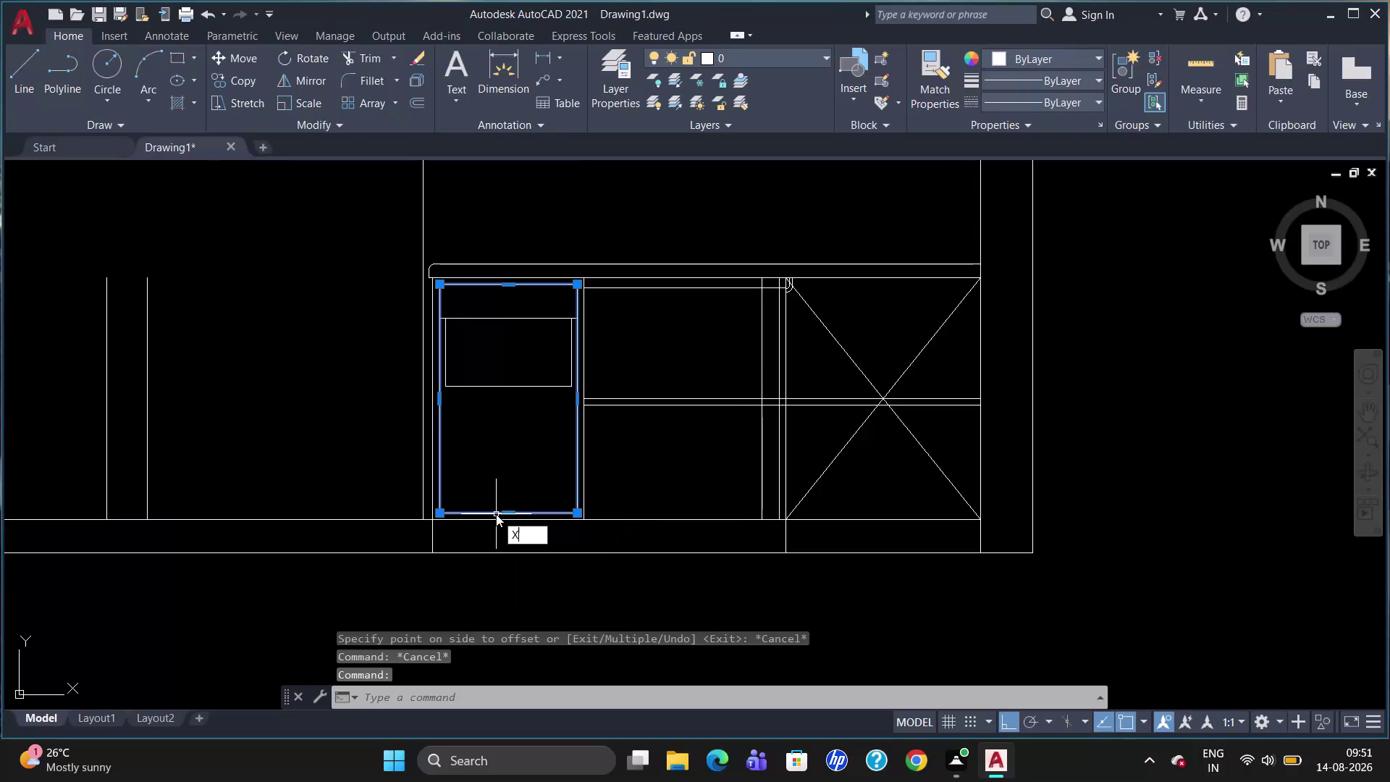
Explode the left cabinet block and offset an edge at a distance of 100.
key(Return)
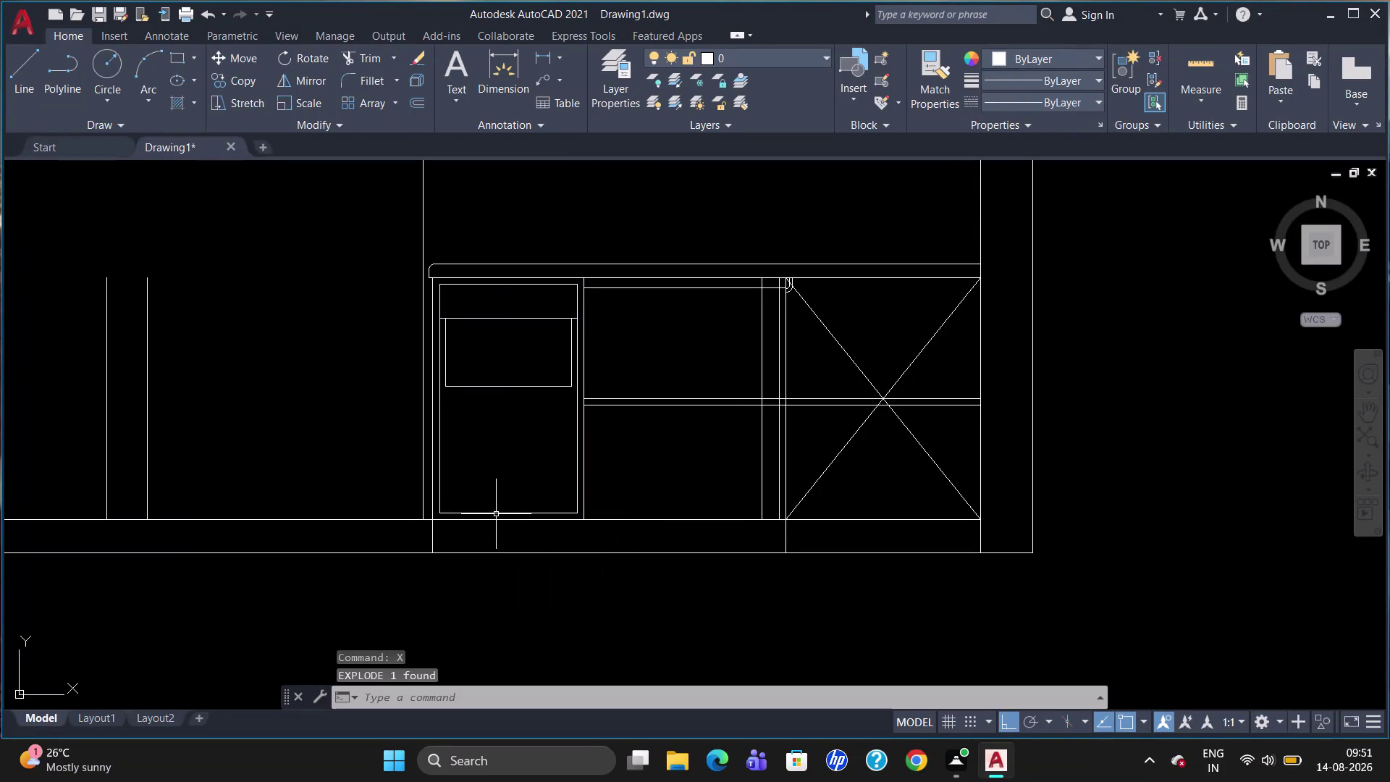
key(o)
key(Return)
text(100)
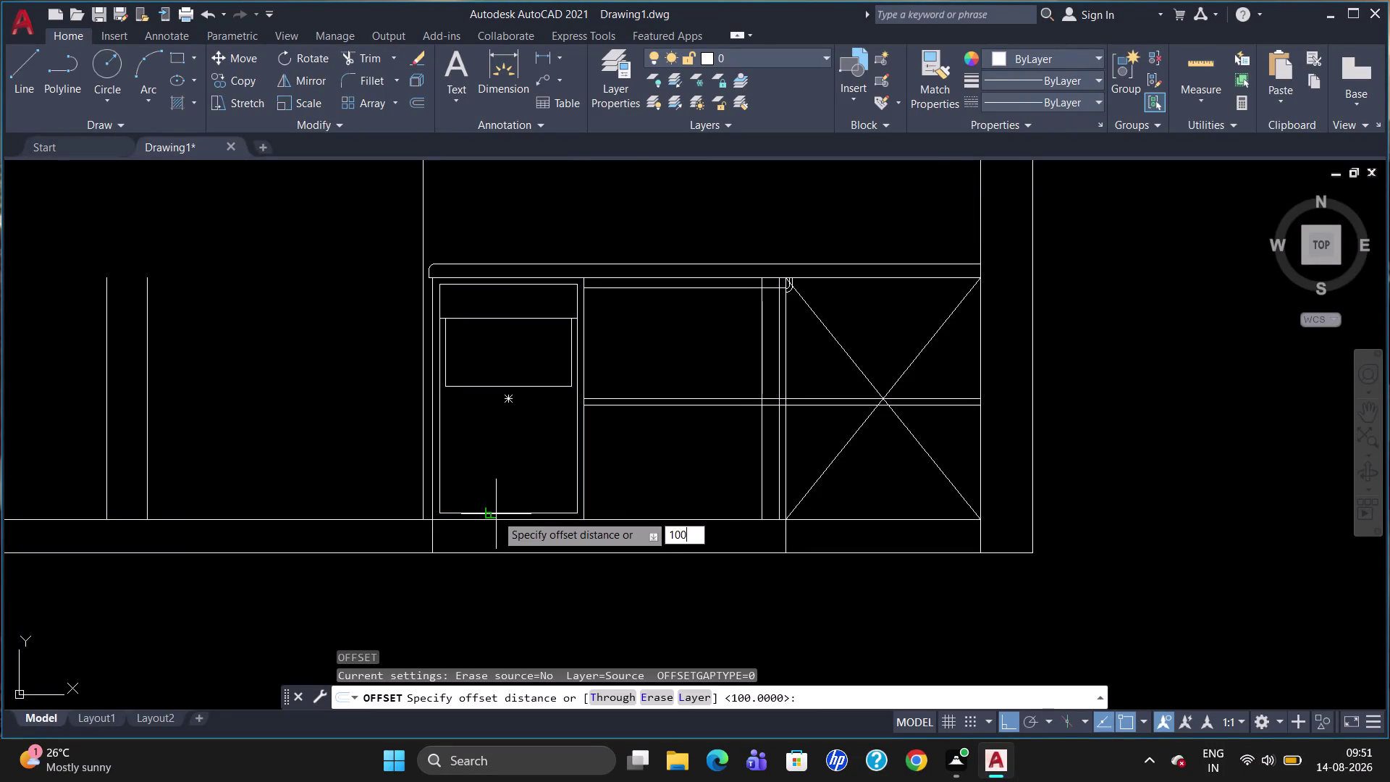
key(Return)
click(496, 513)
click(503, 479)
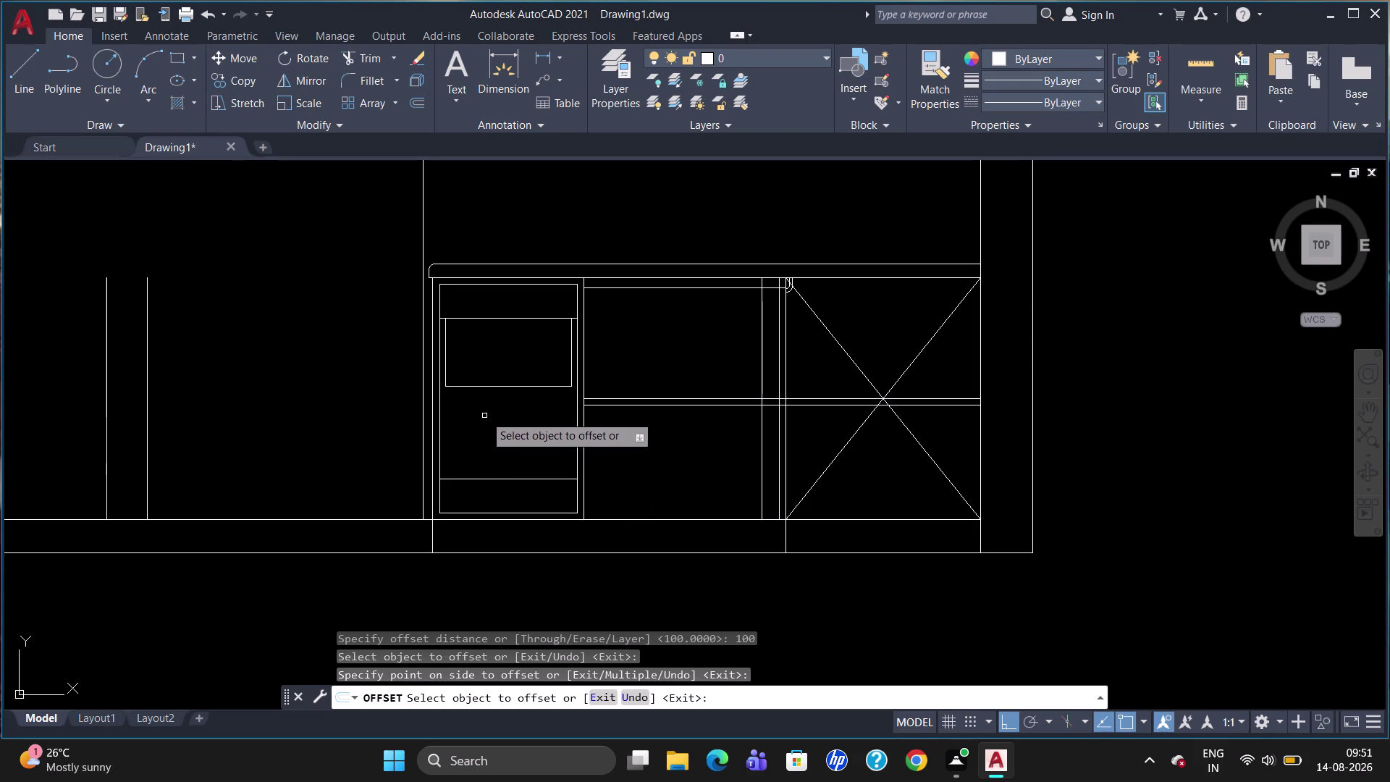
Offset the upper drawer's bottom edge 150 downward, then clear the selected bottom edge.
click(503, 386)
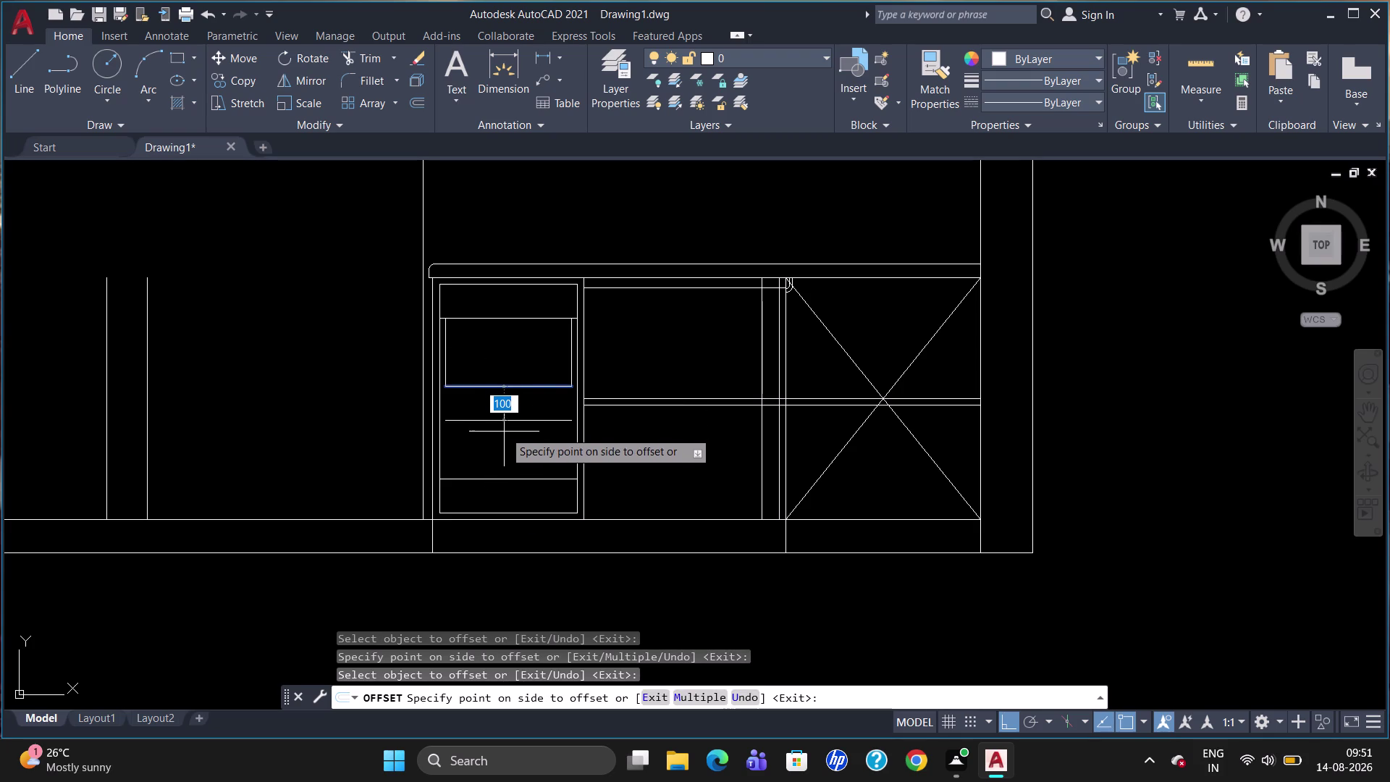
text(15)
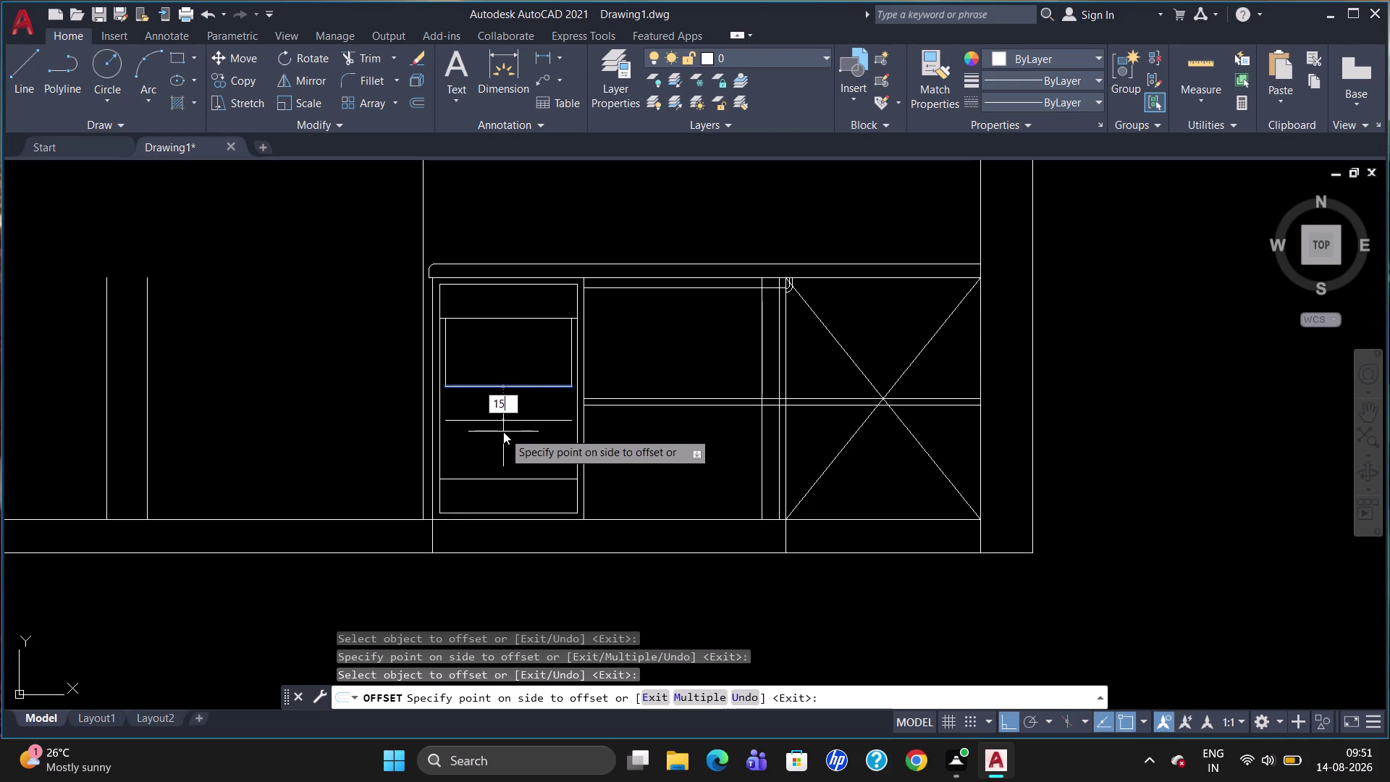
text(0)
key(Return)
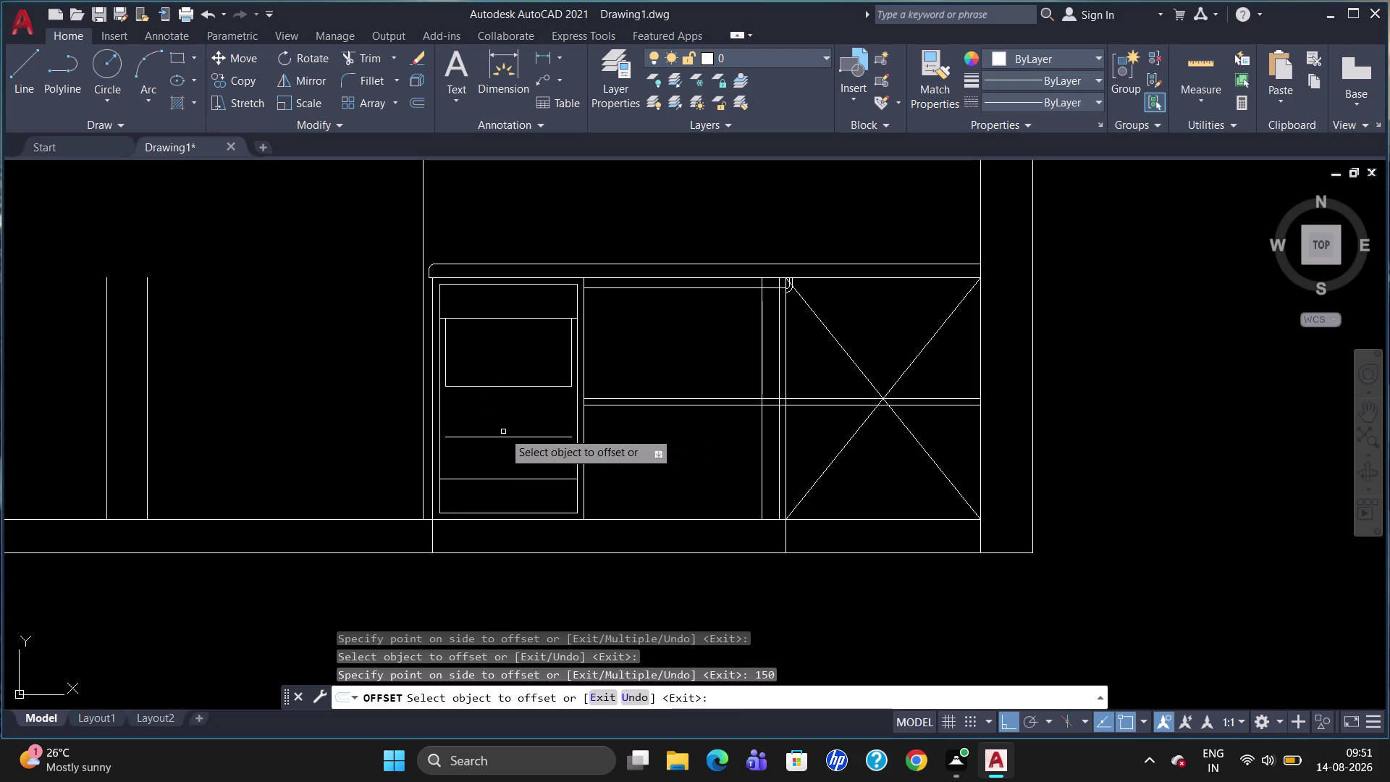
key(Escape)
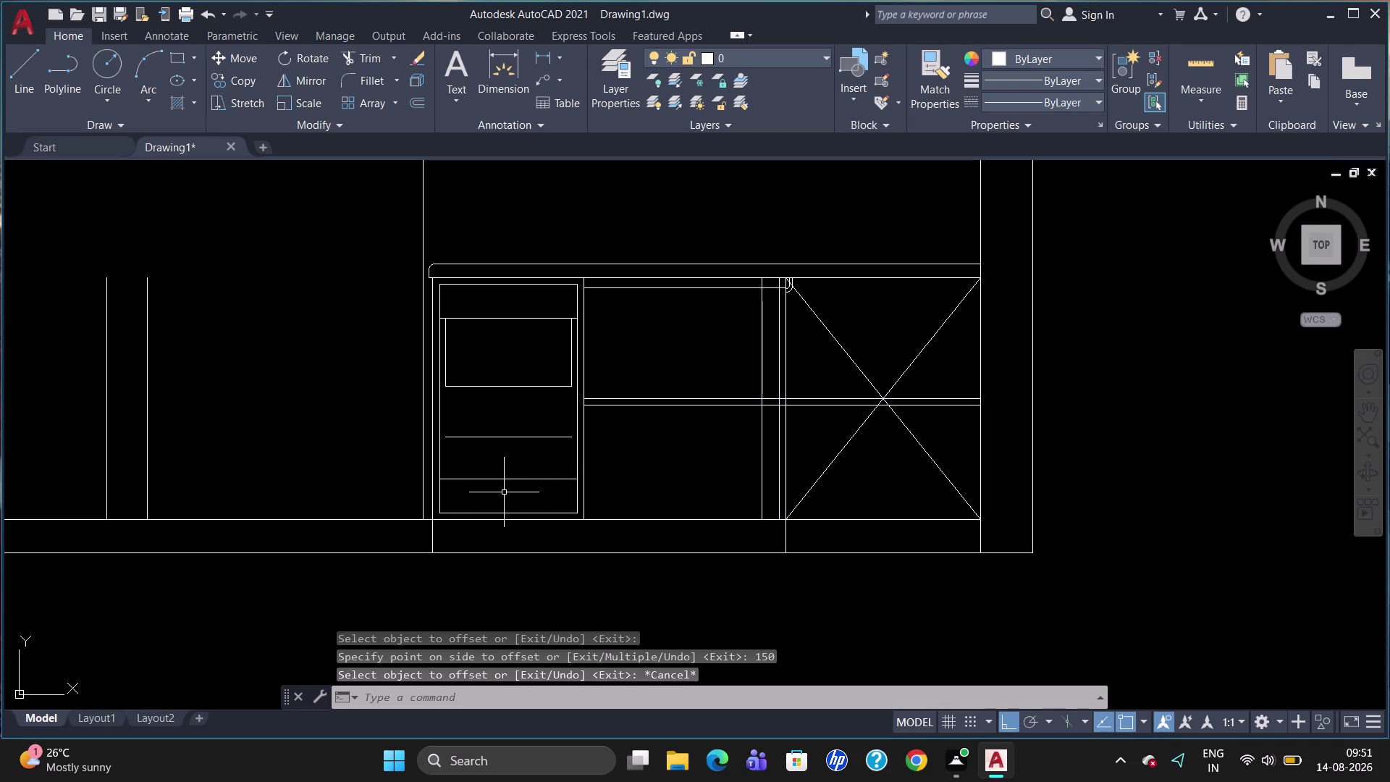
click(510, 479)
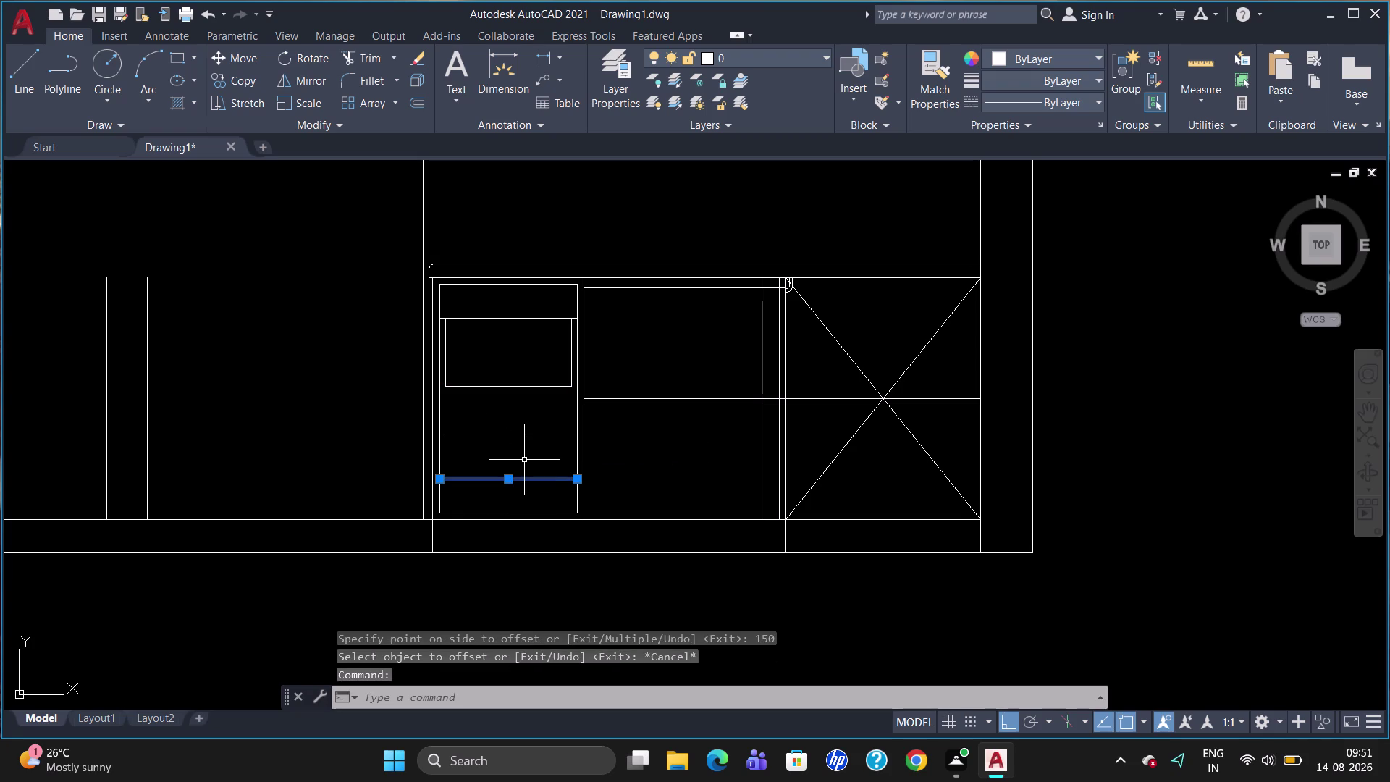
key(Delete)
Offset the cabinet's bottom edge 50 upward.
key(o)
key(Return)
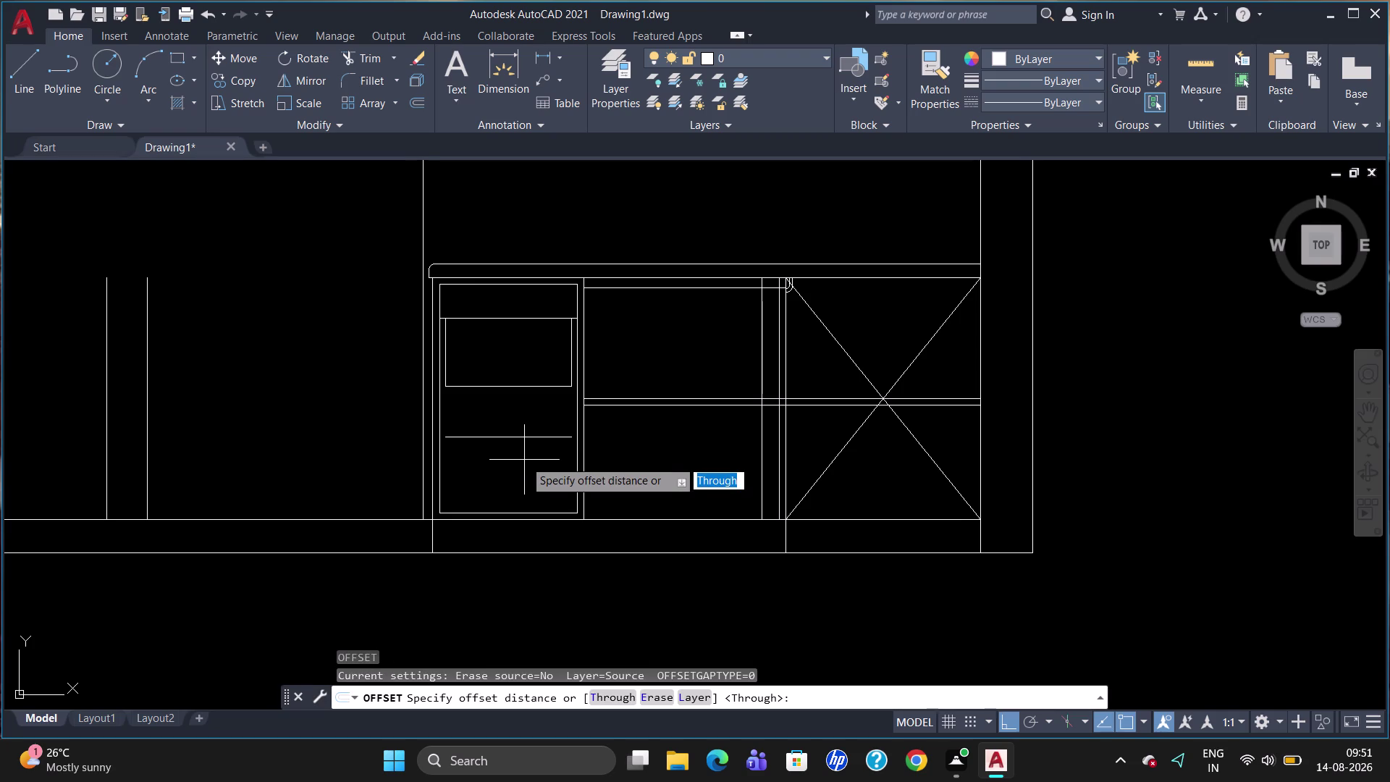
text(50)
key(Return)
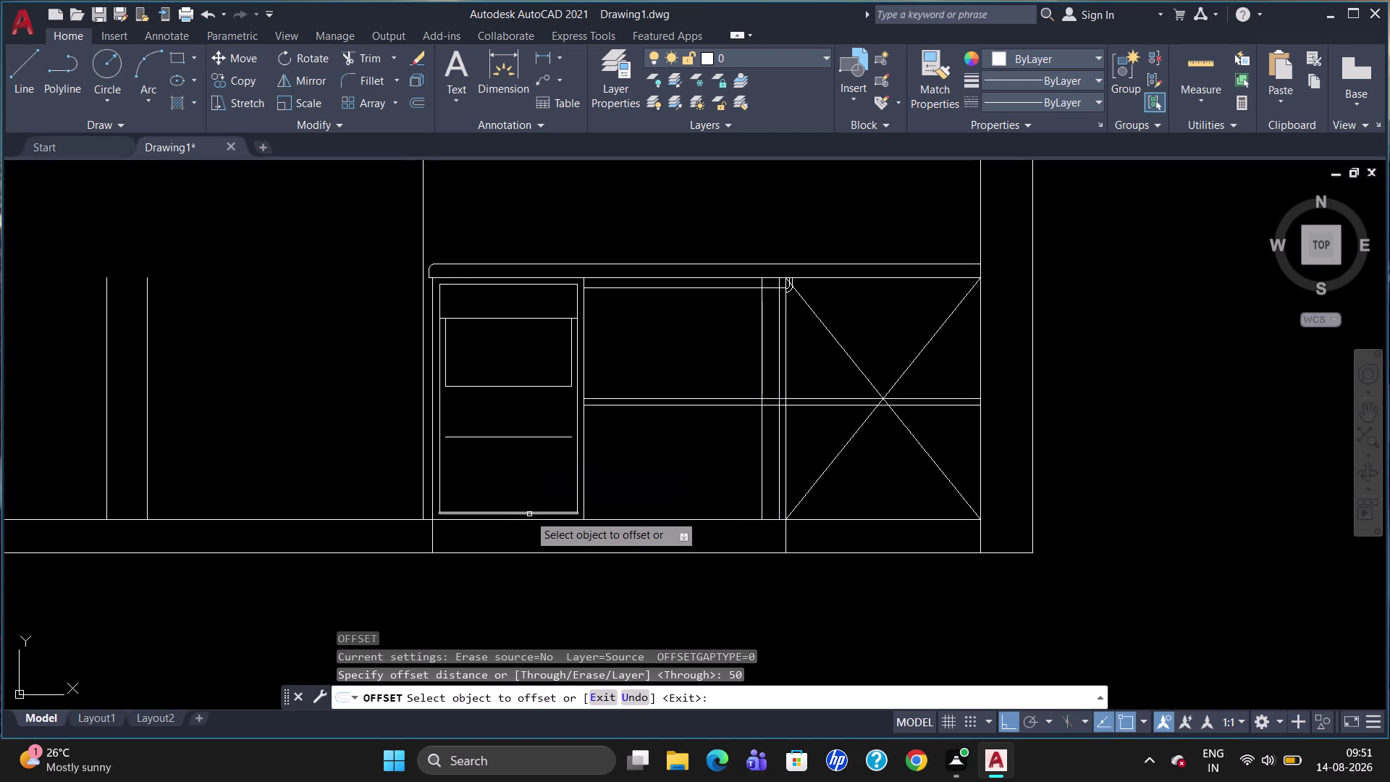
click(526, 514)
click(528, 494)
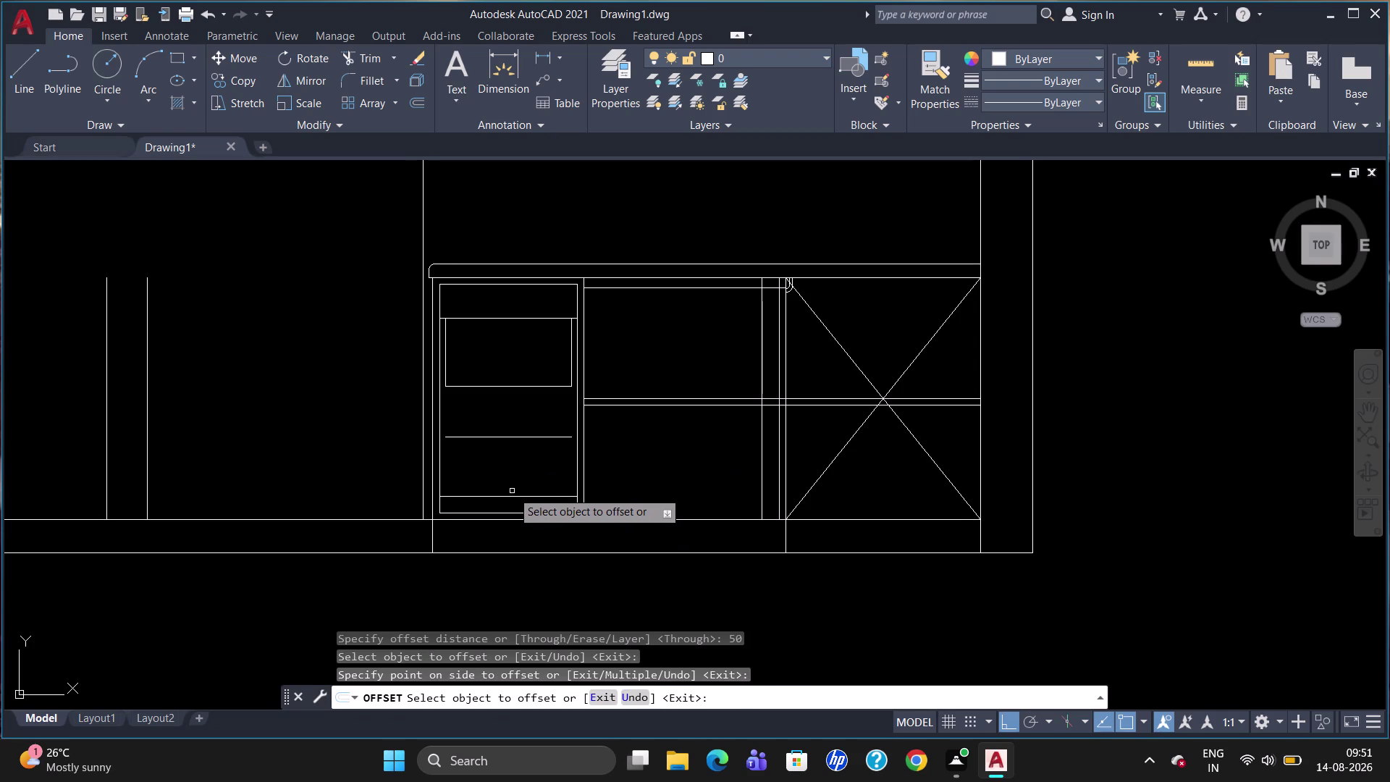
key(l)
key(Return)
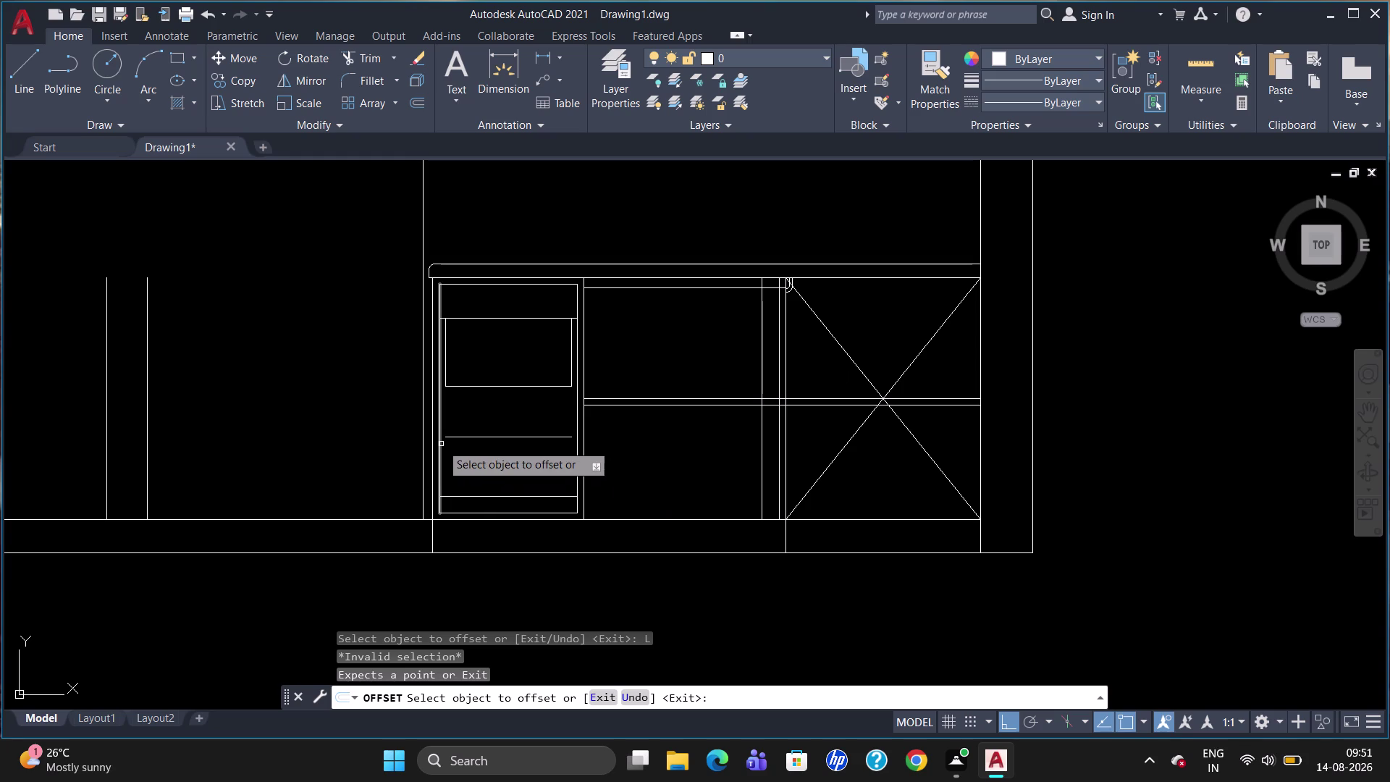
key(l)
key(Return)
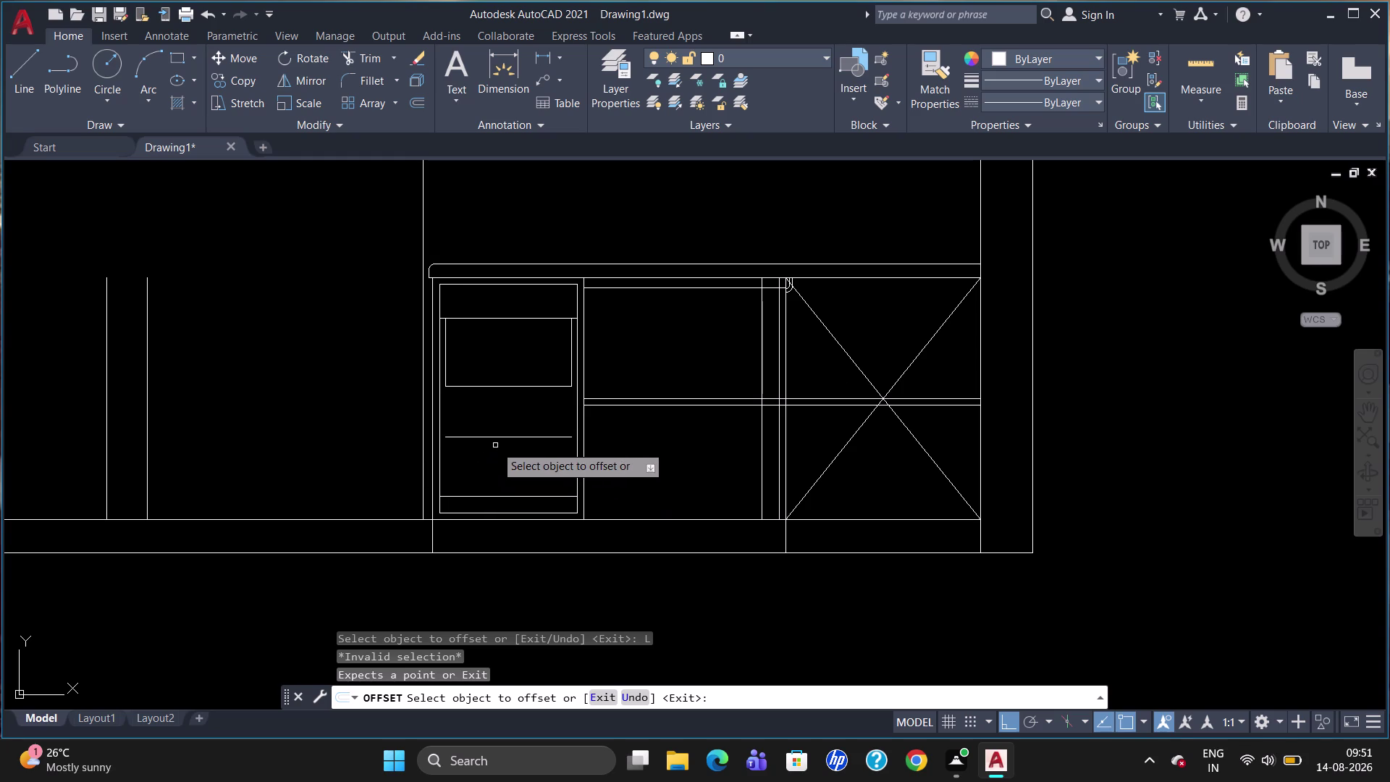
key(Escape)
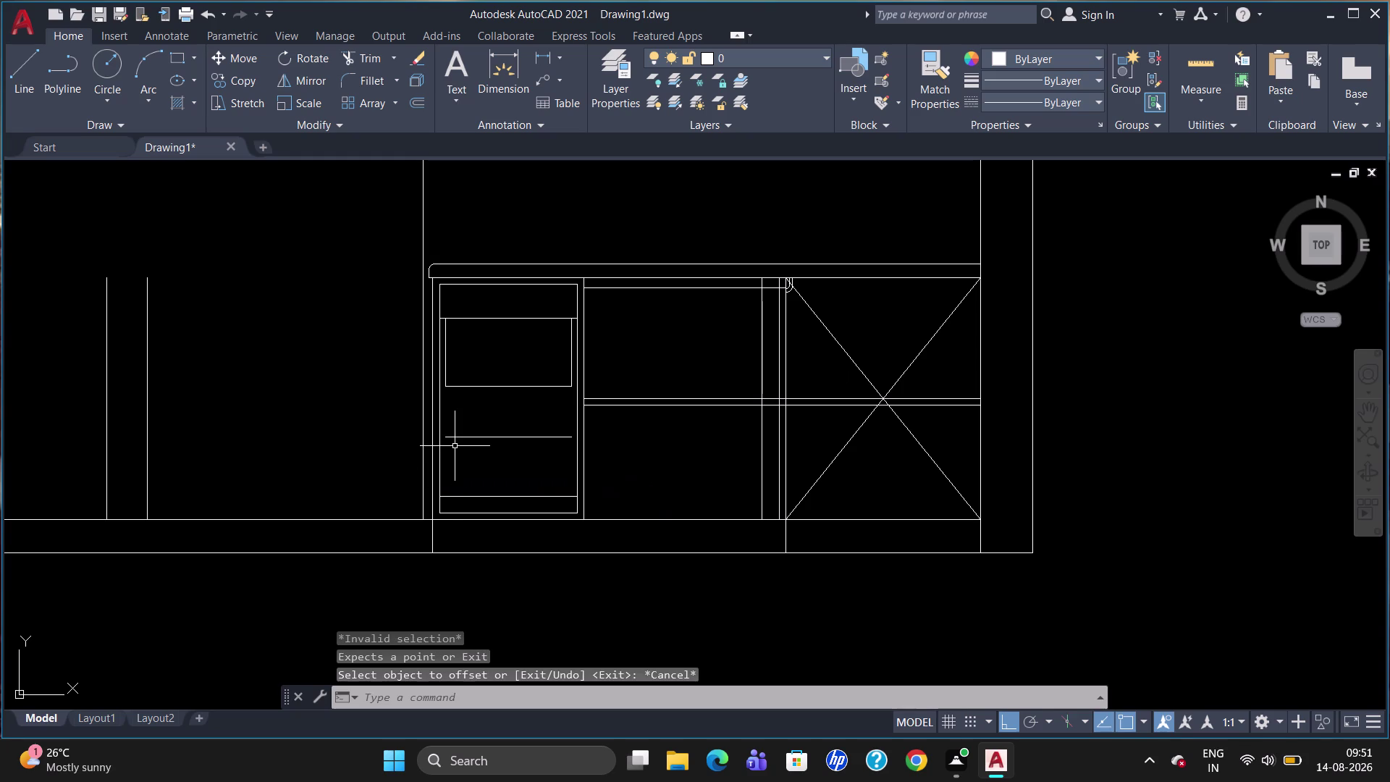
Draw vertical lines at the drawer's left and right sides between the guide lines.
key(l)
key(Return)
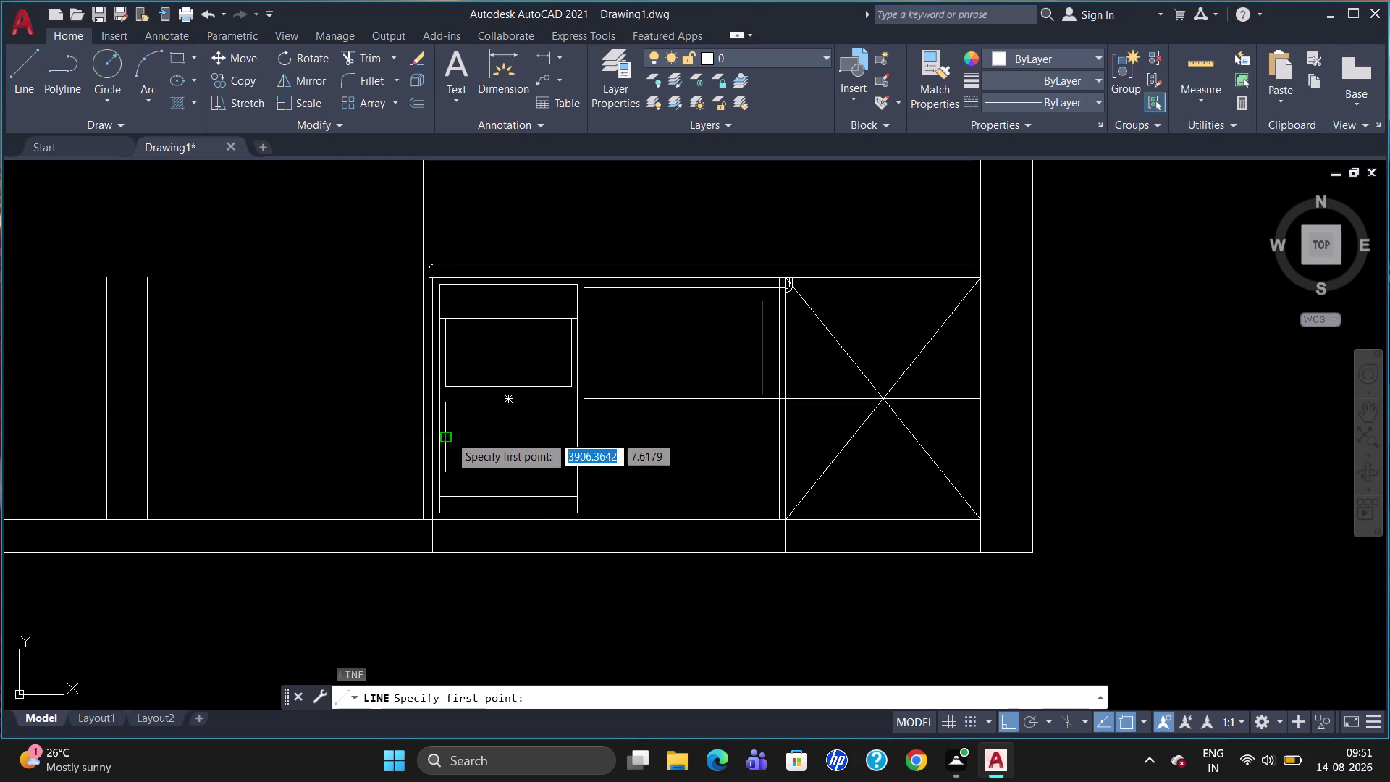
click(449, 436)
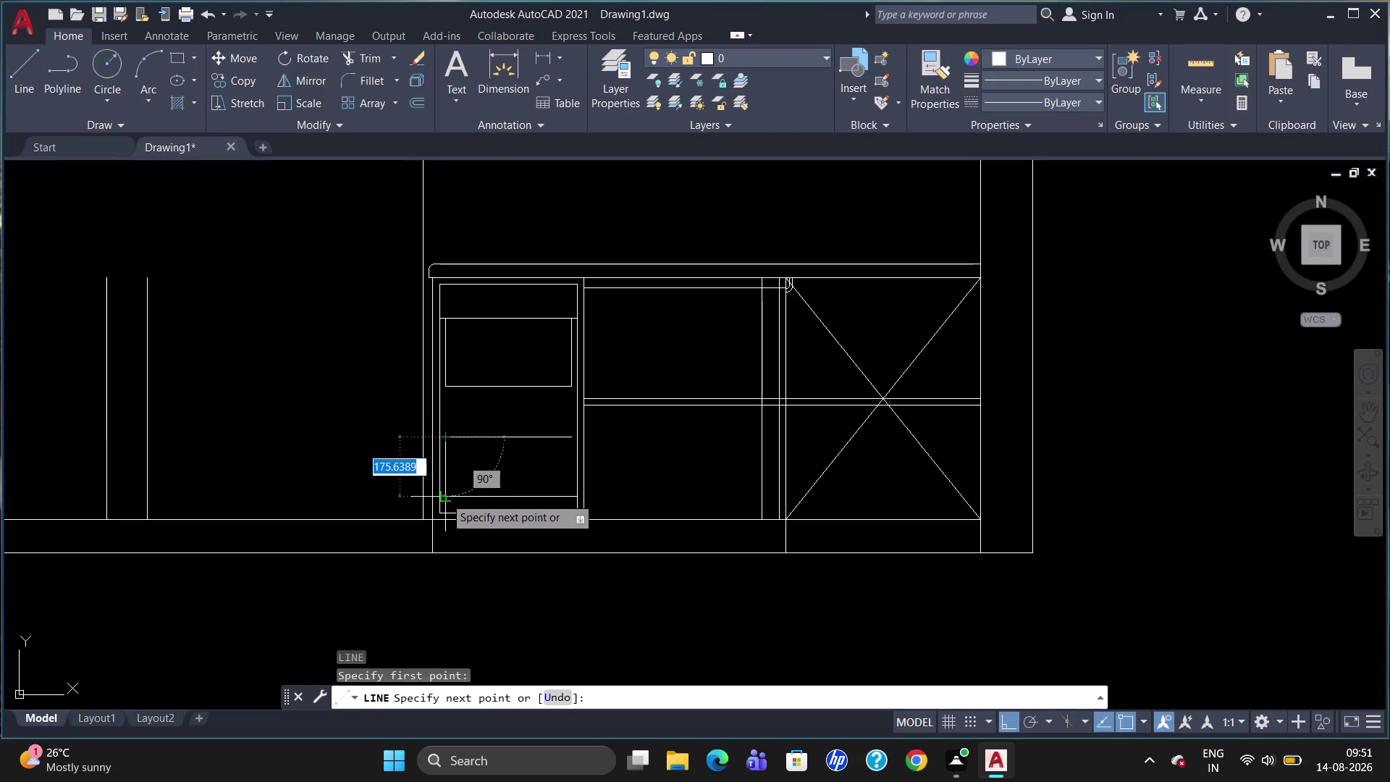
click(444, 500)
key(Escape)
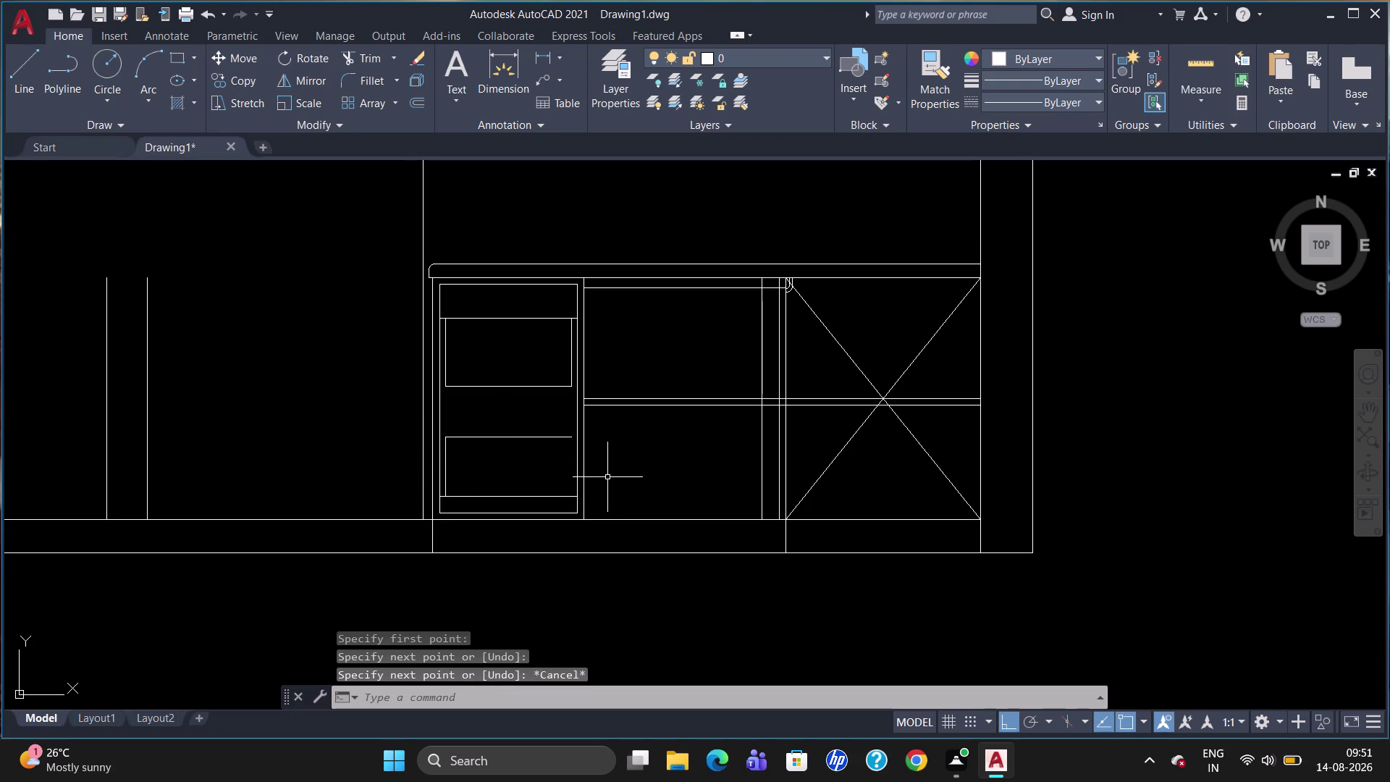
key(l)
key(Return)
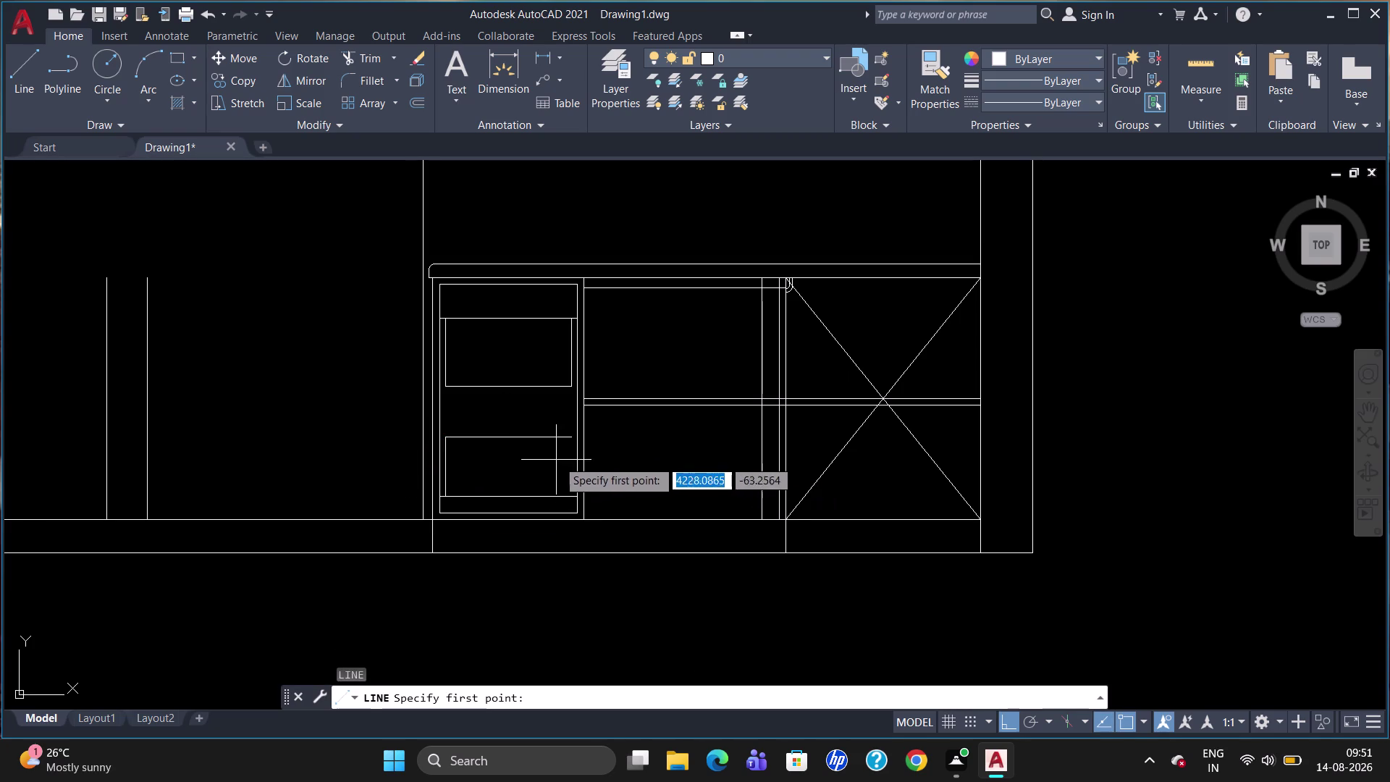
click(570, 442)
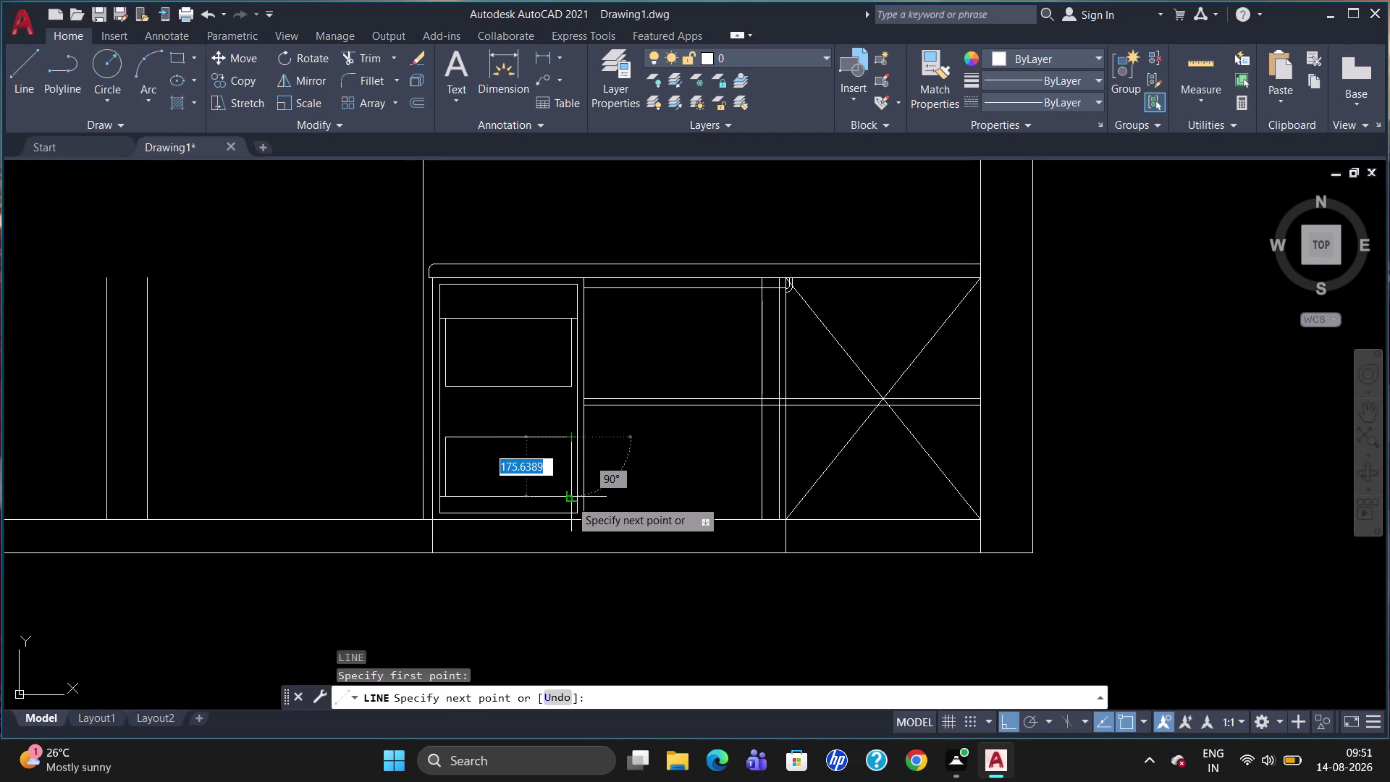
click(570, 499)
key(Escape)
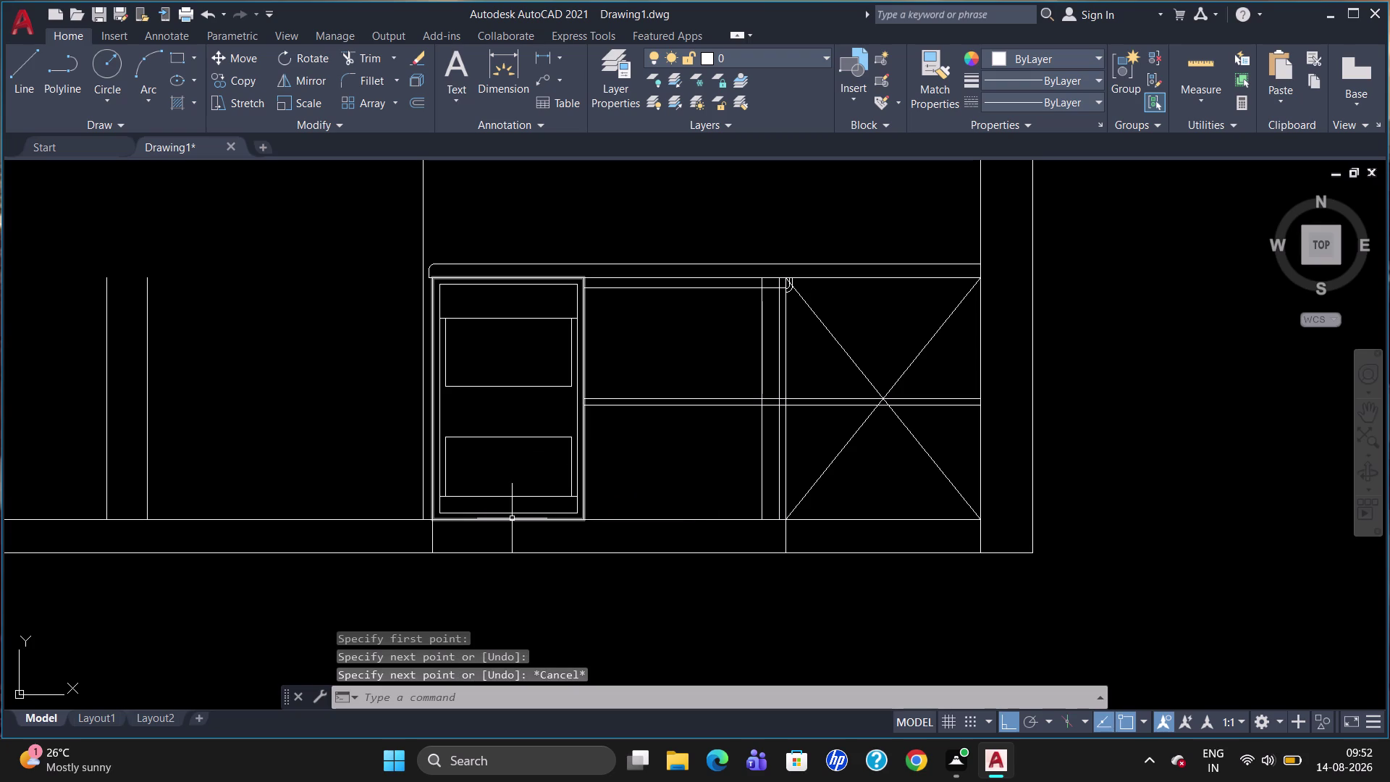
Trim the leftover line stubs at the cabinet bottom with TR.
text(TR)
key(Return)
key(Return)
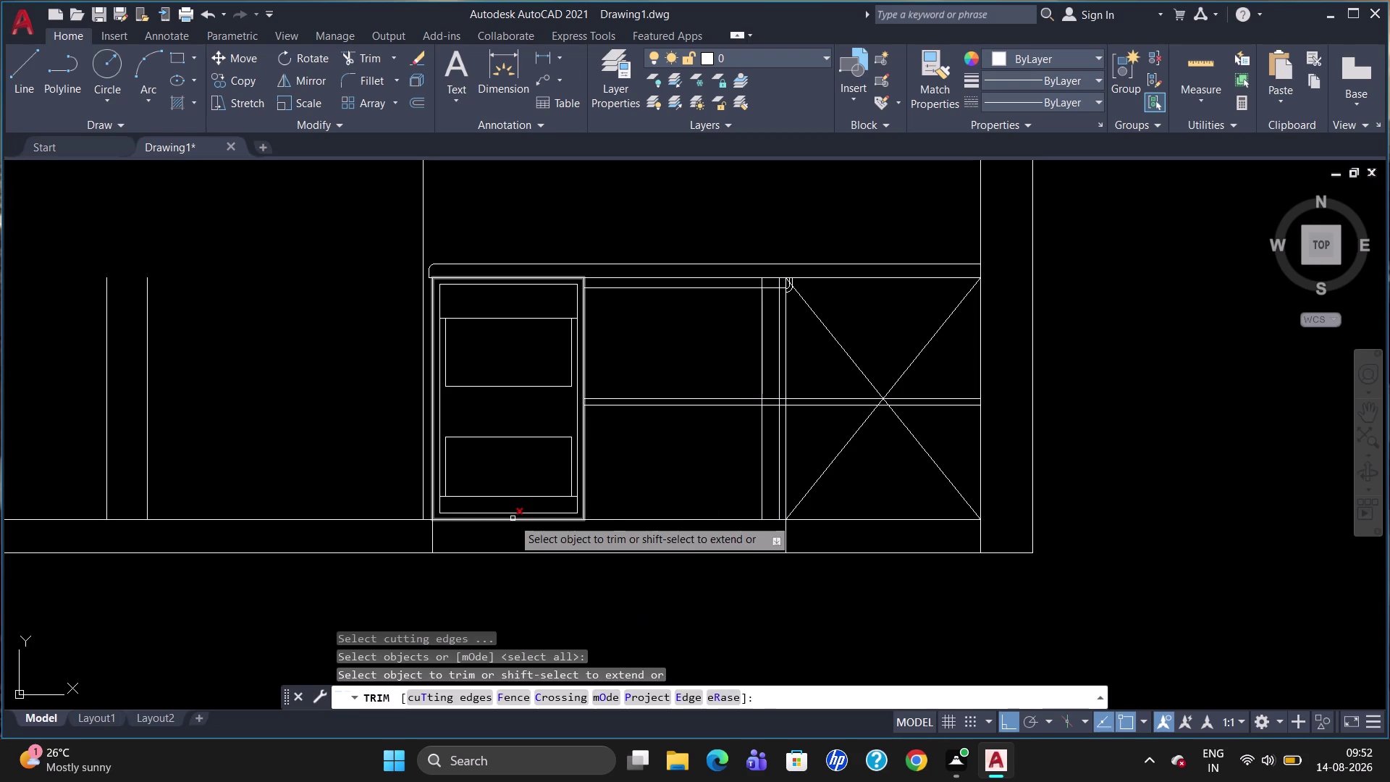
click(442, 497)
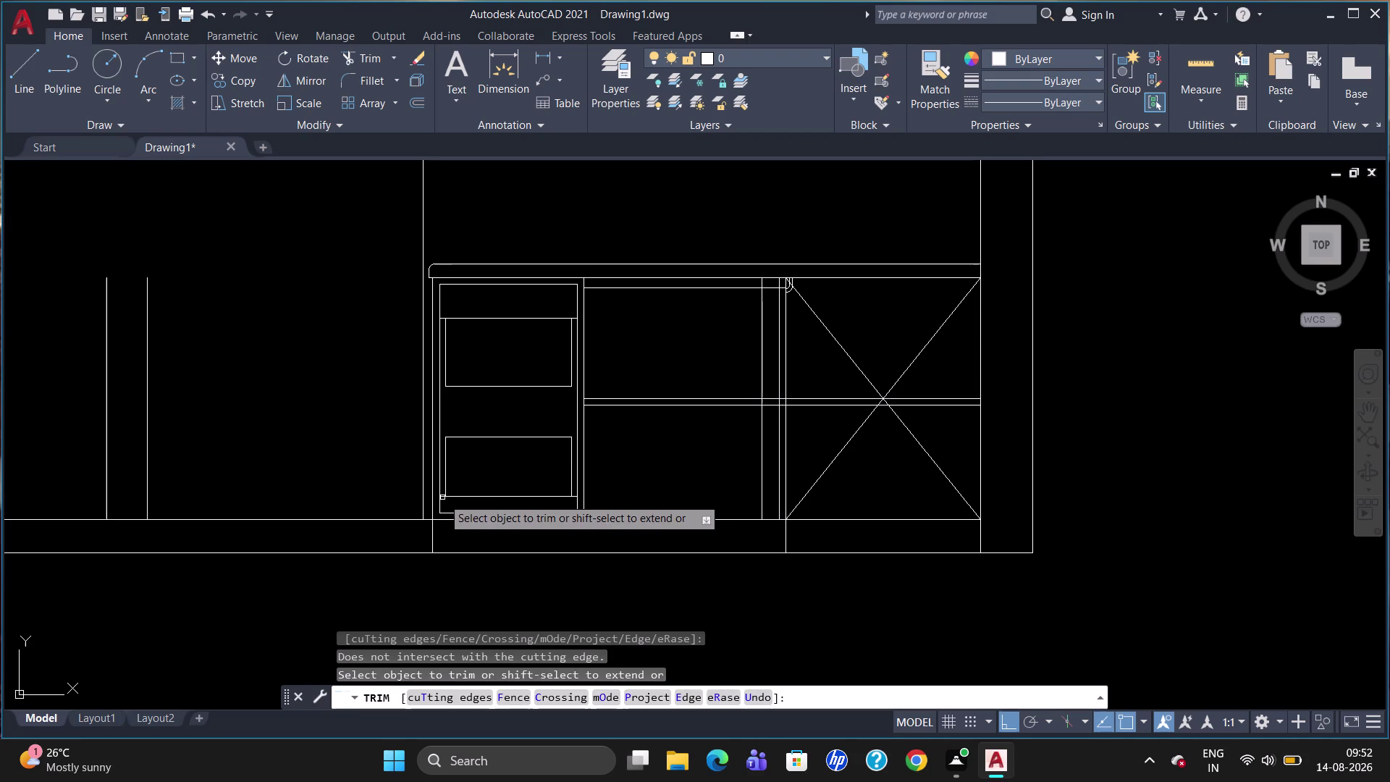
scroll(up, 3)
click(442, 498)
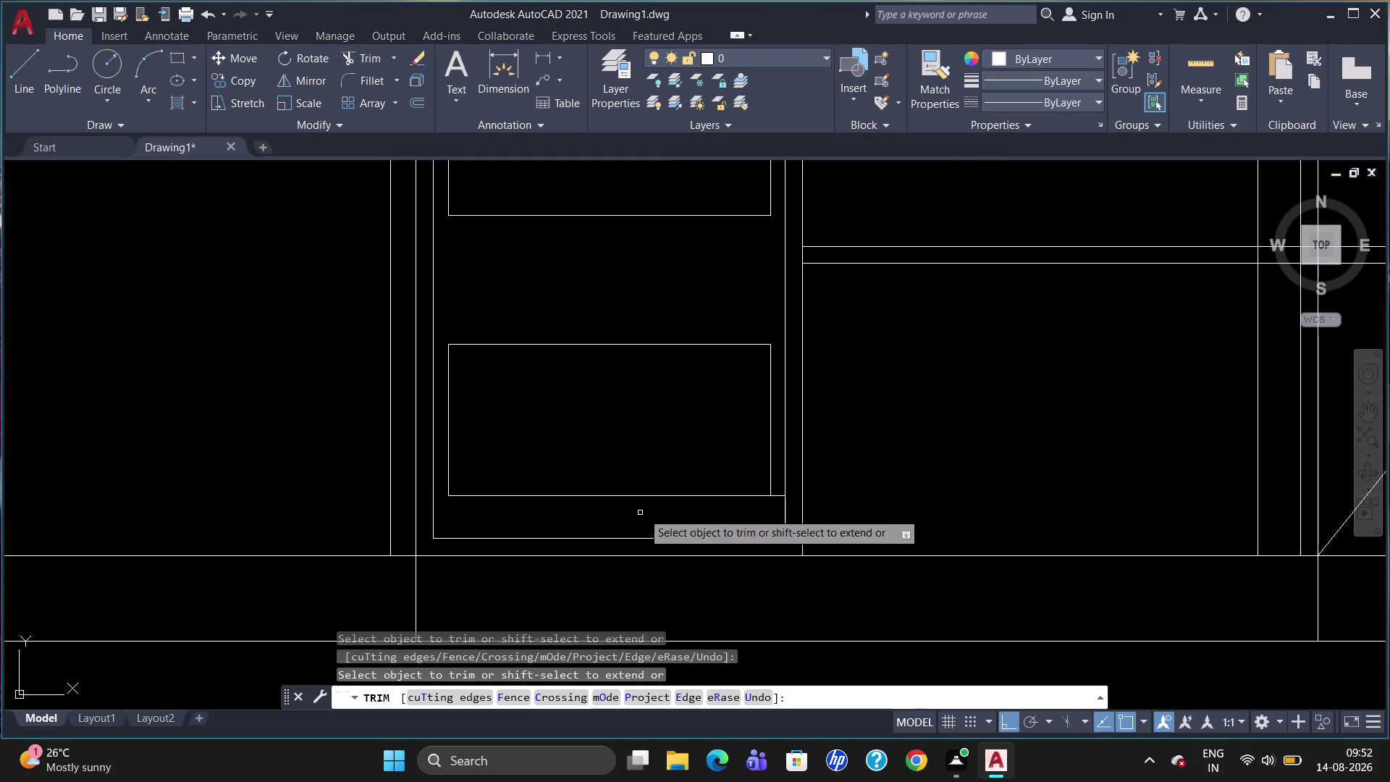
click(778, 495)
key(Escape)
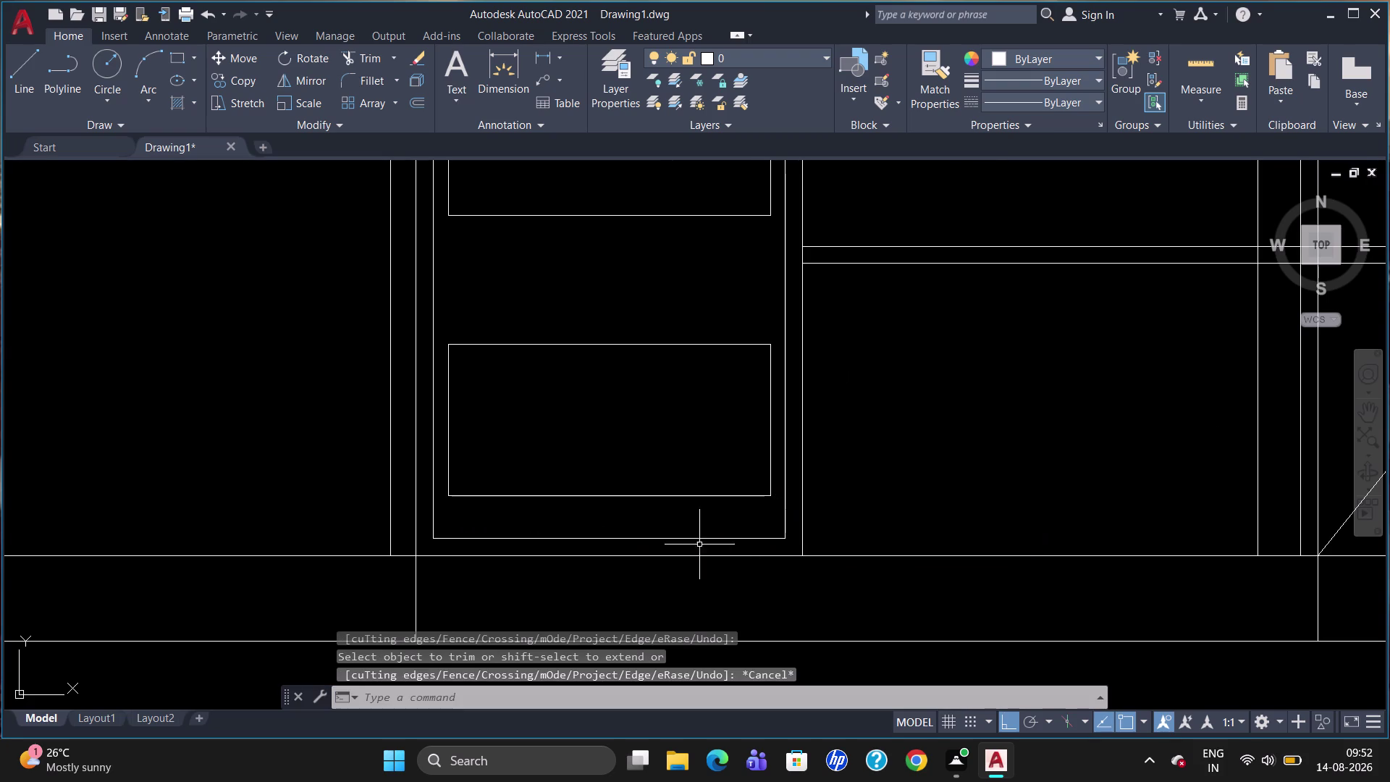
scroll(down, 3)
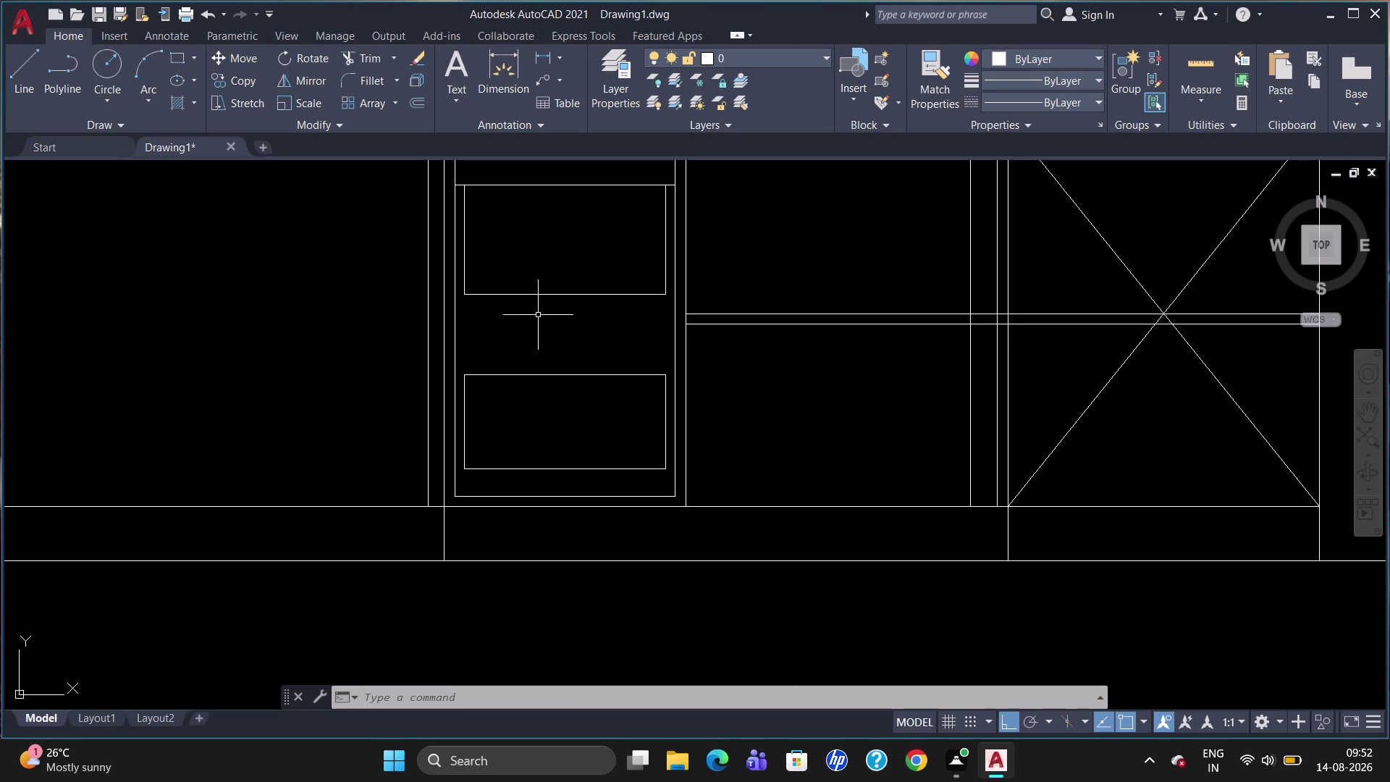
Split the cabinet's top edge at points near its left and right ends.
key(l)
key(Return)
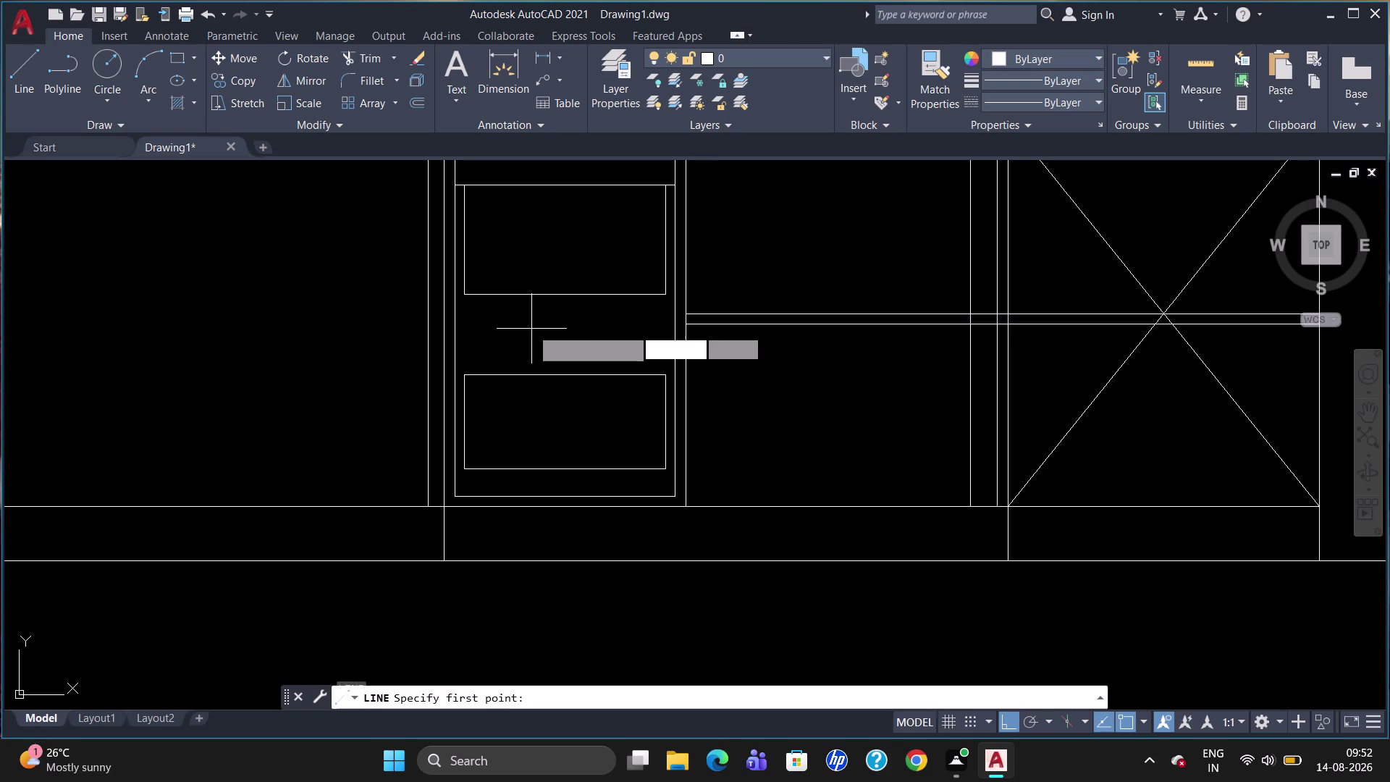
key(Escape)
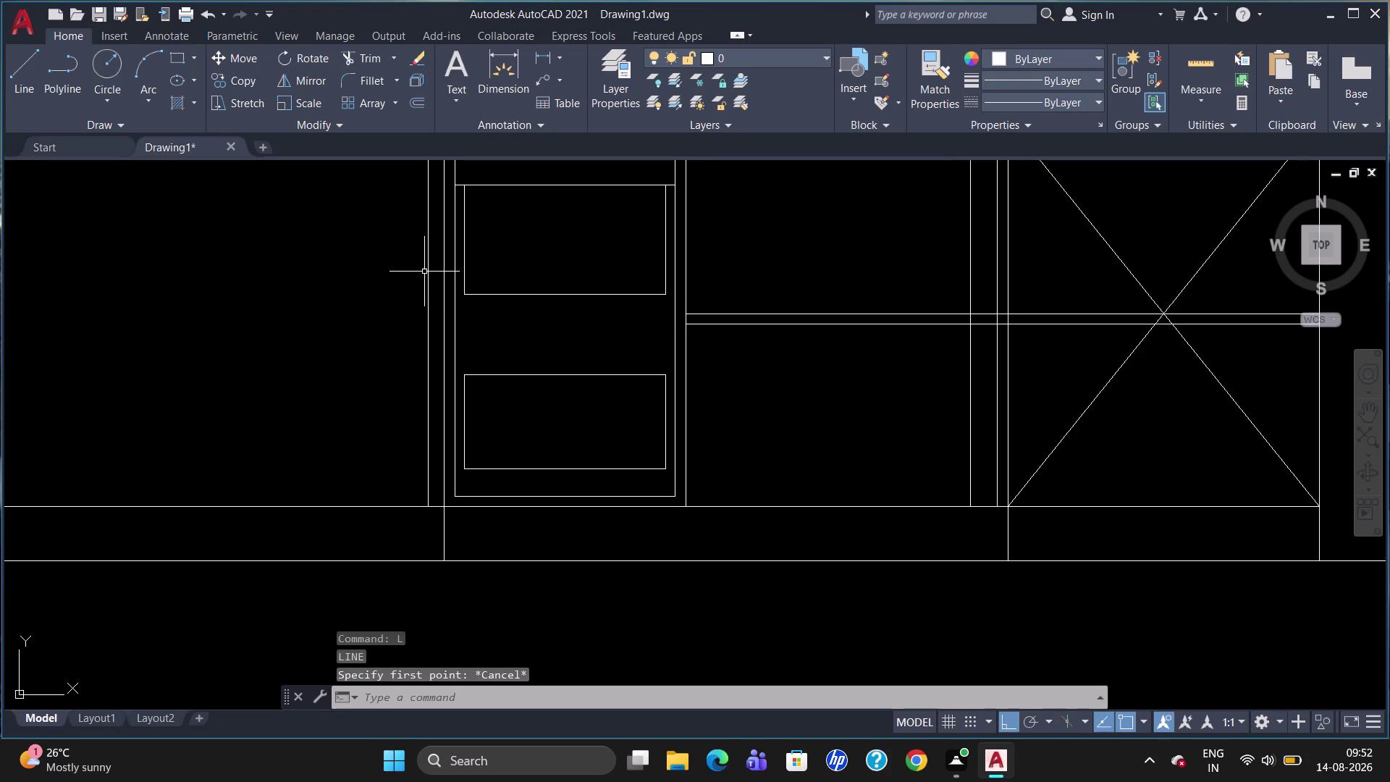
click(459, 184)
key(Escape)
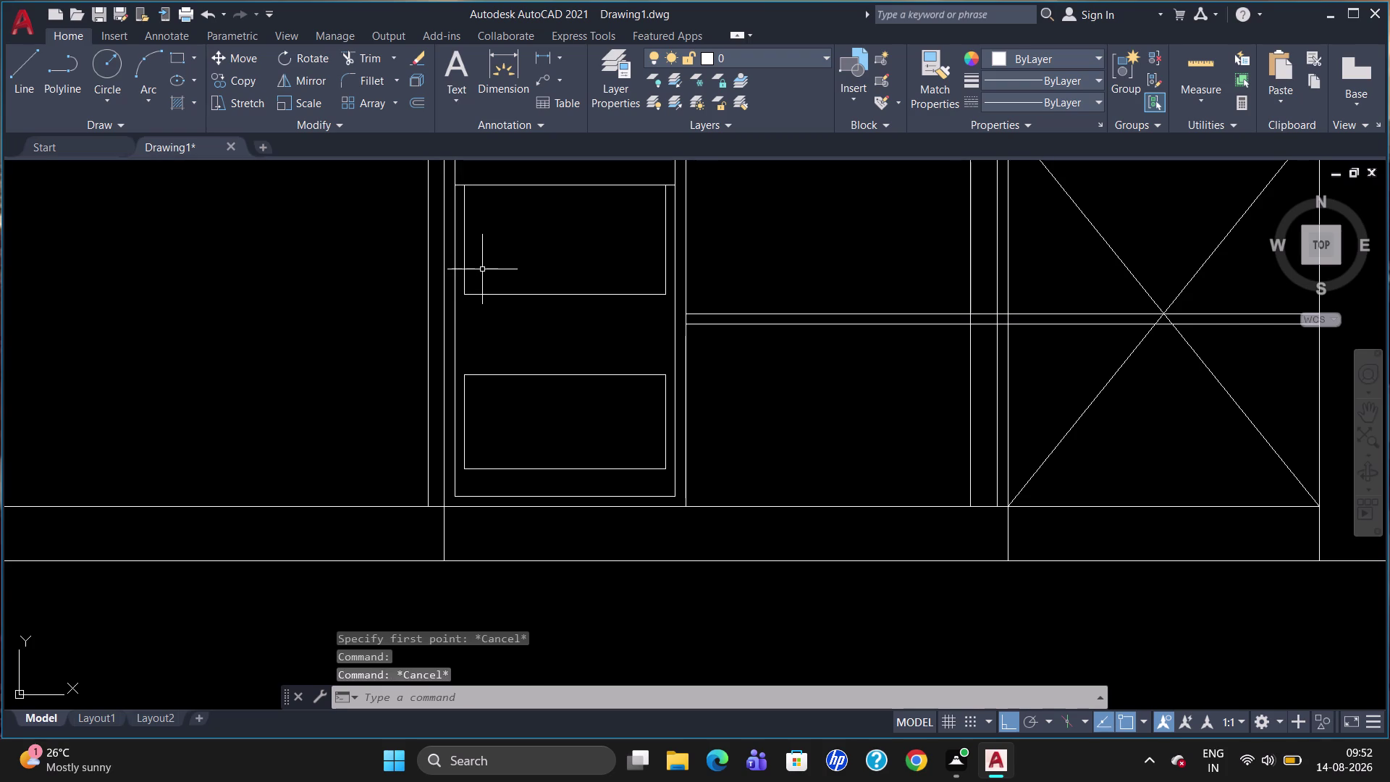
text(BR)
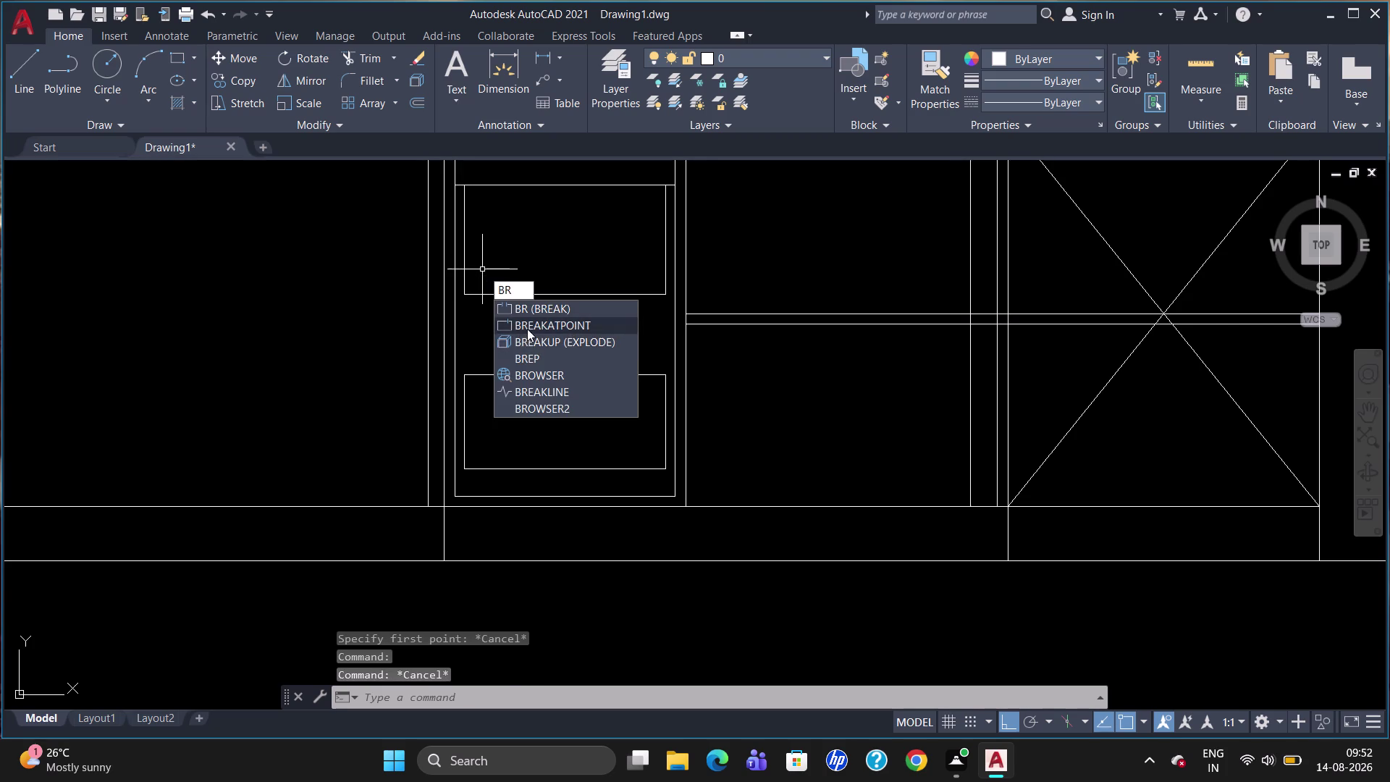
click(527, 329)
click(503, 186)
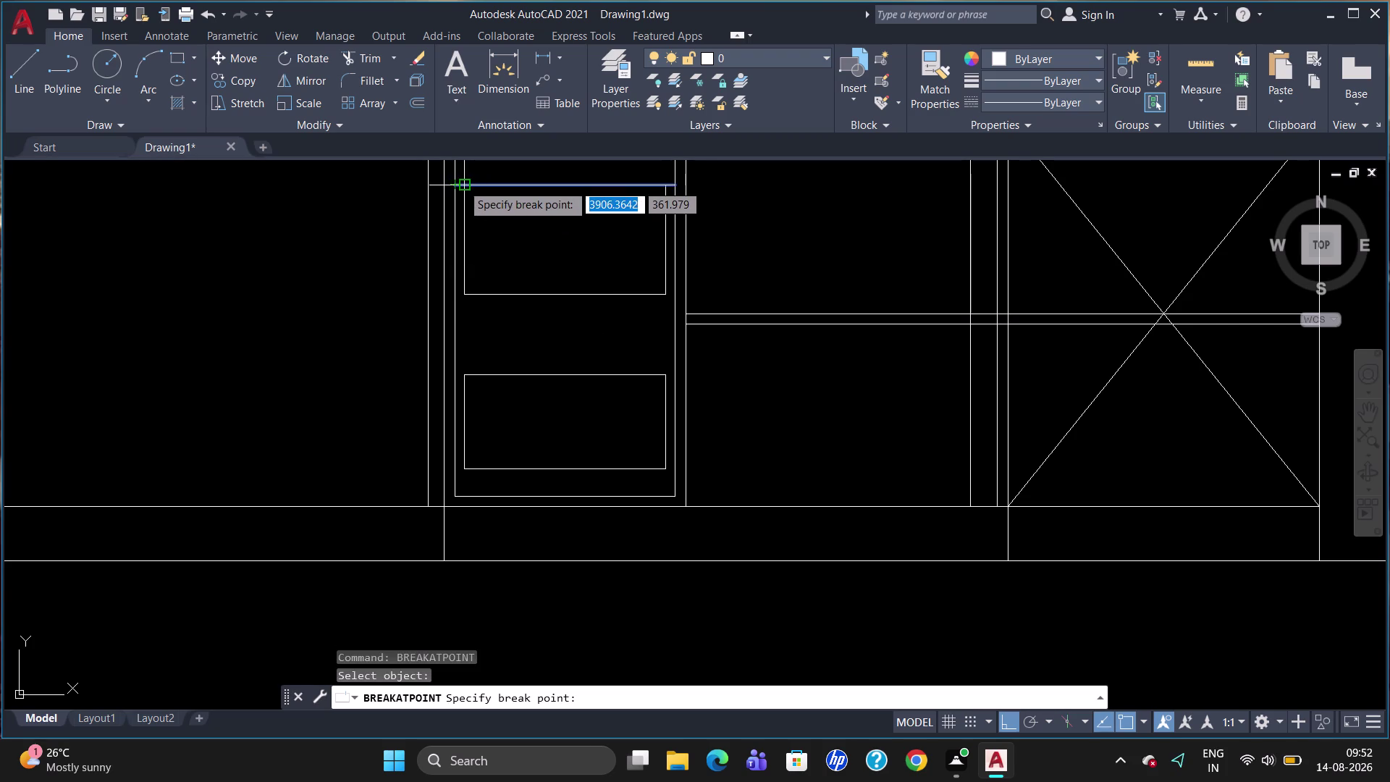
click(463, 183)
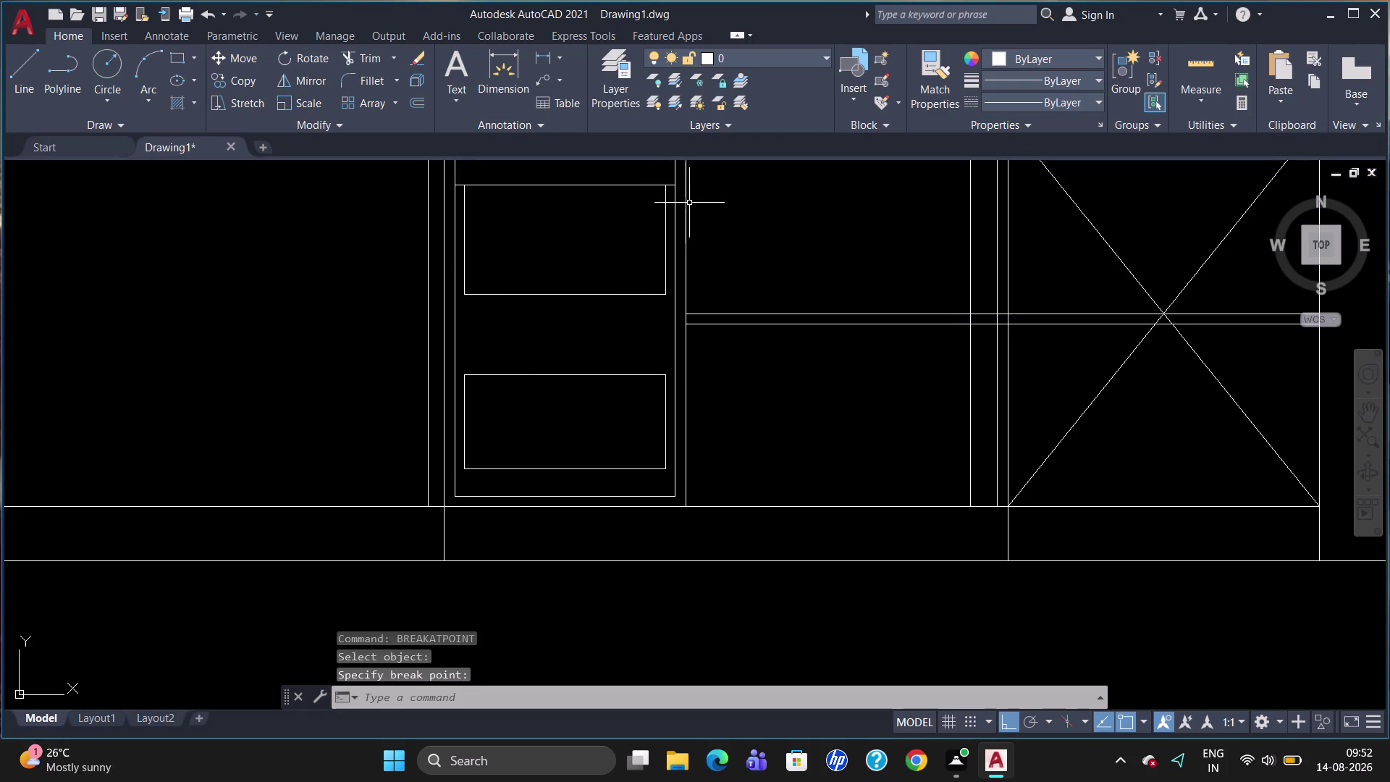
text(BR)
click(673, 273)
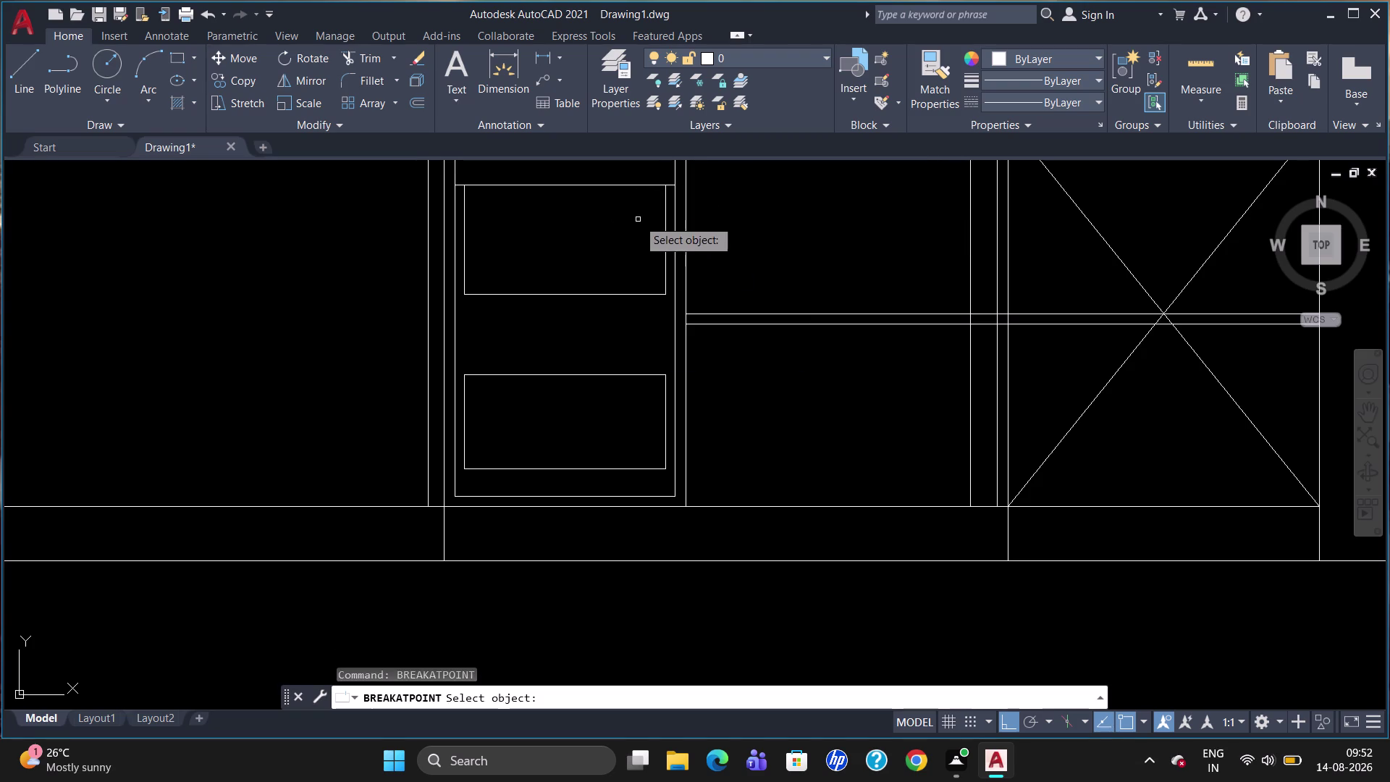
click(628, 187)
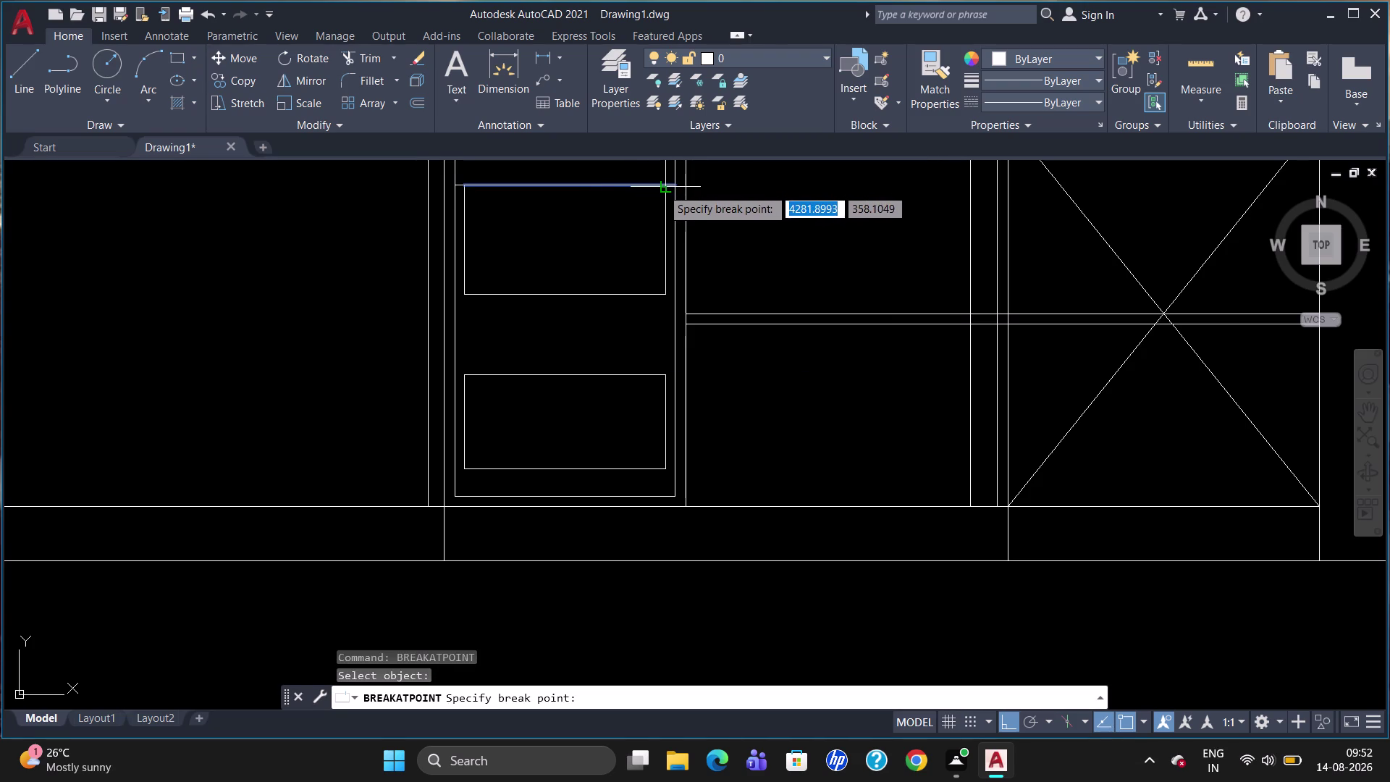
click(662, 188)
Offset the short left top-edge piece 20 inward.
key(o)
key(Return)
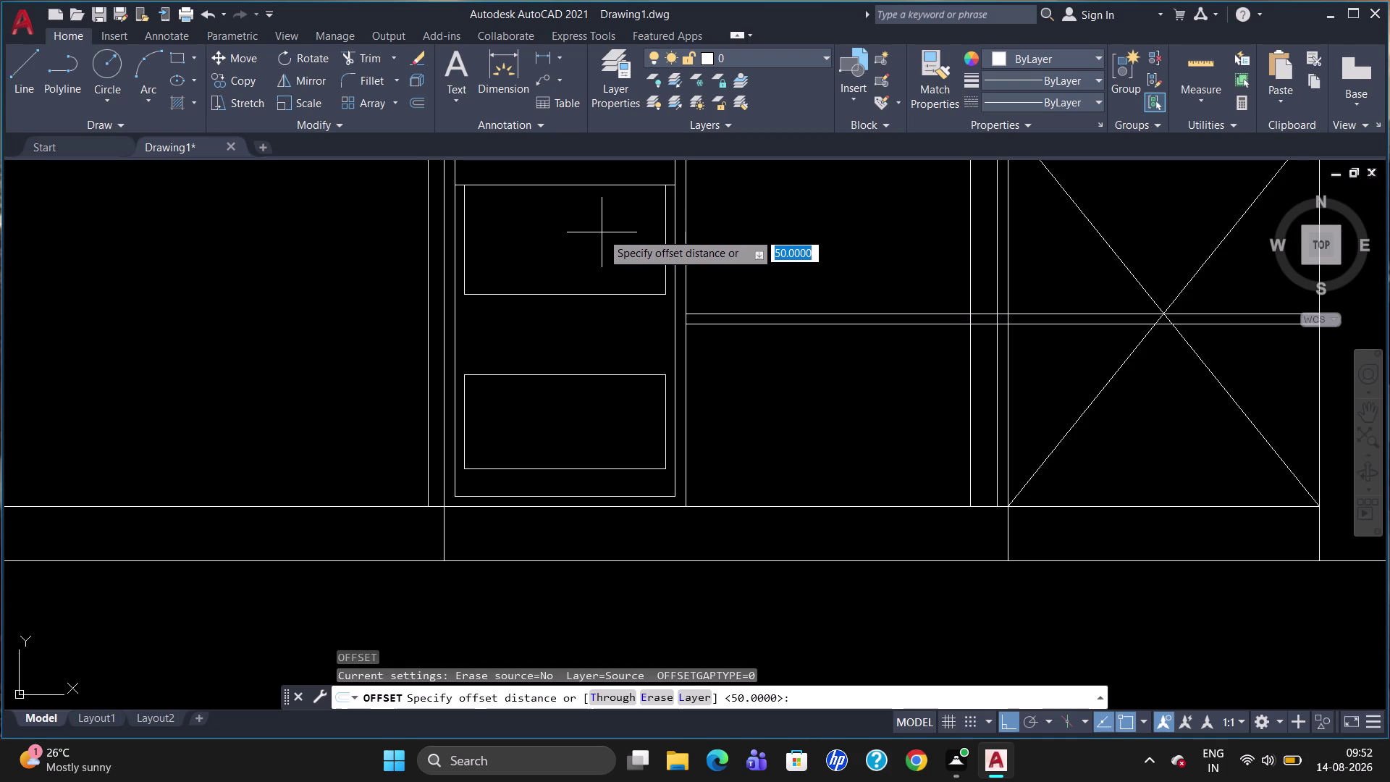
key(2)
key(0)
key(Return)
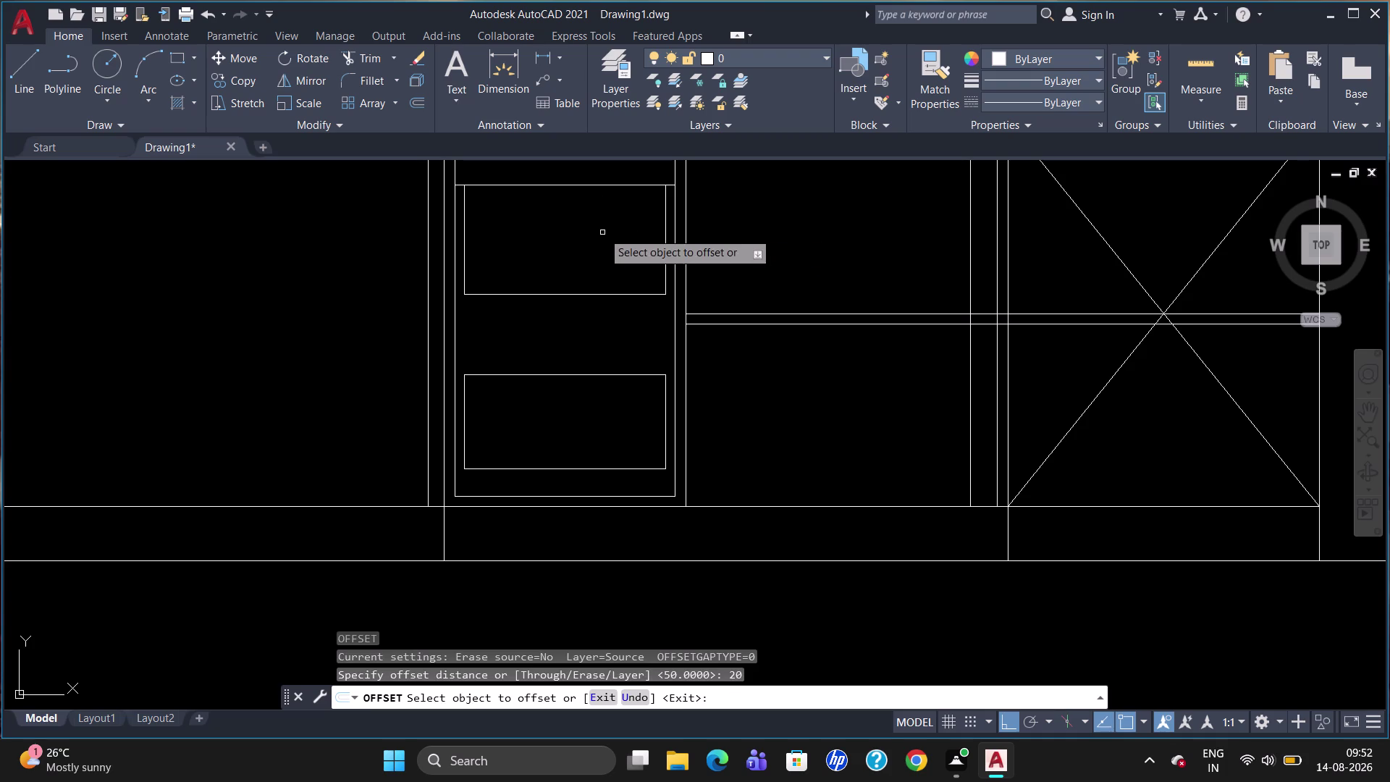
click(458, 186)
click(452, 216)
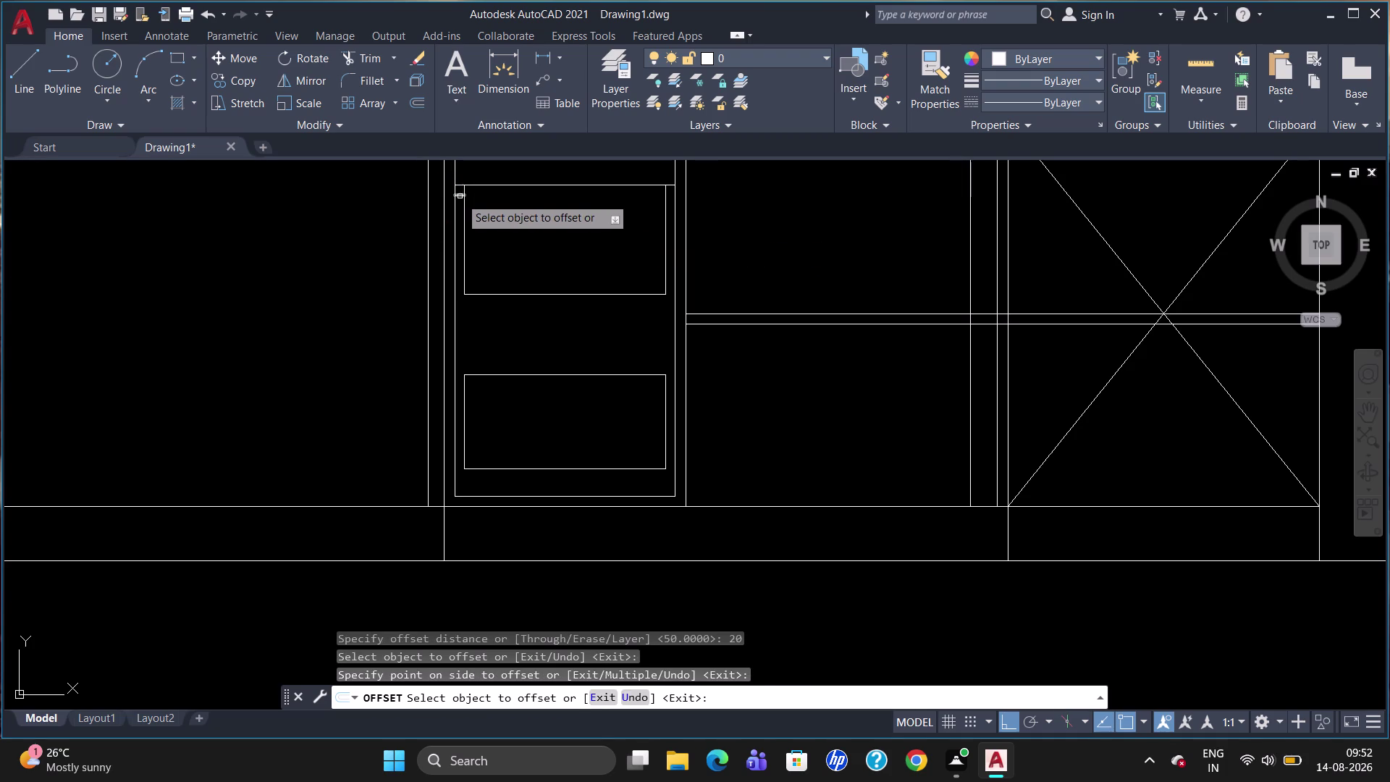
click(460, 194)
Retry the offset at 30, then delete the two unwanted offset lines.
key(Delete)
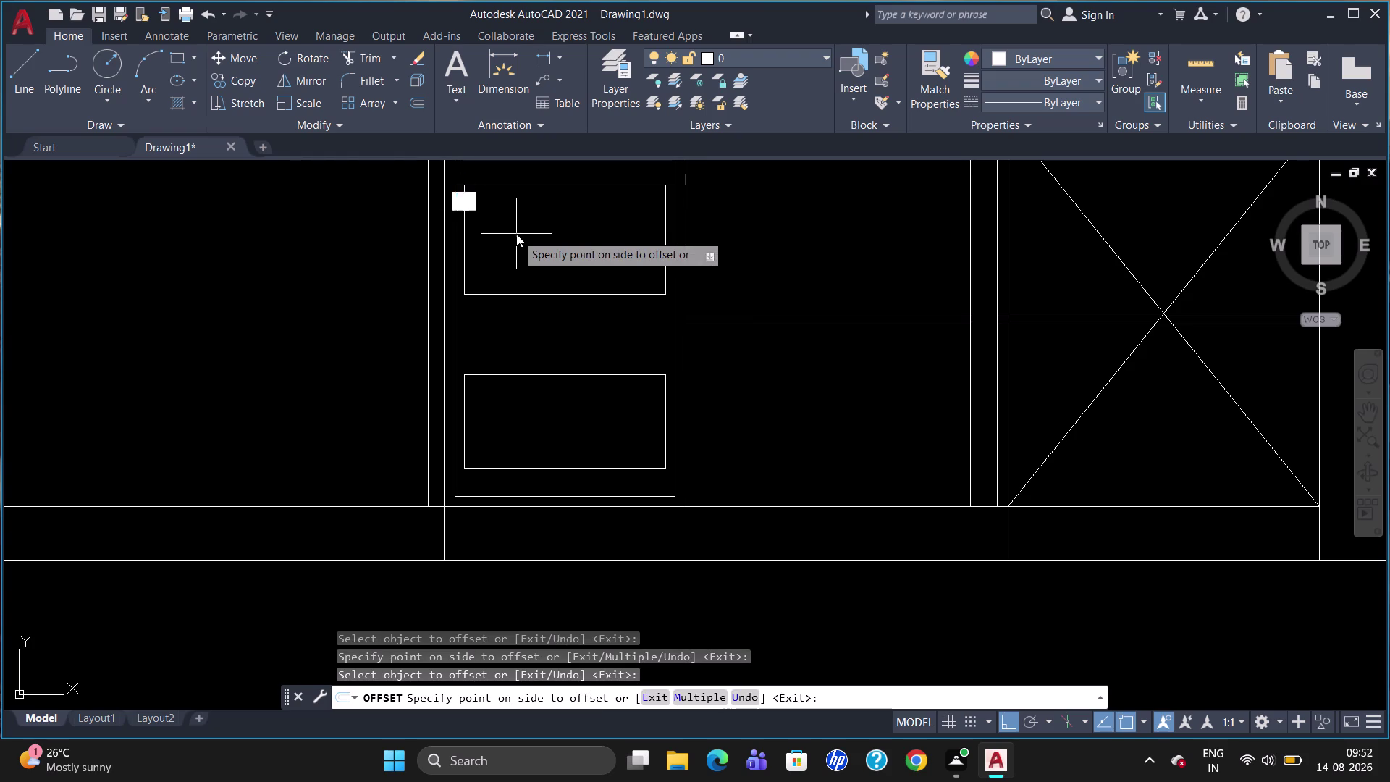
text(30)
key(Return)
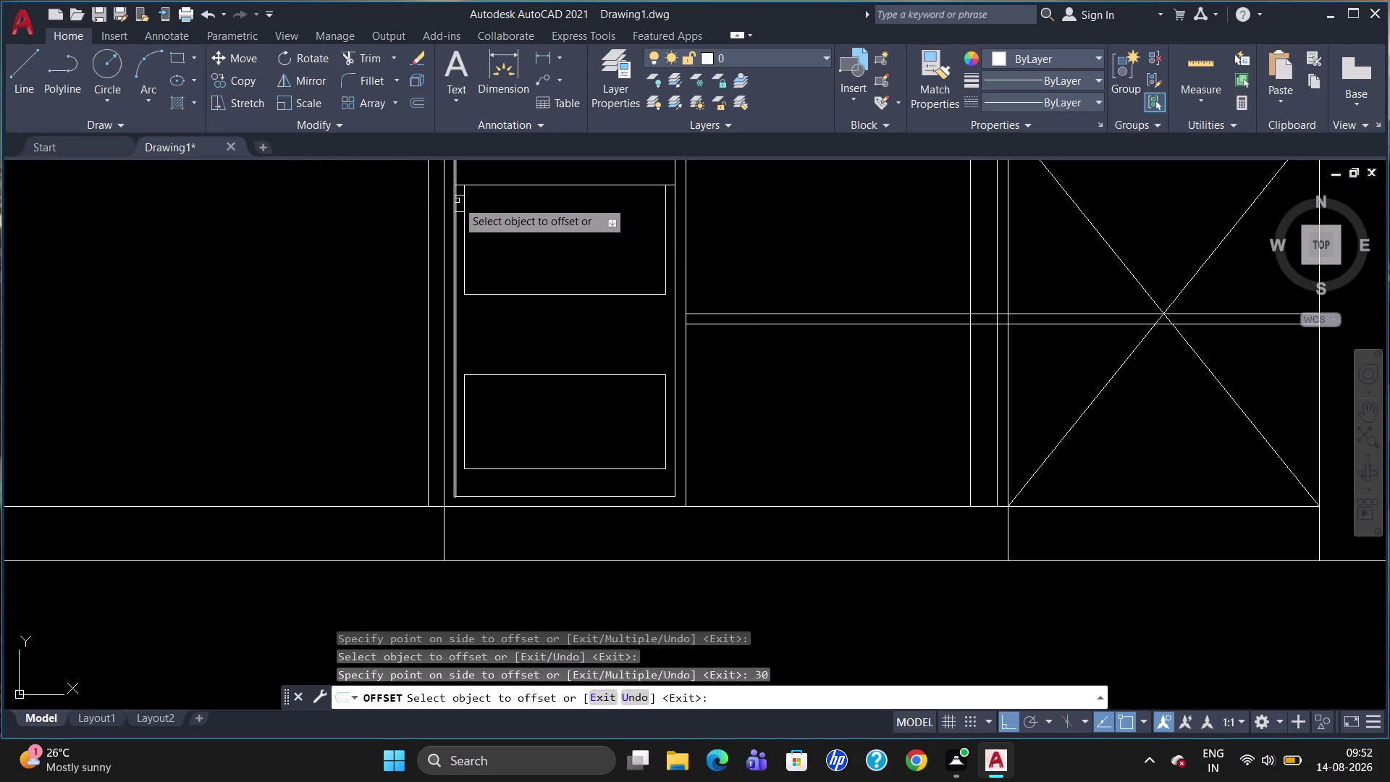
click(461, 195)
key(Escape)
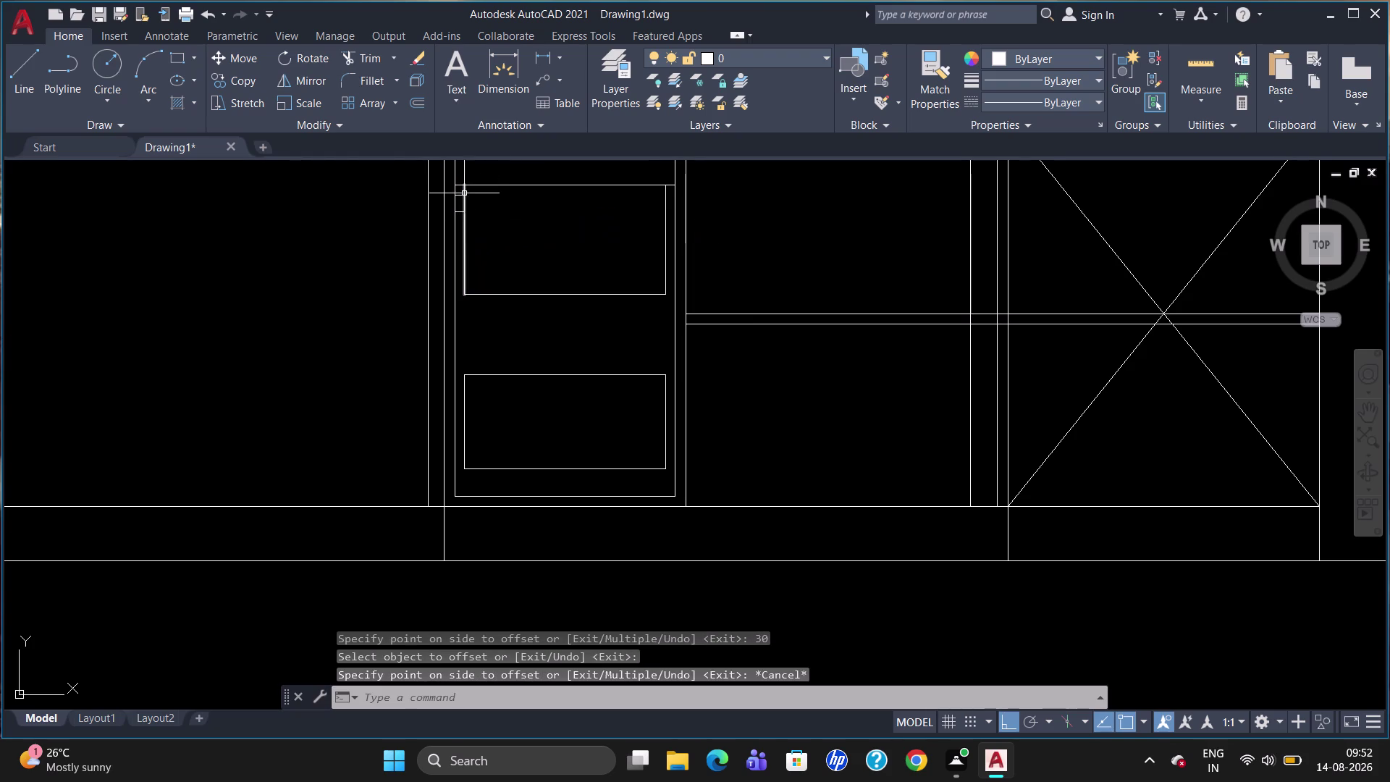
click(460, 197)
click(459, 213)
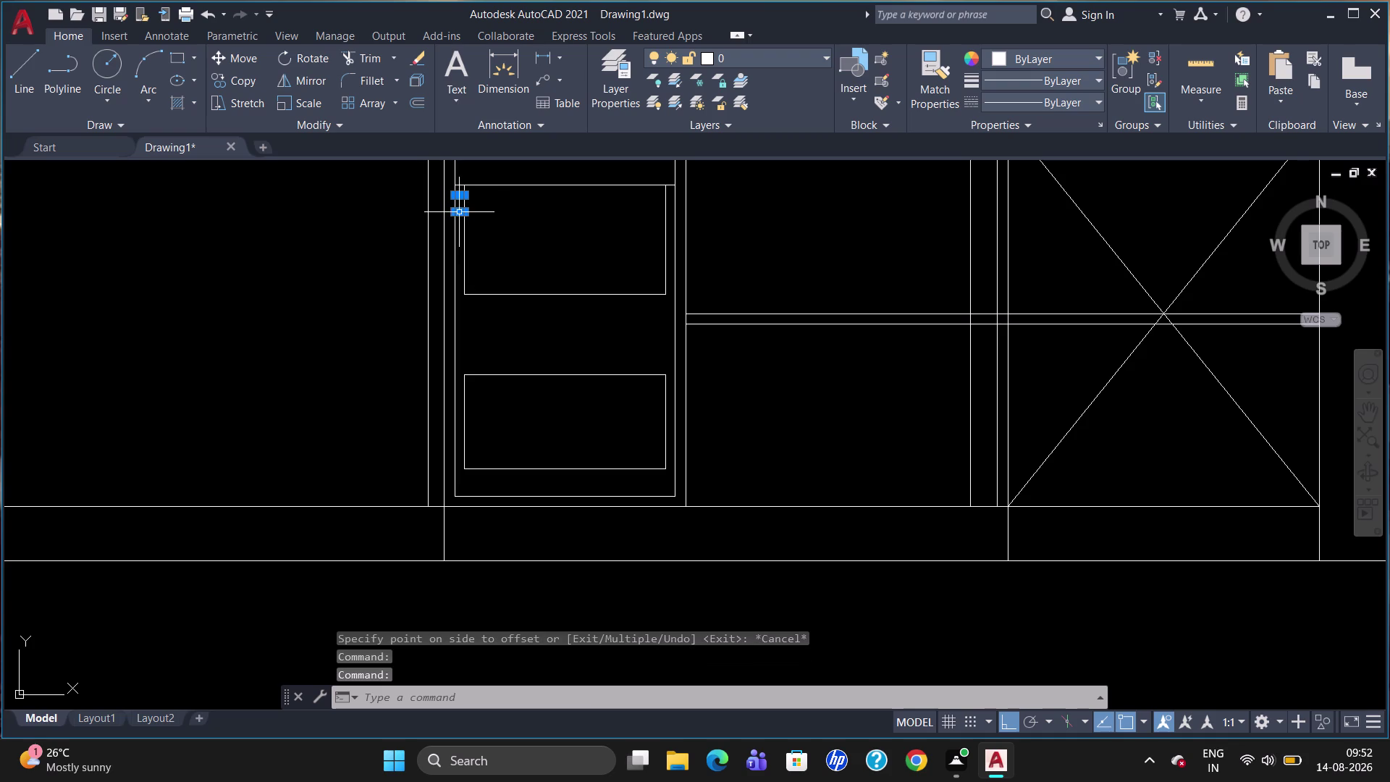
key(Delete)
Offset the left and right top-edge pieces 30 inward.
key(o)
key(Return)
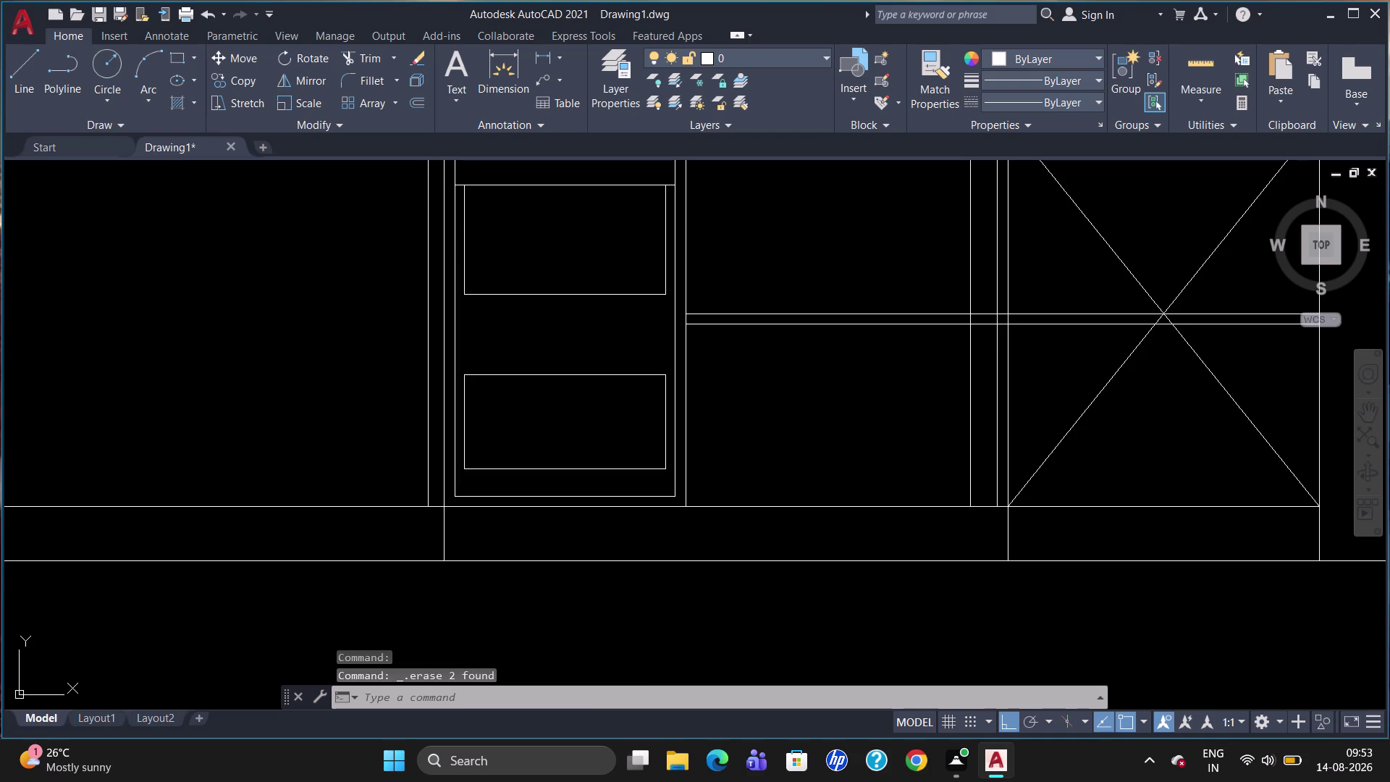
text(30)
key(Return)
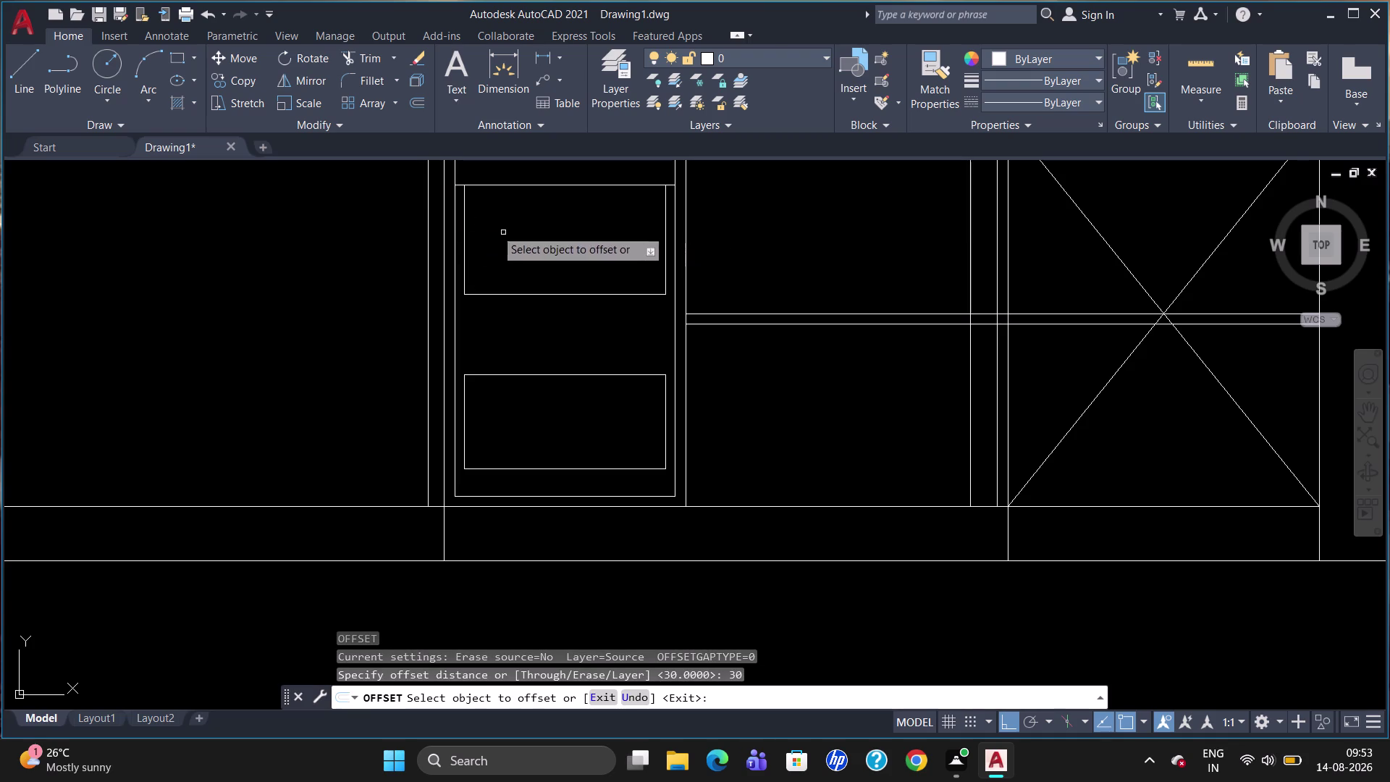
click(459, 184)
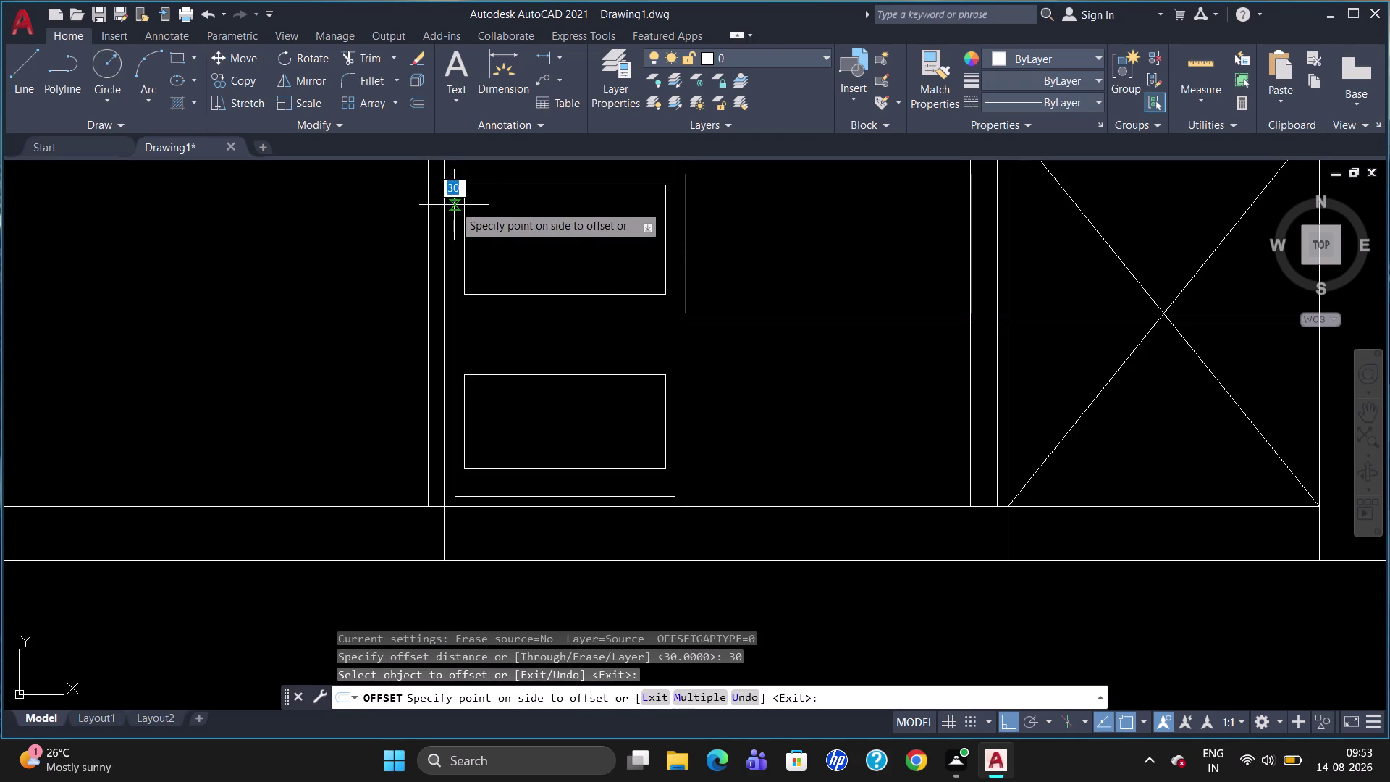
click(454, 205)
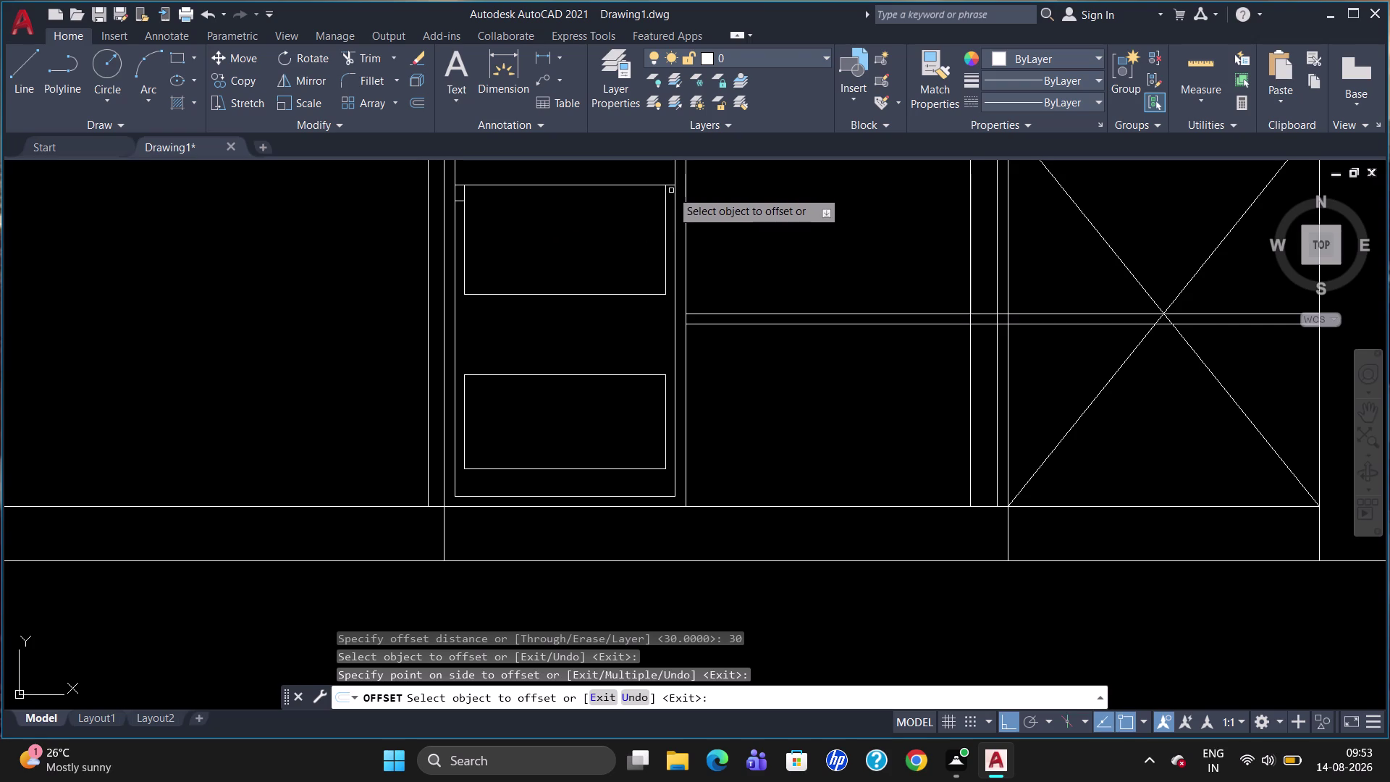
click(669, 186)
click(669, 203)
key(Escape)
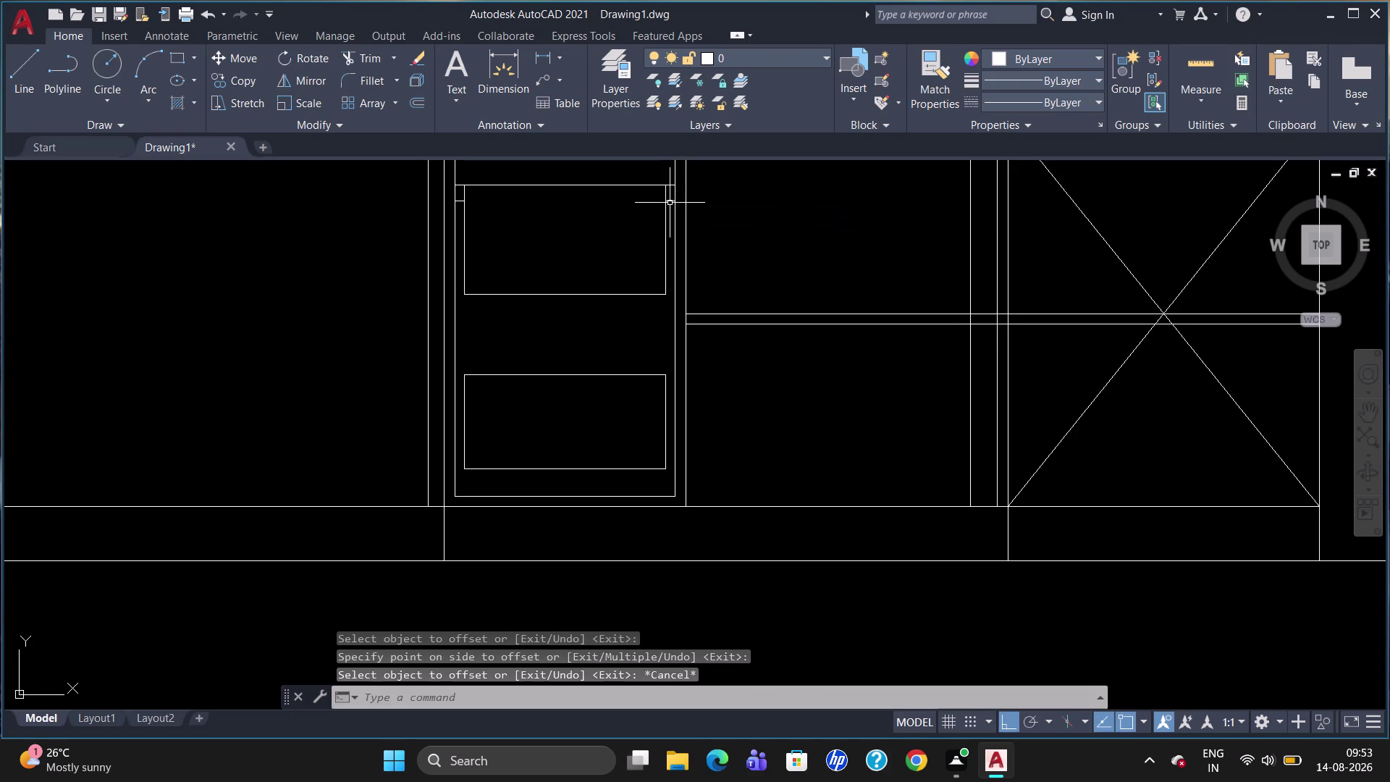
Draw the divider line between the two drawers.
key(l)
key(Return)
click(665, 375)
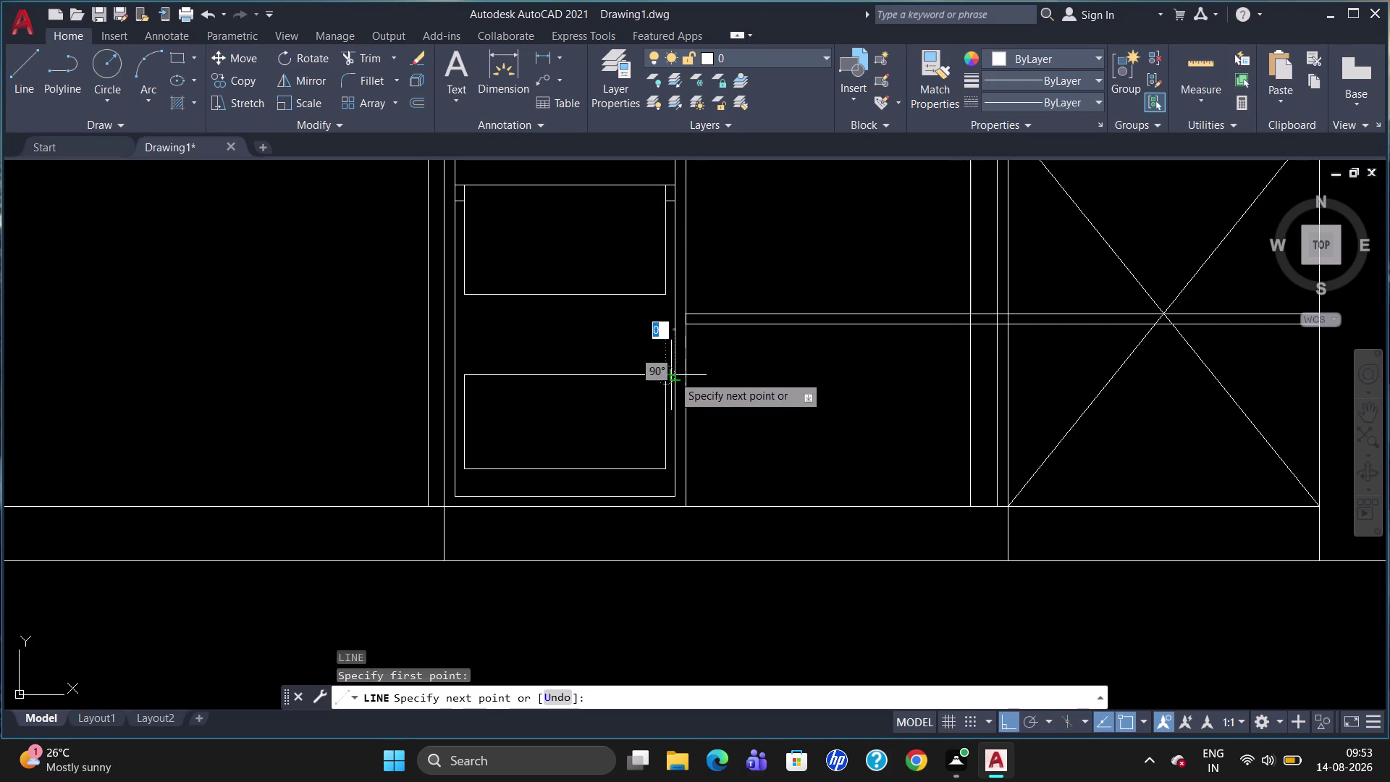
click(677, 375)
key(Escape)
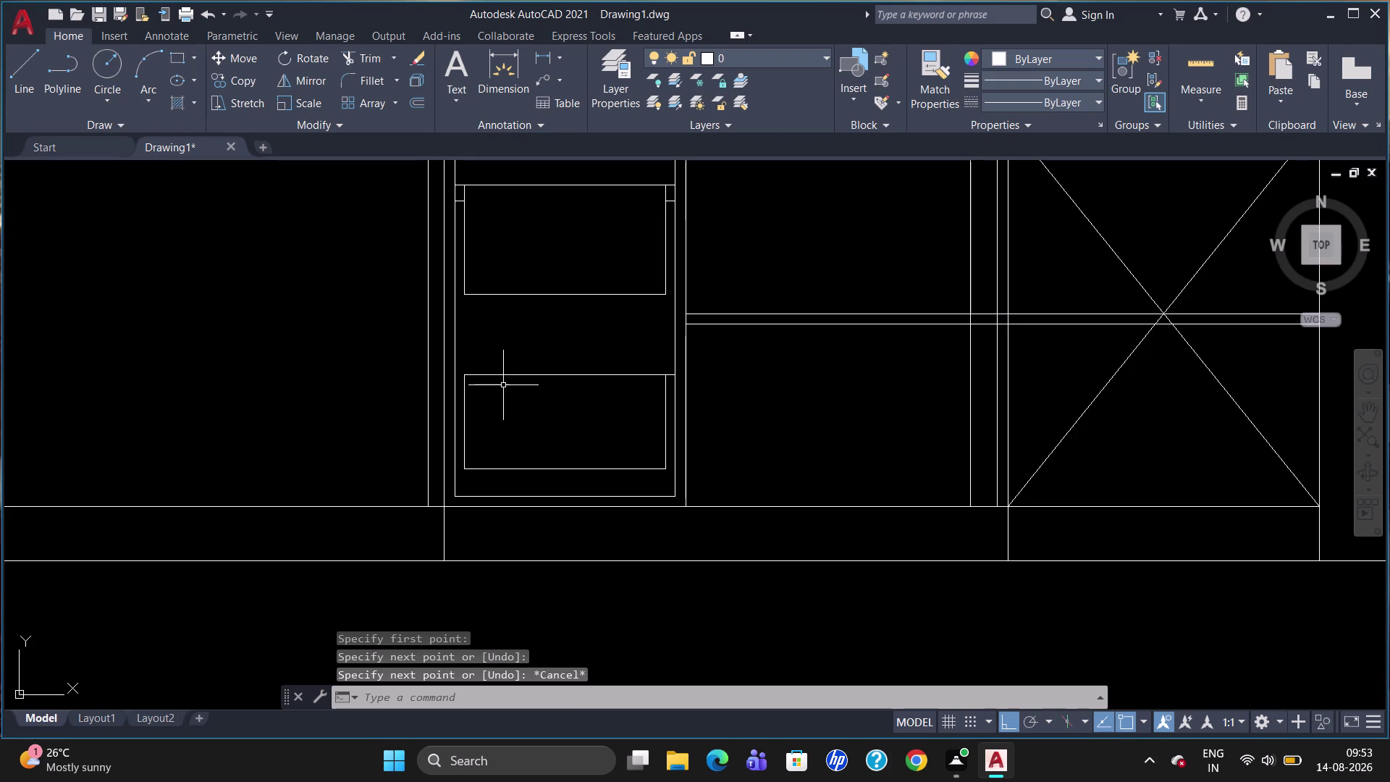
key(l)
key(Return)
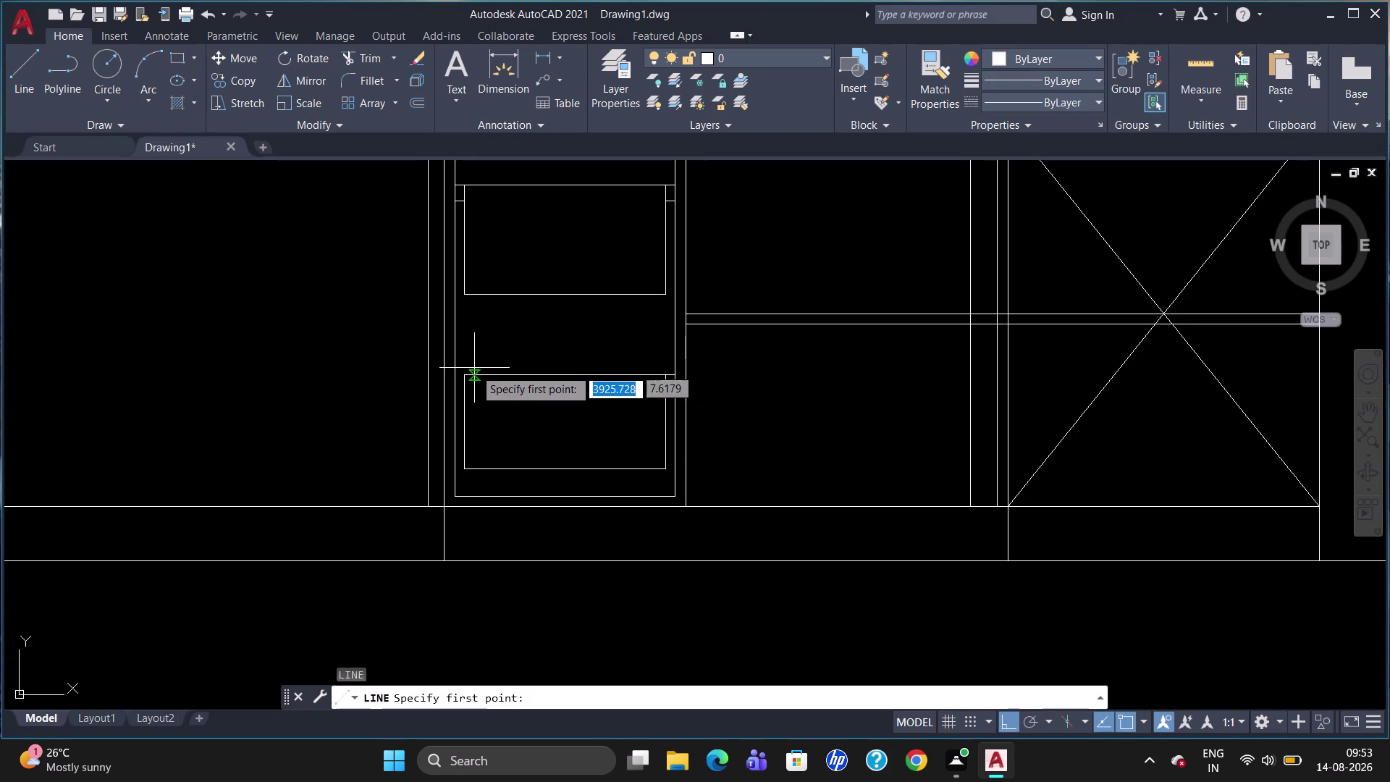
click(465, 379)
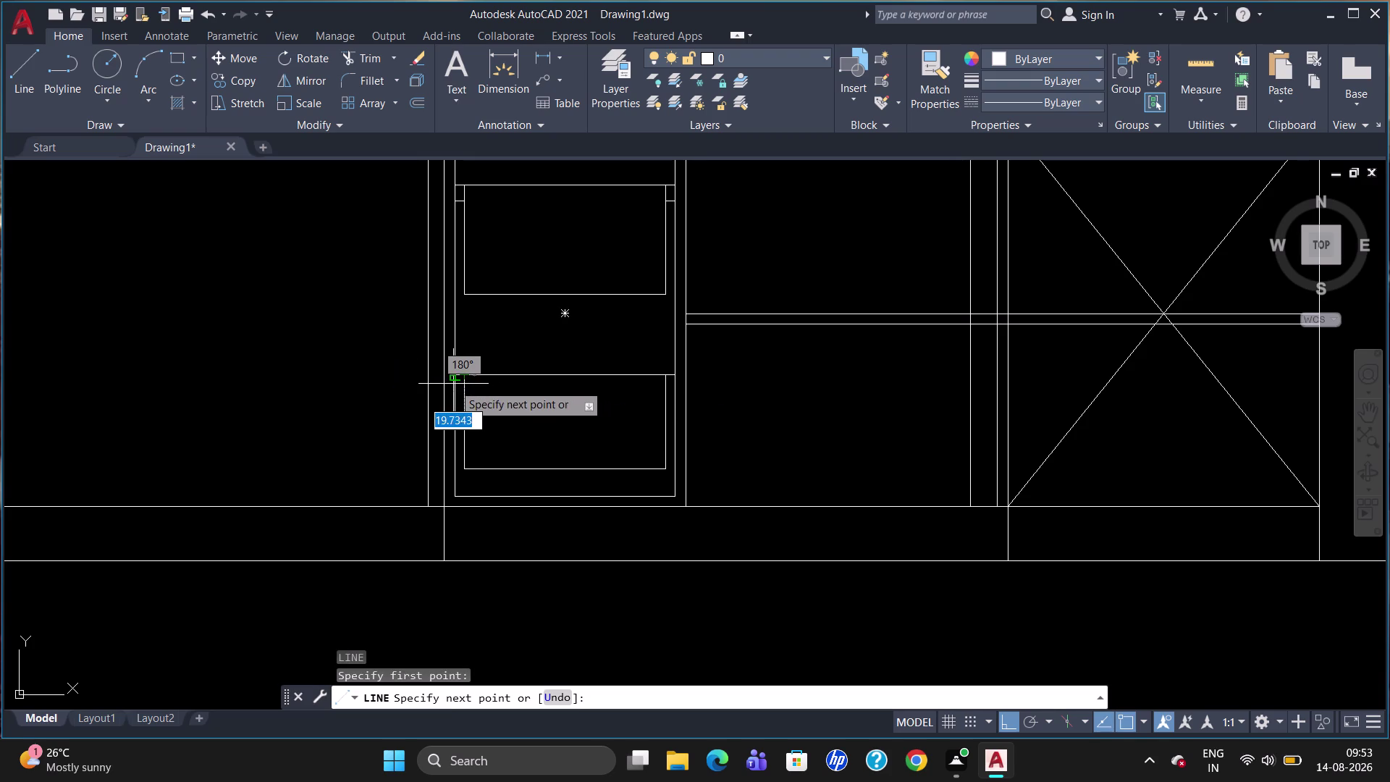
click(453, 384)
key(Escape)
Offset both ends of the divider 30 inward.
key(o)
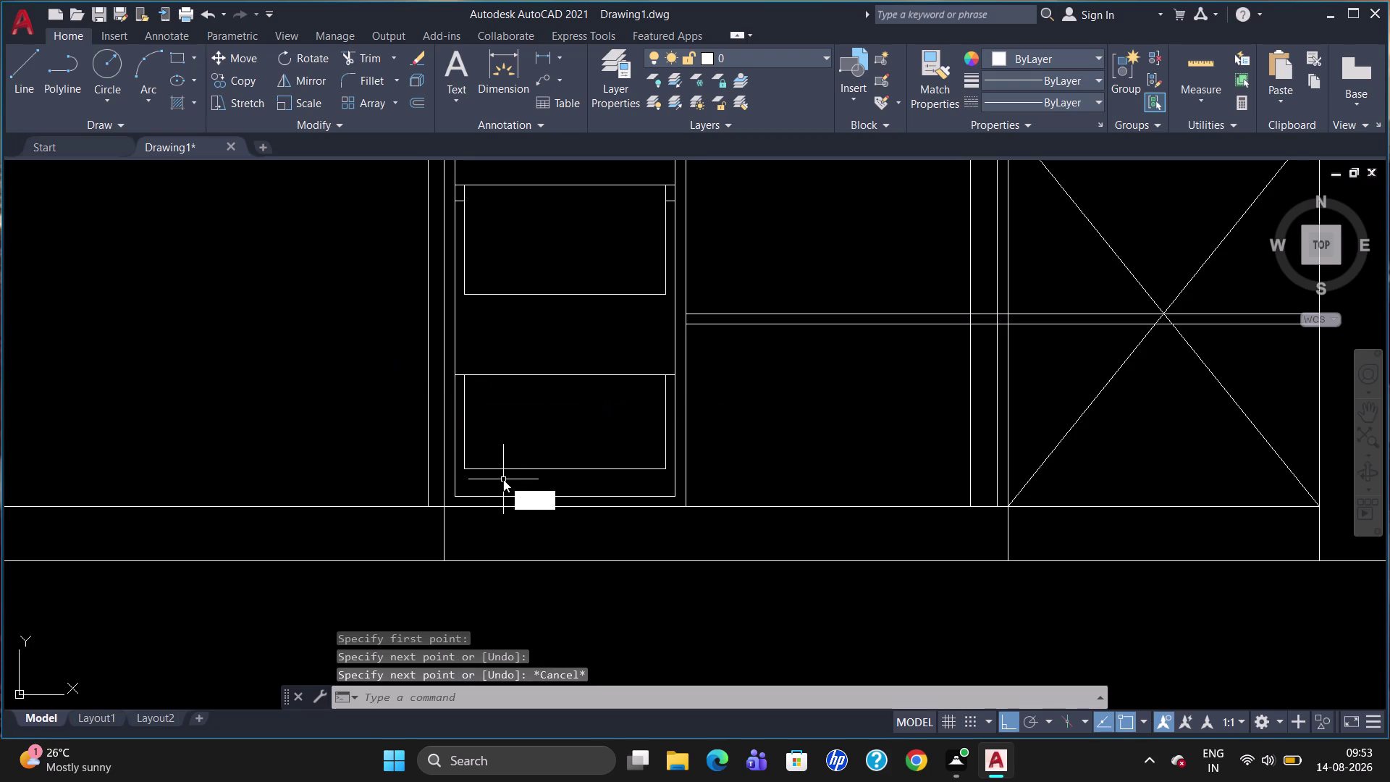
key(Return)
text(30)
key(Return)
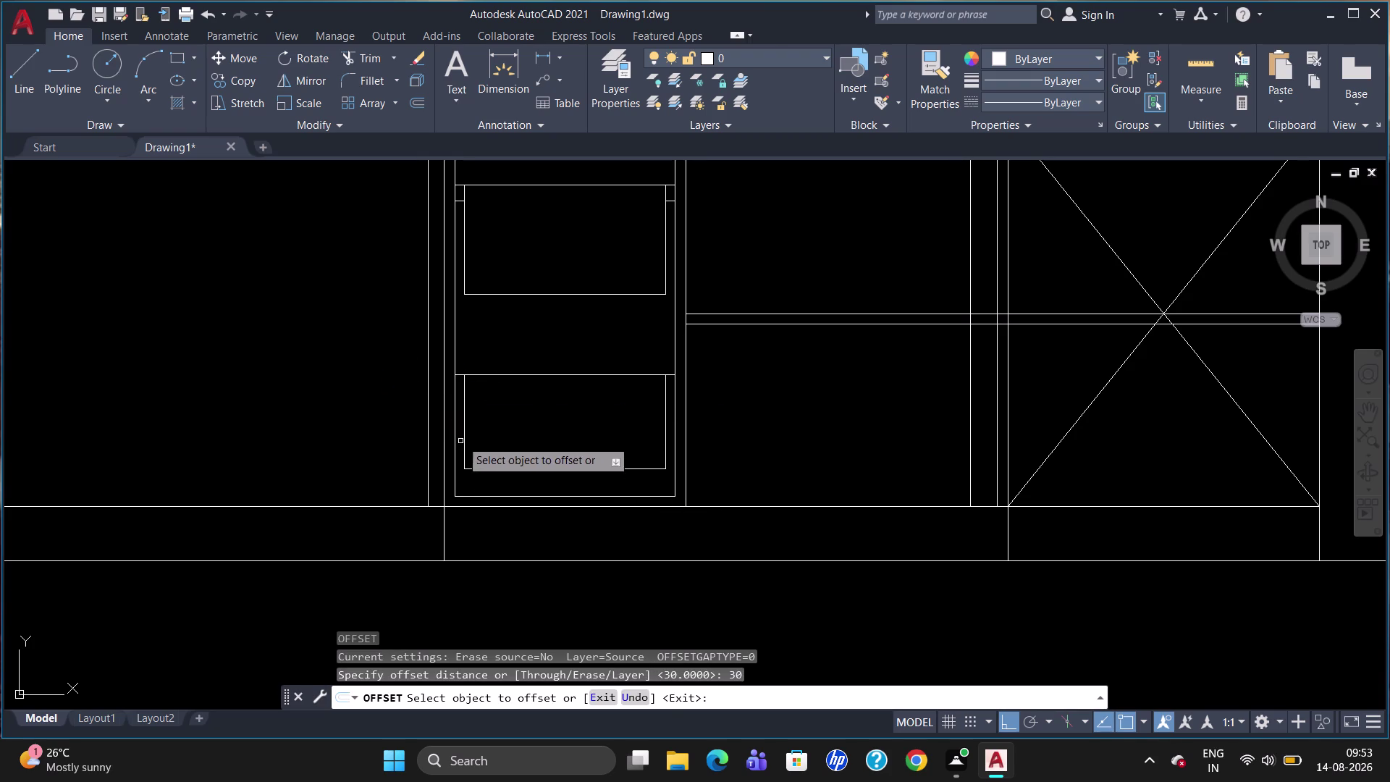
click(458, 374)
click(460, 397)
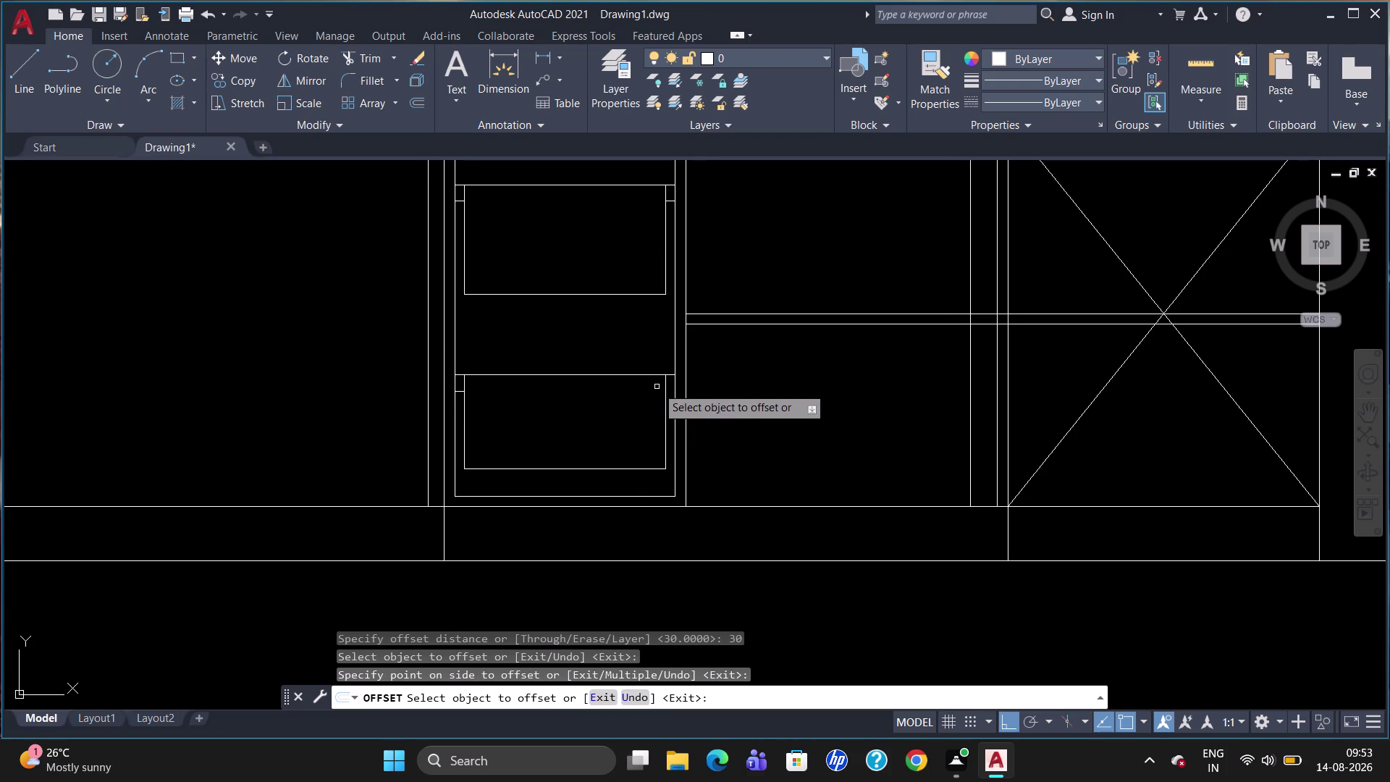
click(670, 377)
click(670, 401)
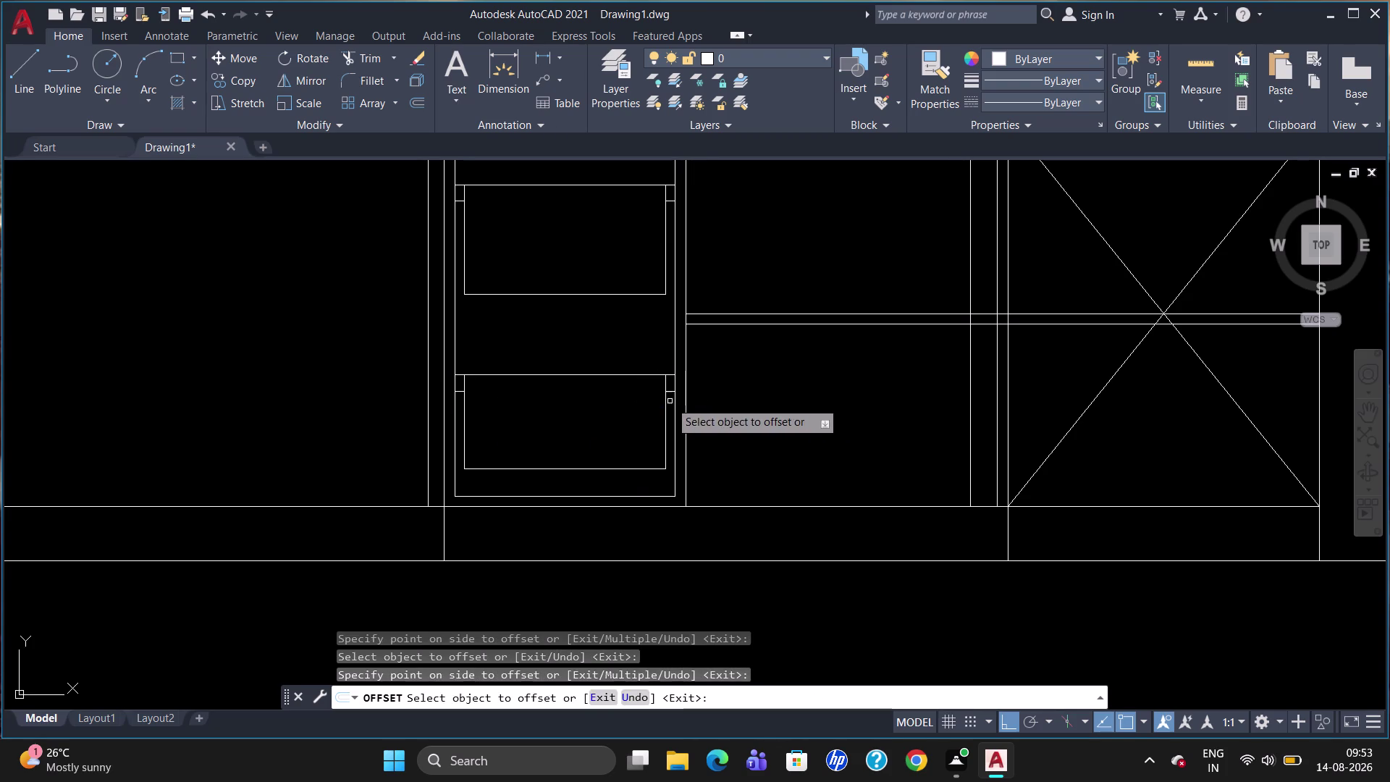
key(Escape)
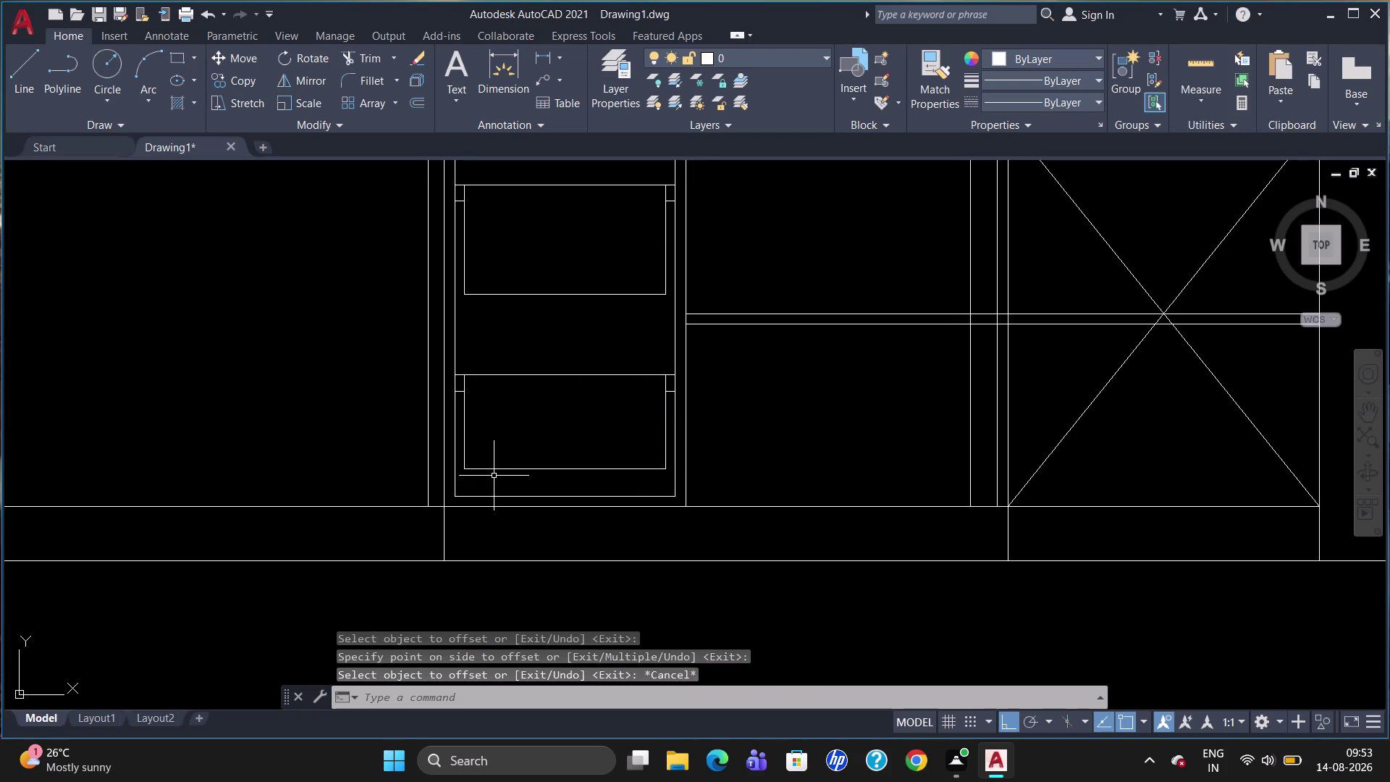
Fillet the lower drawer's bottom-left corner with radius 30.
key(f)
key(Return)
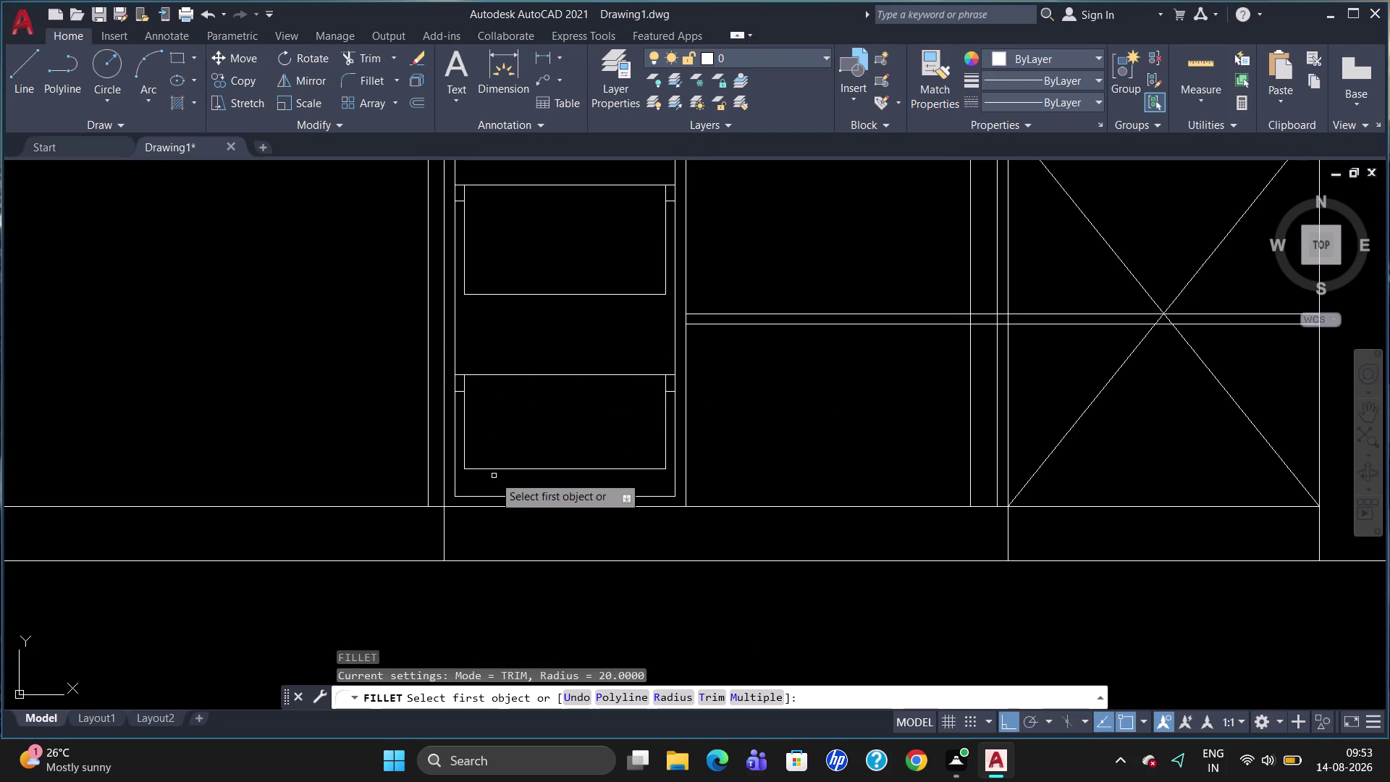
key(r)
key(Return)
text(3)
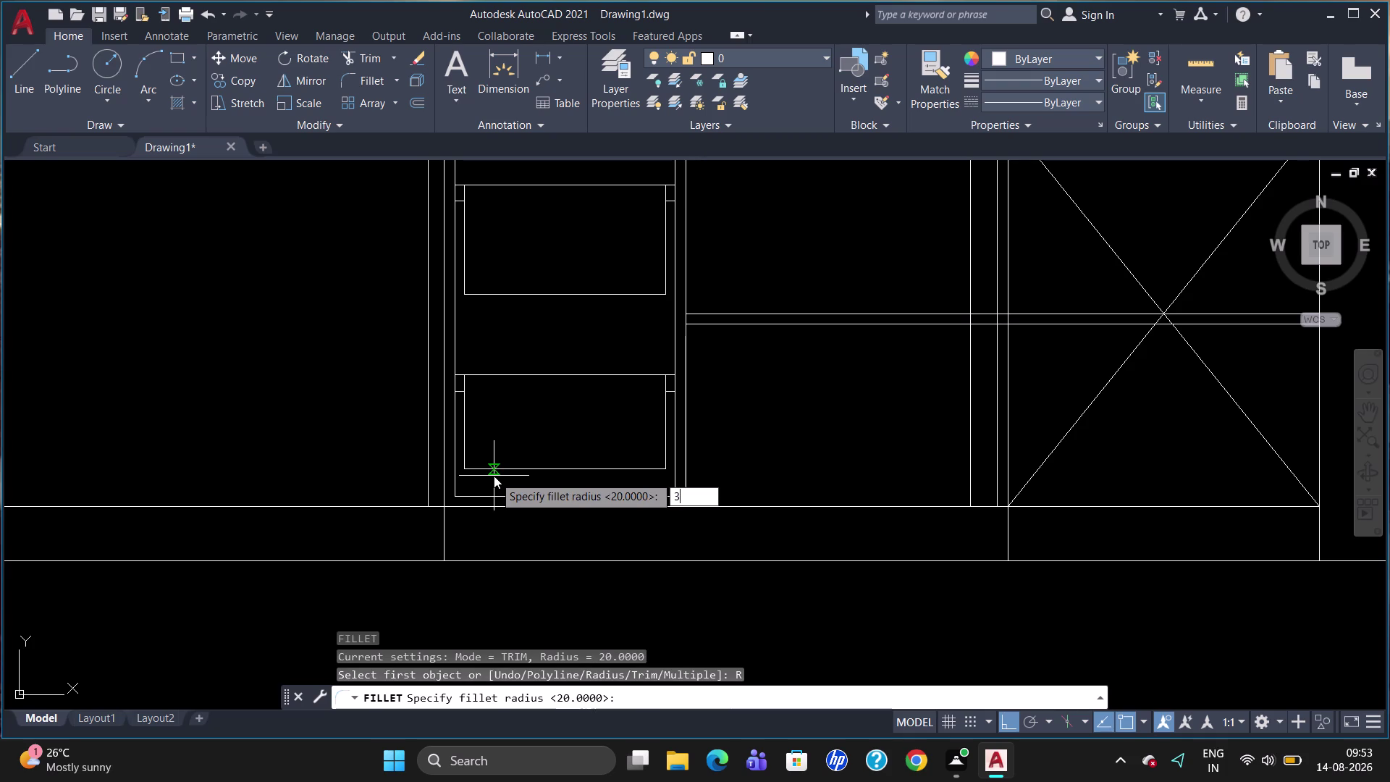
text(0)
key(Return)
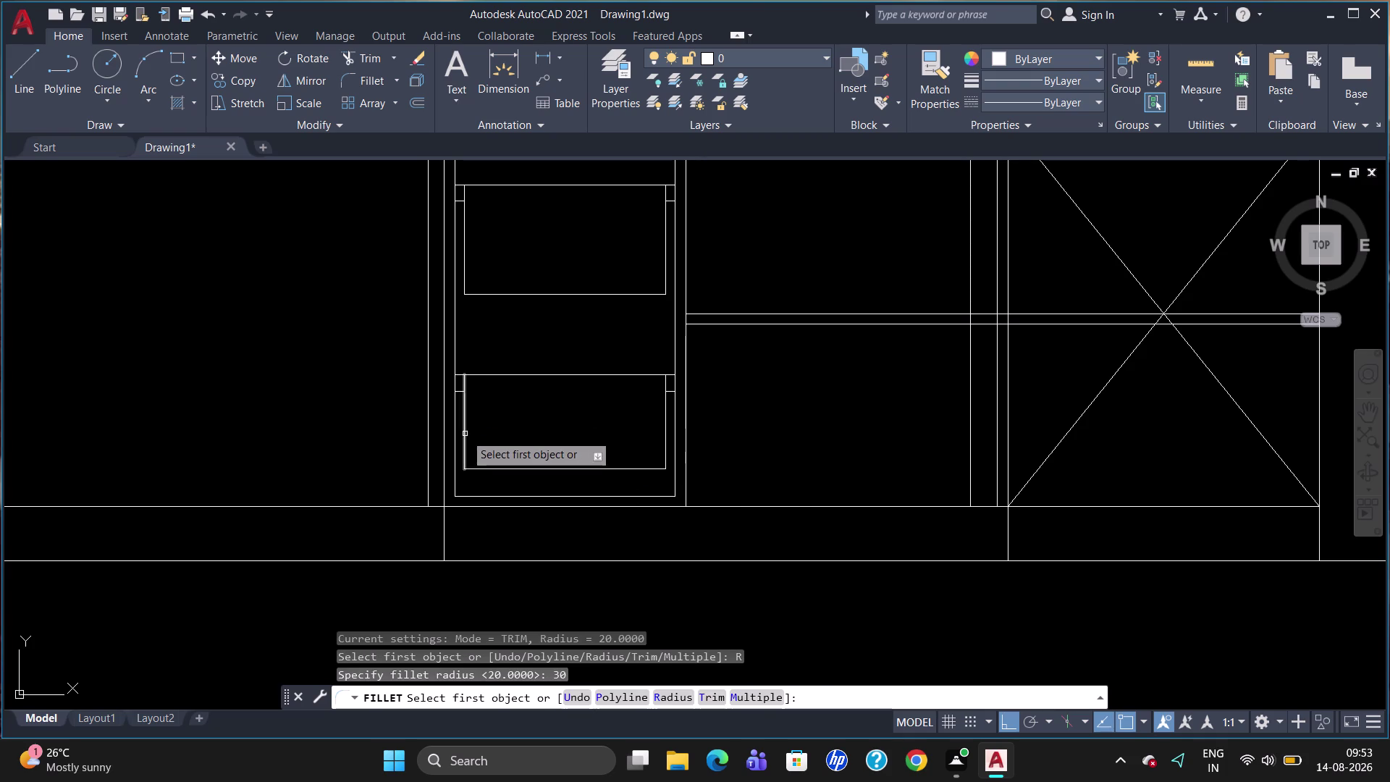
click(465, 434)
click(501, 470)
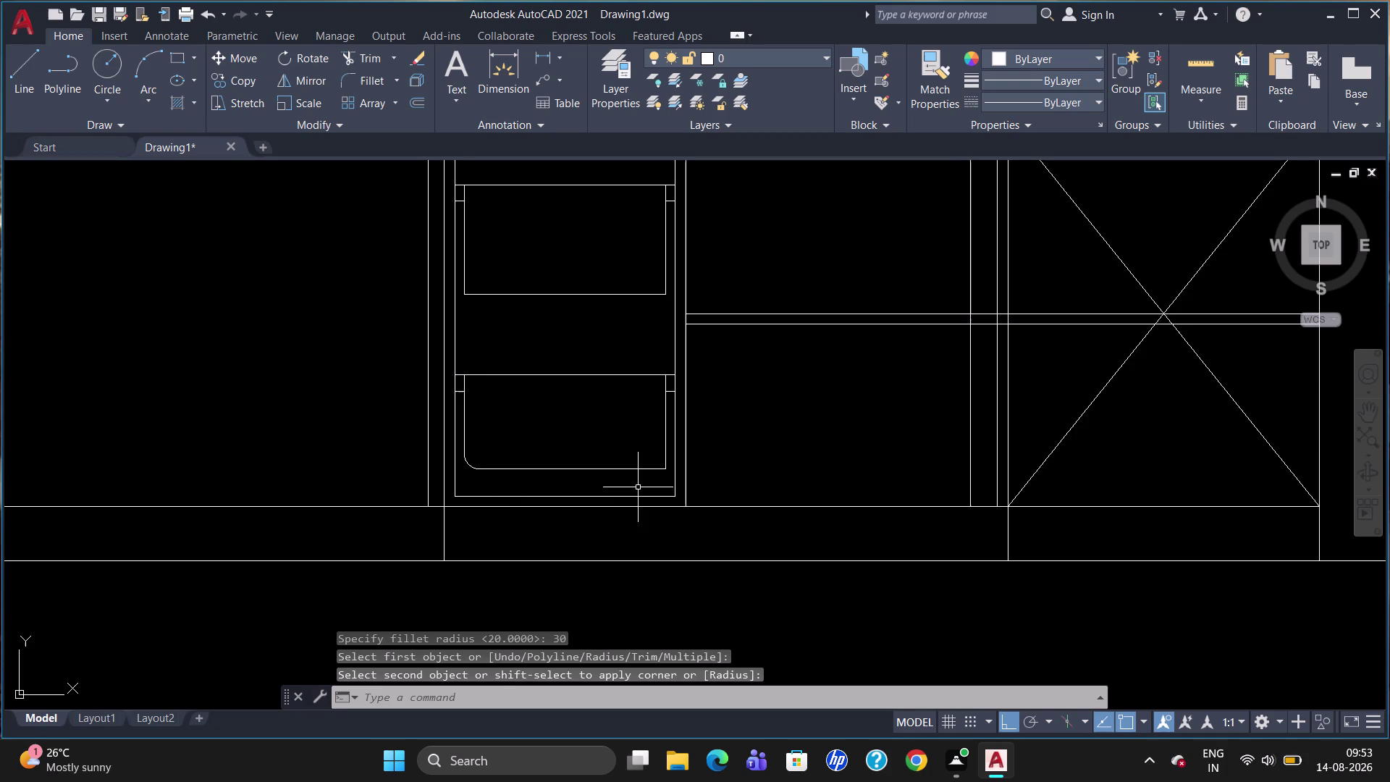
Fillet the lower drawer's bottom-right corner with radius 30.
key(f)
key(Return)
key(r)
key(Return)
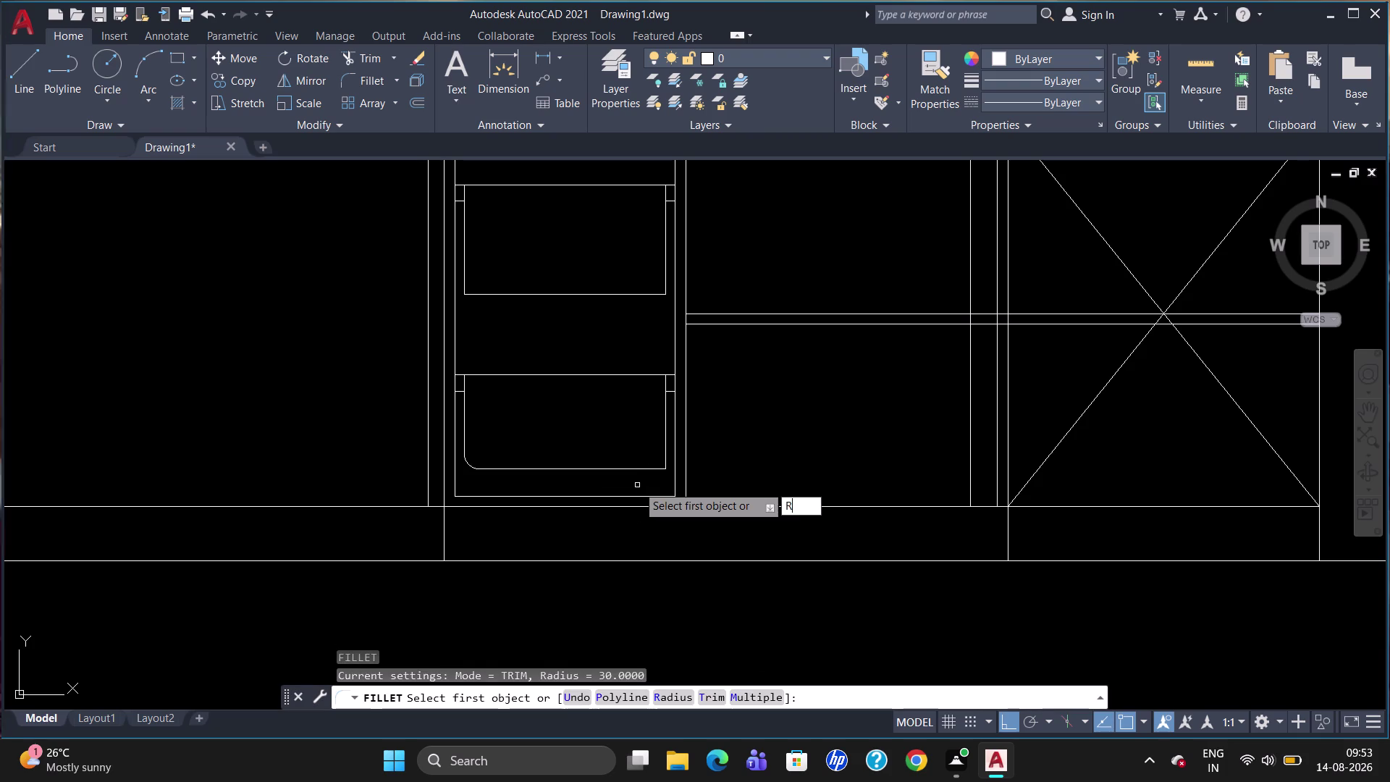
text(30)
key(Return)
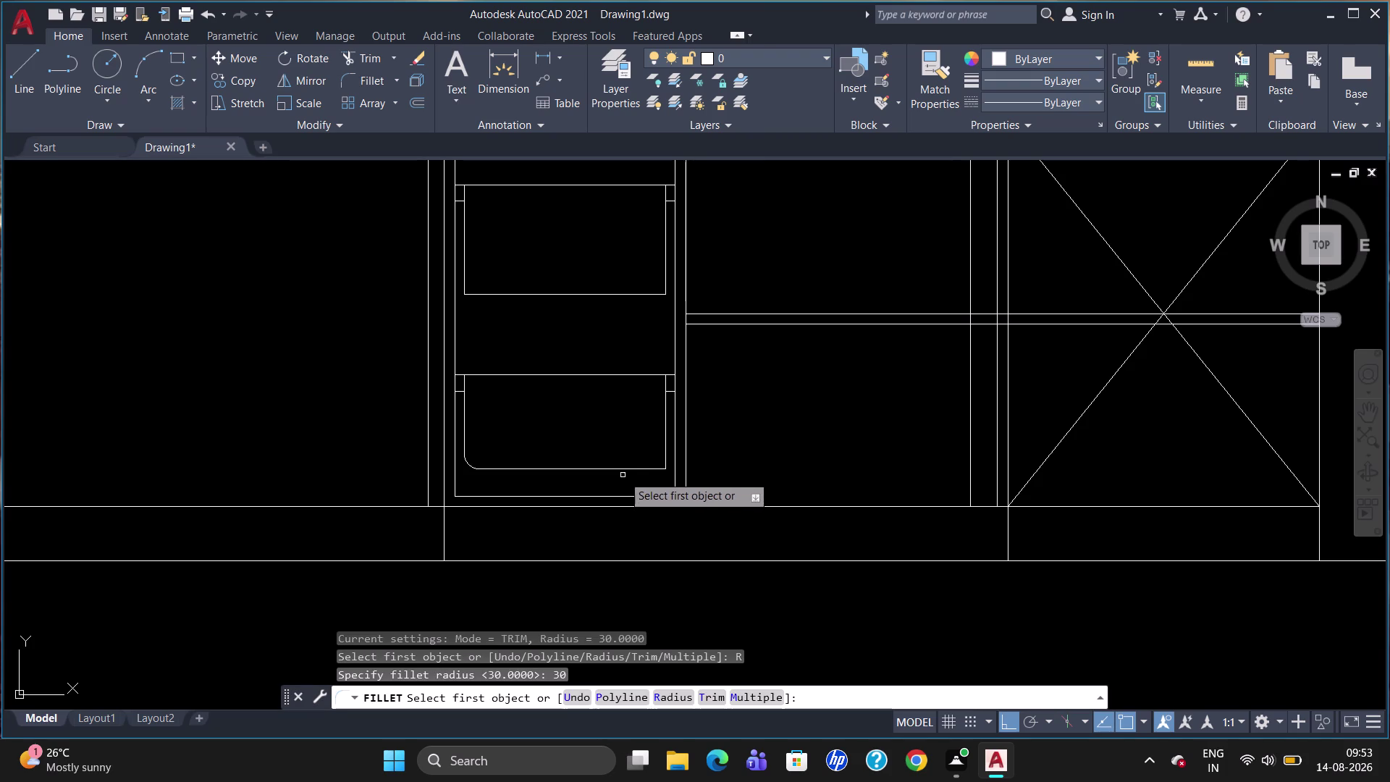
click(624, 469)
click(666, 422)
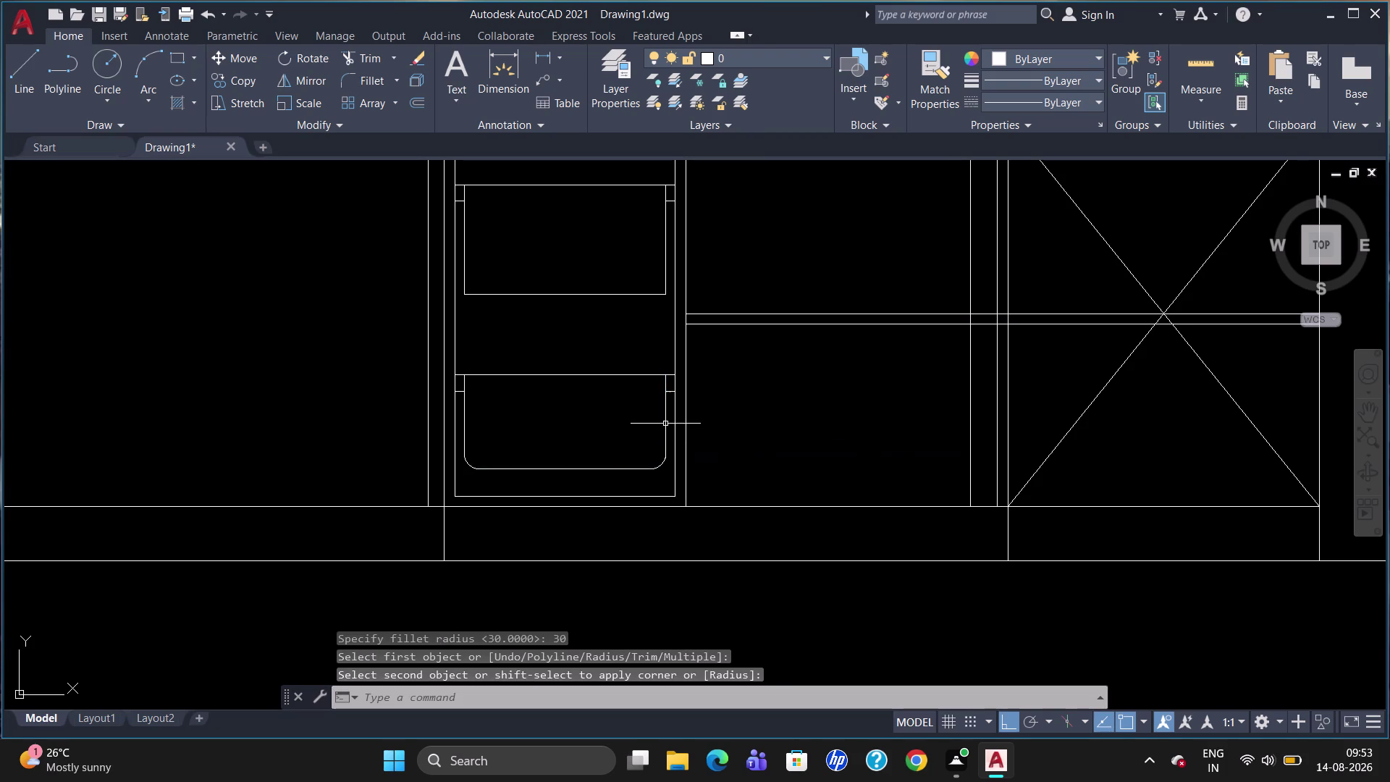
key(Escape)
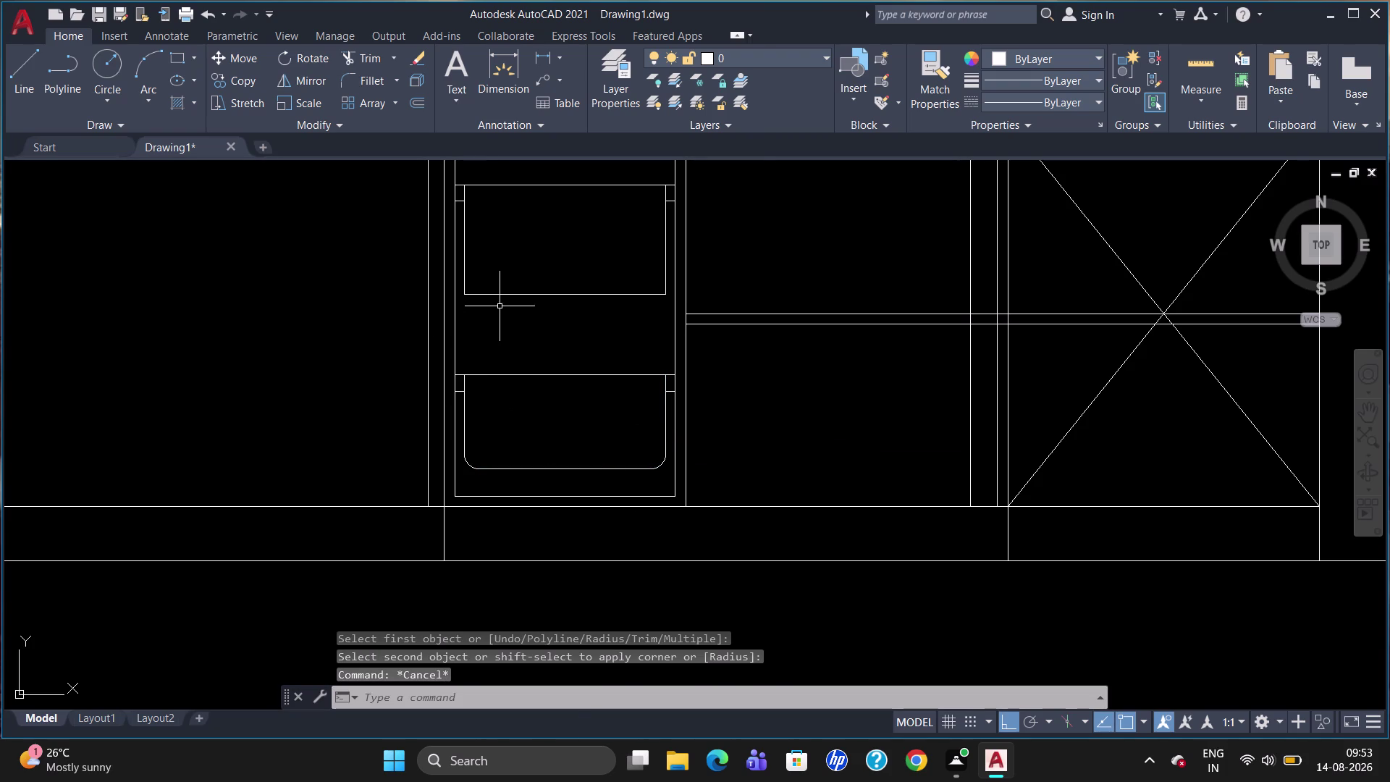
Fillet the upper drawer's bottom-left corner with radius 30.
key(f)
key(Return)
key(r)
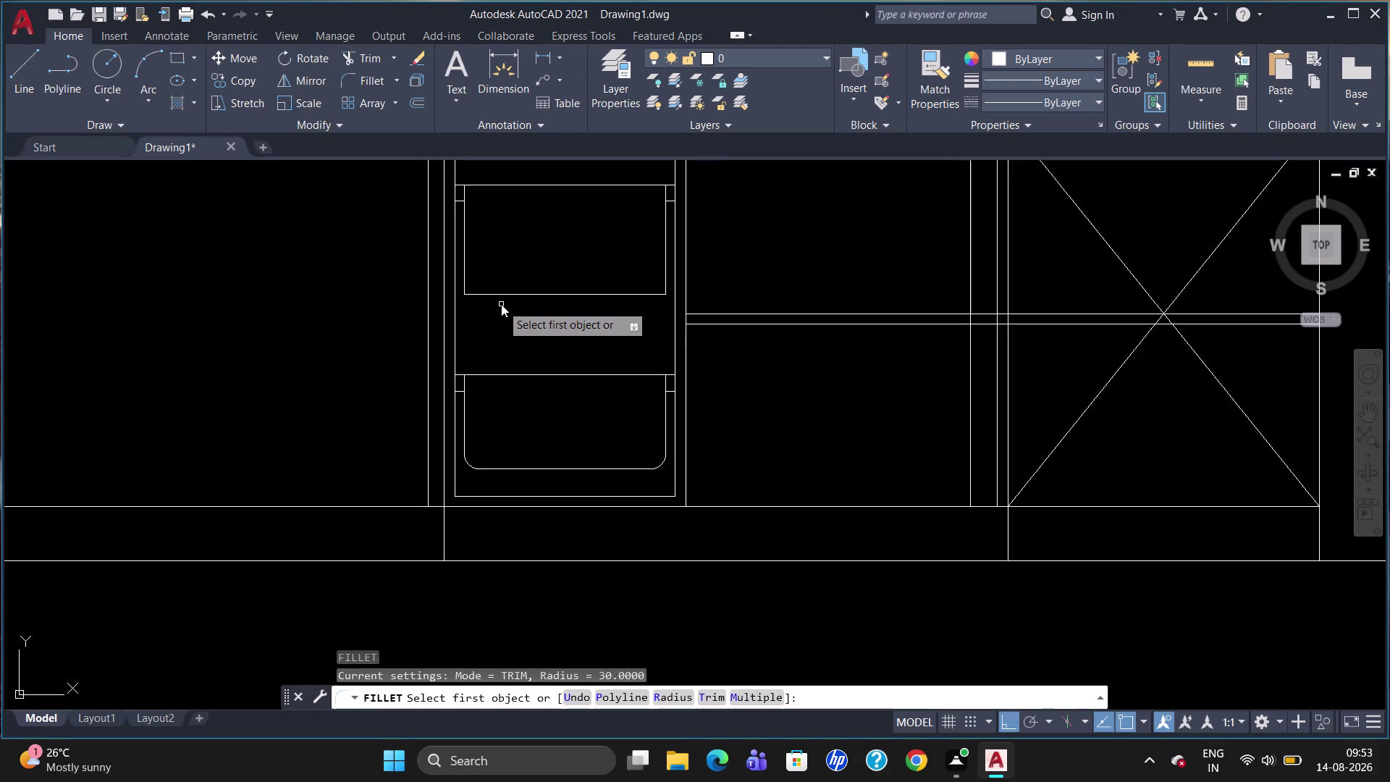
key(Return)
key(3)
key(0)
key(Return)
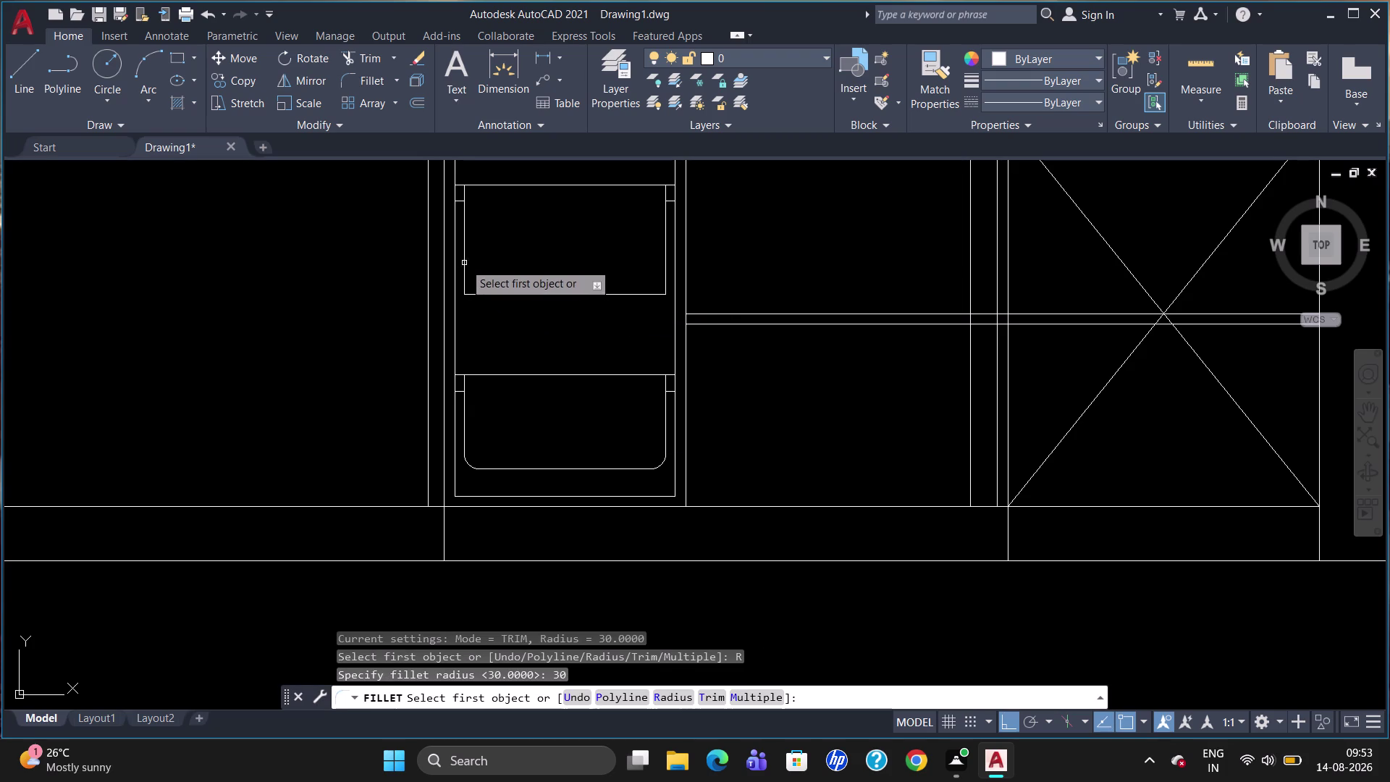
click(461, 260)
click(489, 295)
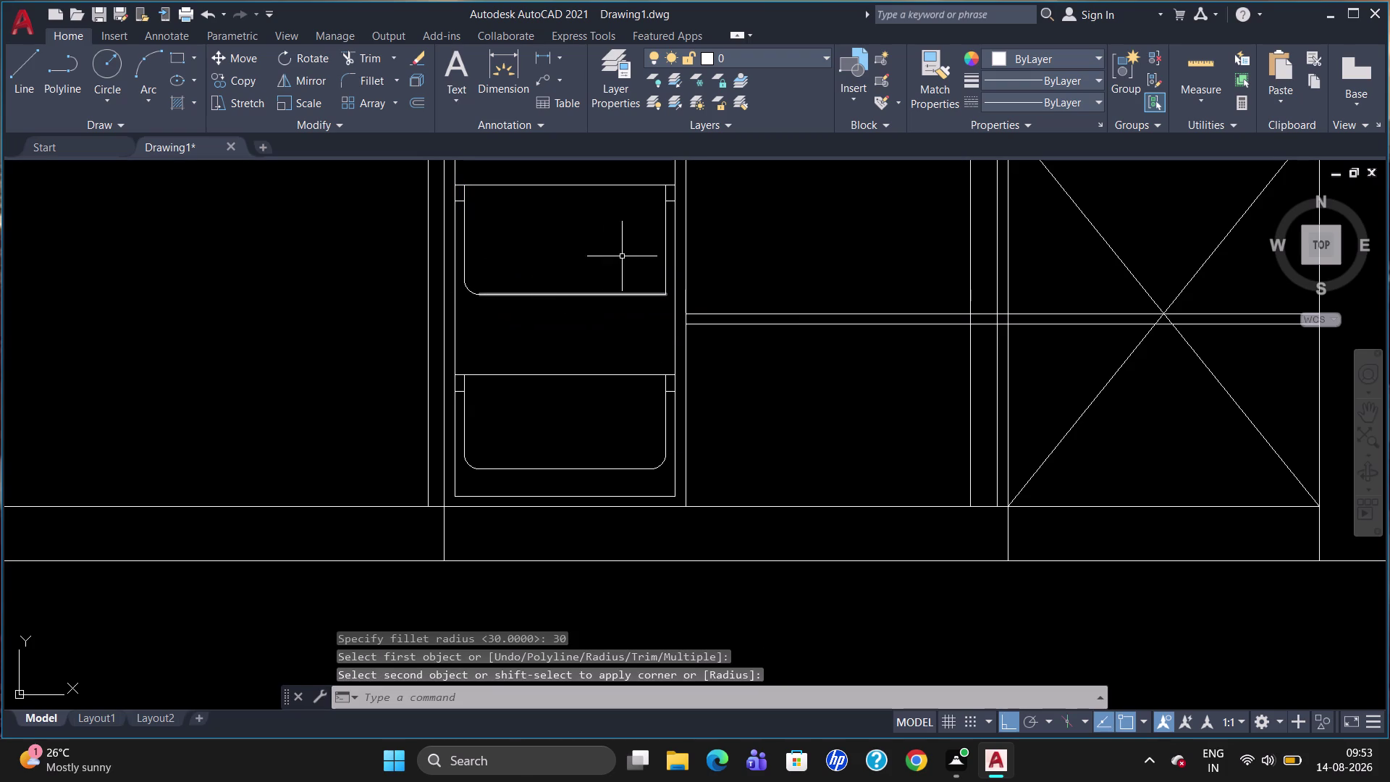
Fillet the upper drawer's bottom-right corner with radius 30.
key(f)
key(Return)
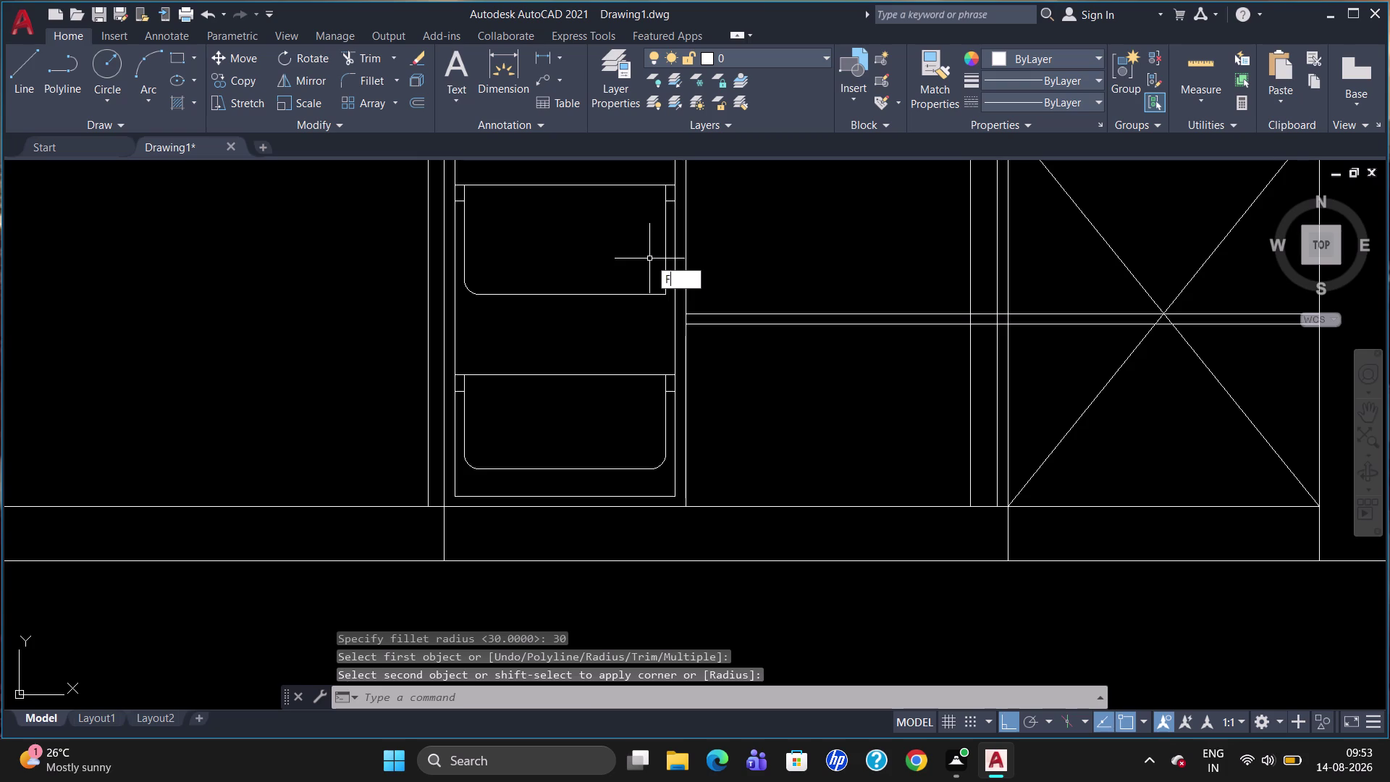
key(r)
key(Return)
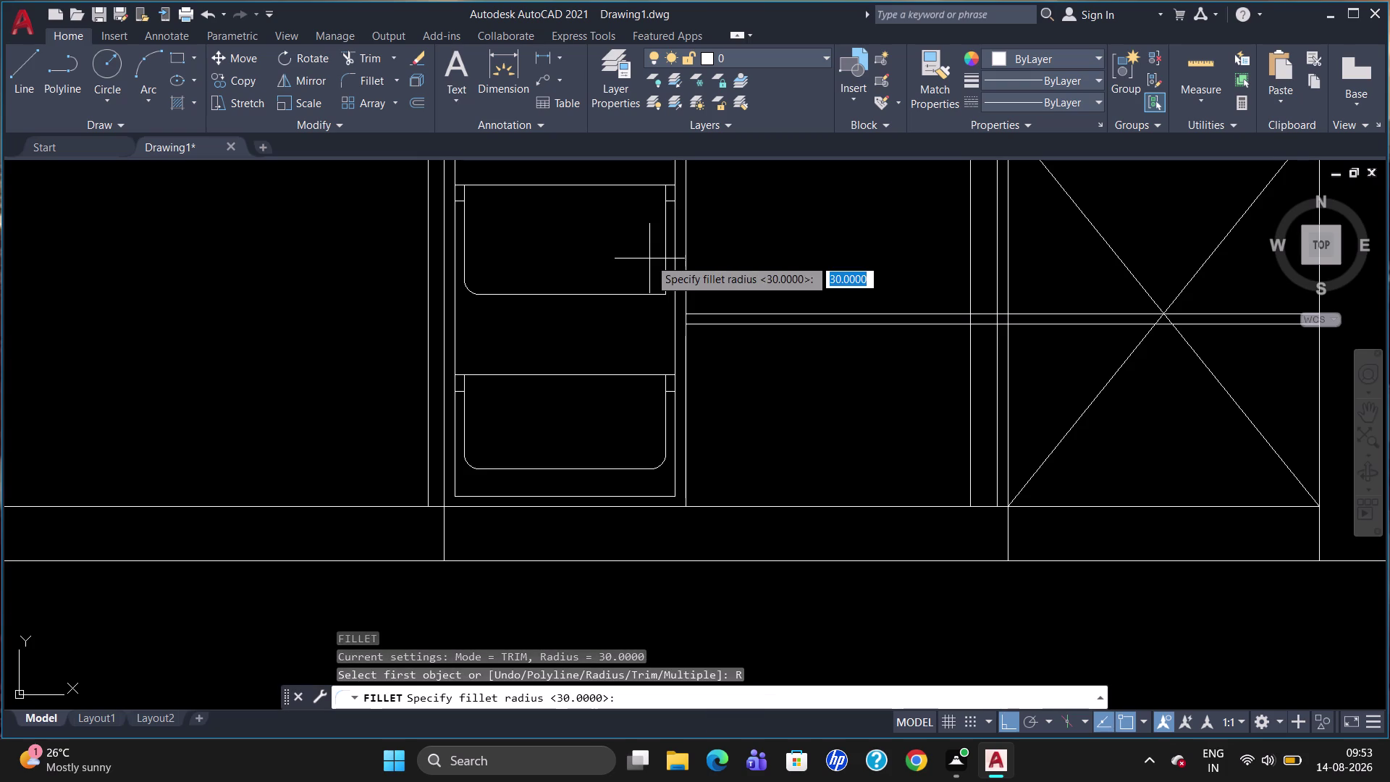
text(30)
key(Return)
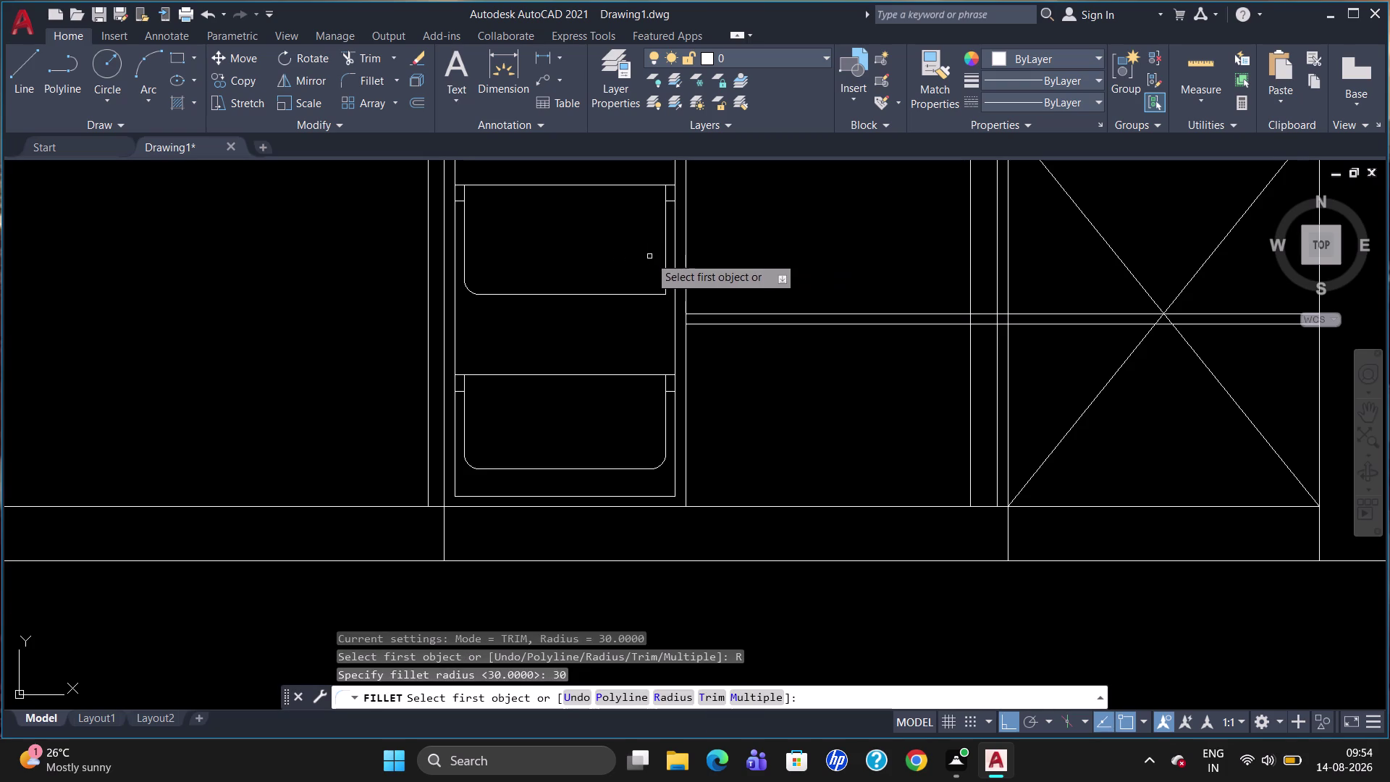
click(668, 263)
click(637, 294)
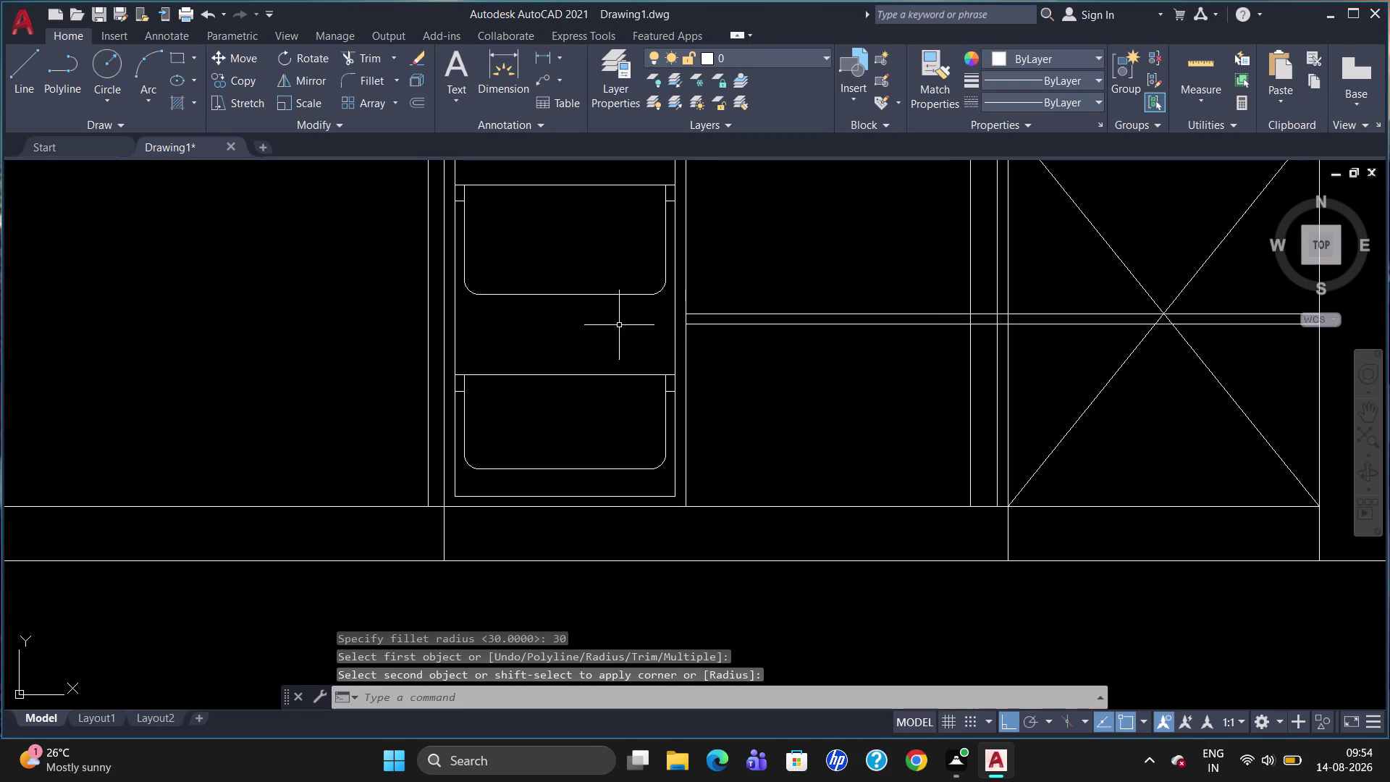
key(Escape)
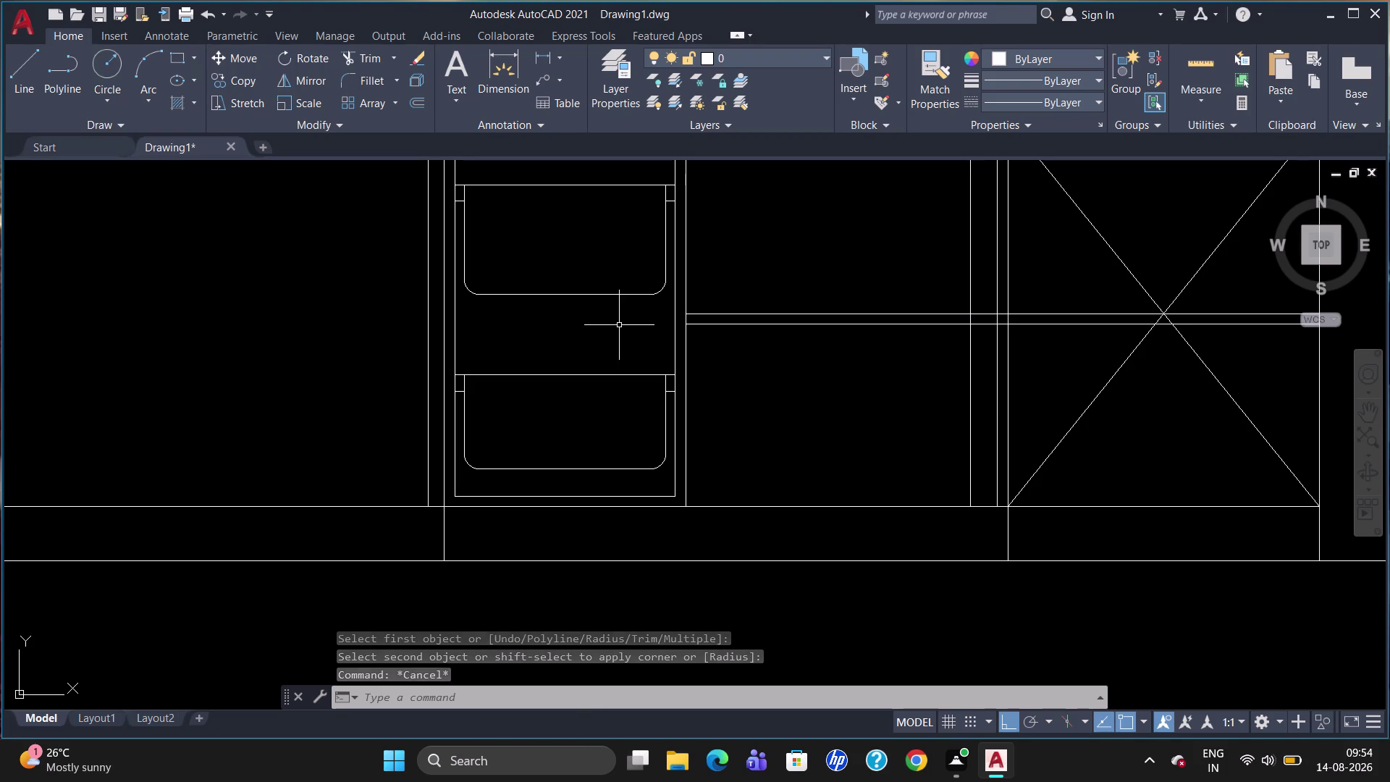
click(194, 110)
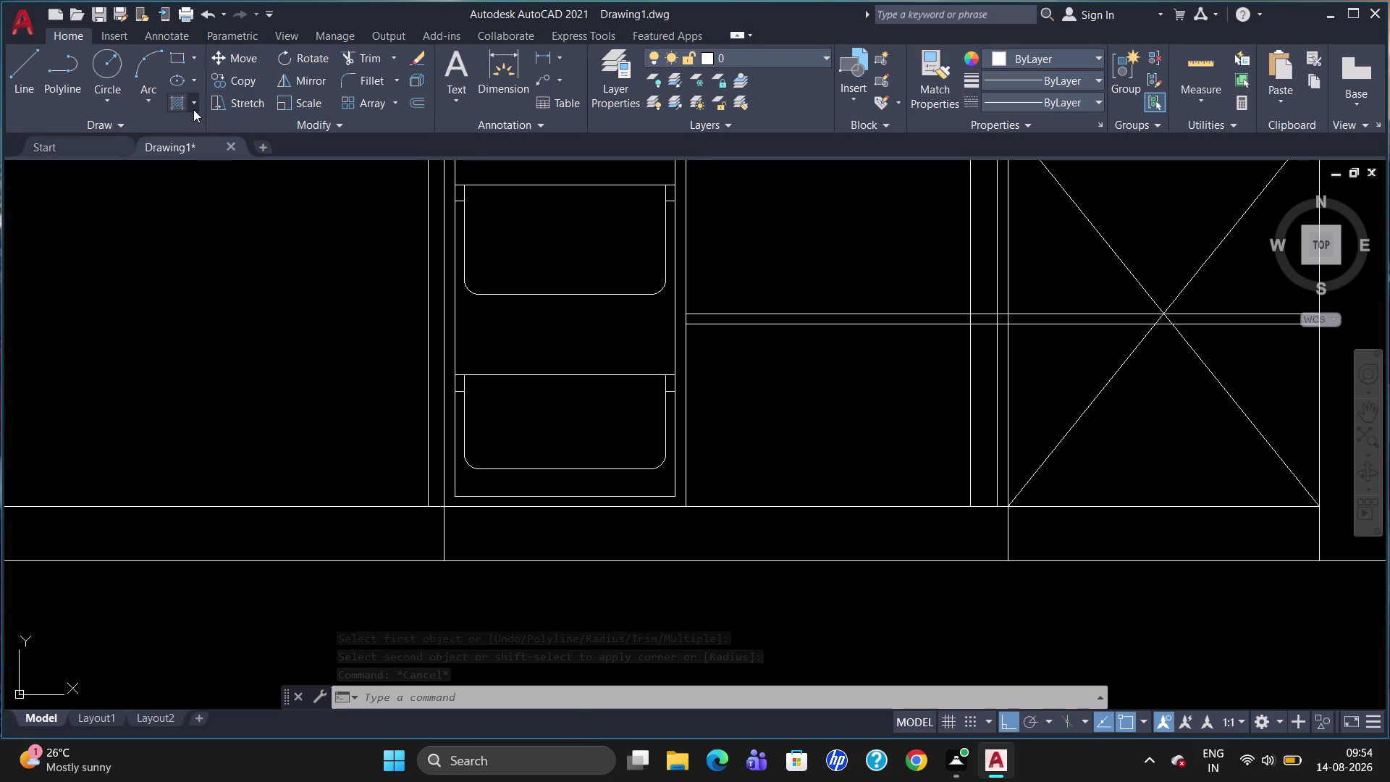
Hatch the left cabinet's lower drawer front with the ANSI38 crosshatch pattern.
click(211, 132)
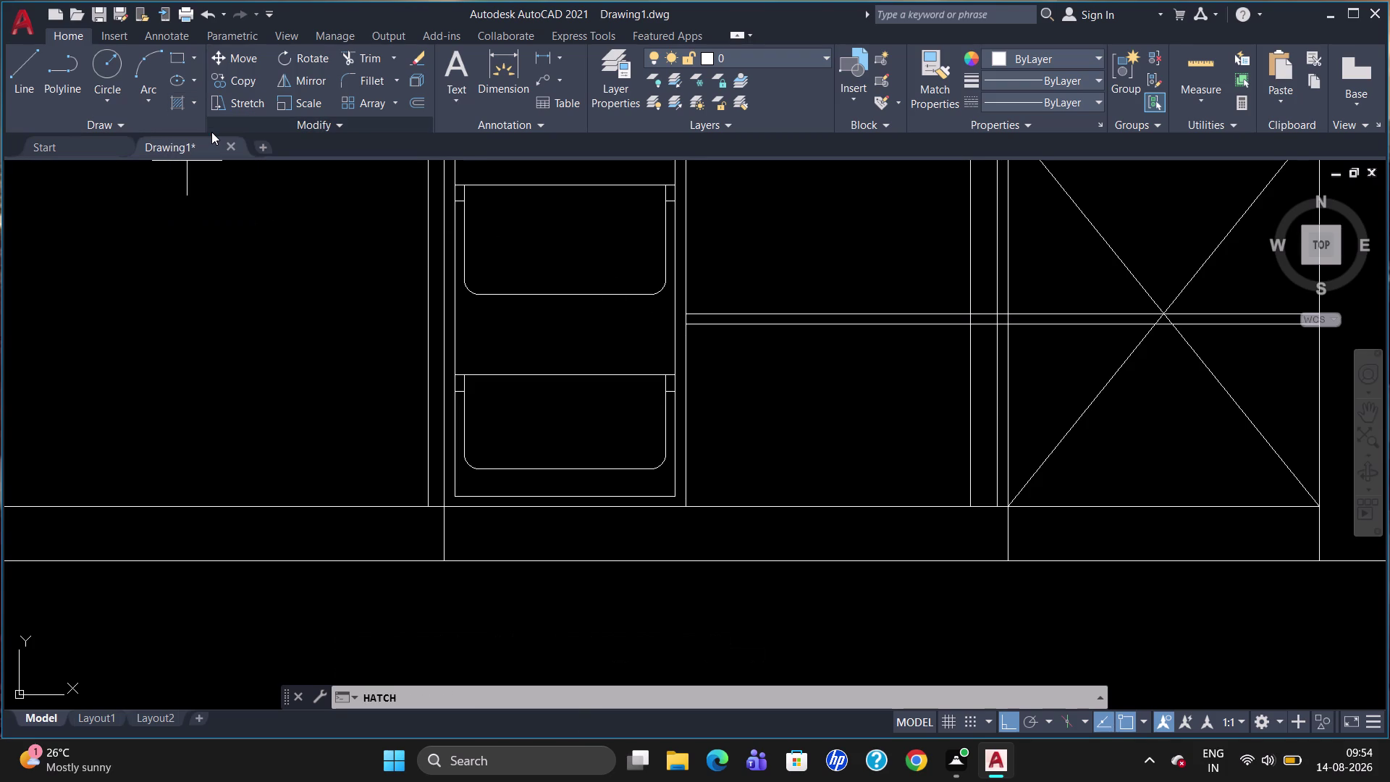
click(416, 108)
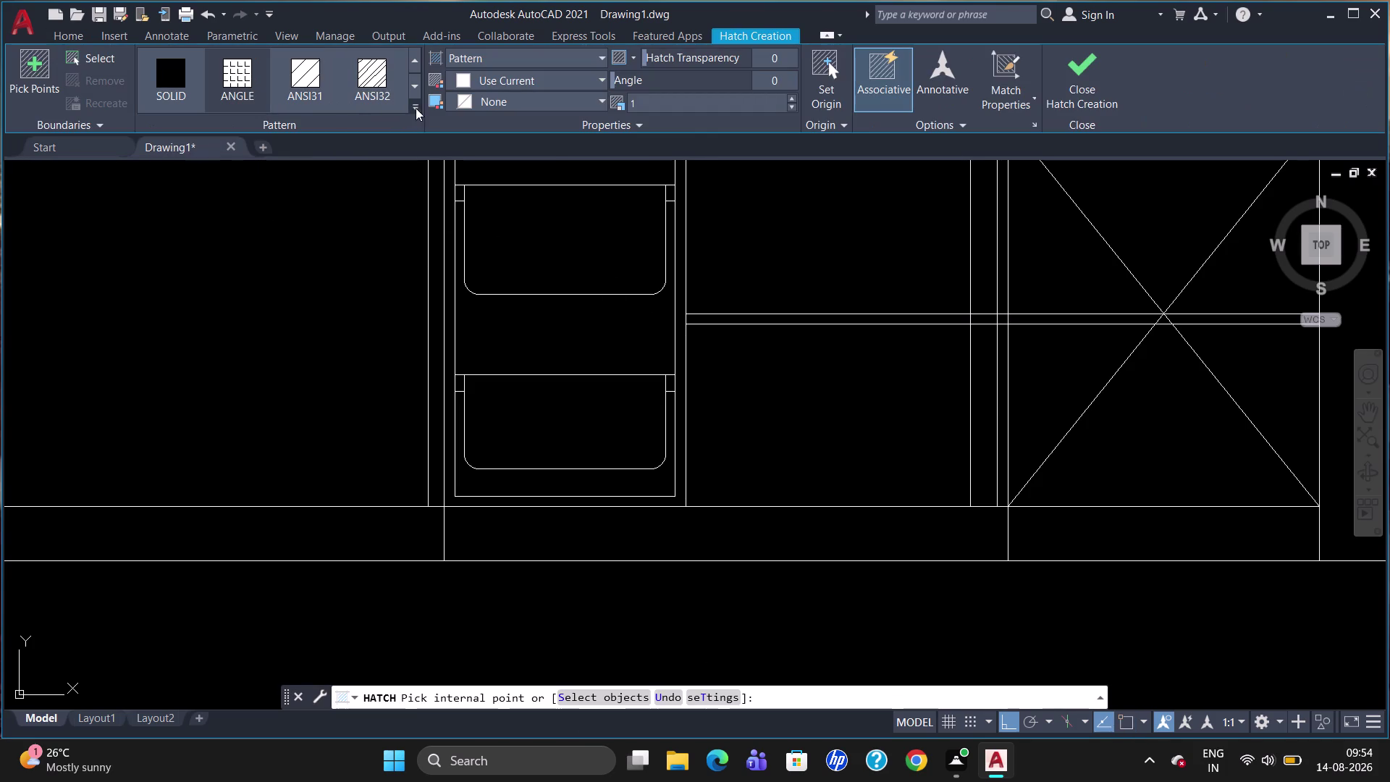
scroll(up, 3)
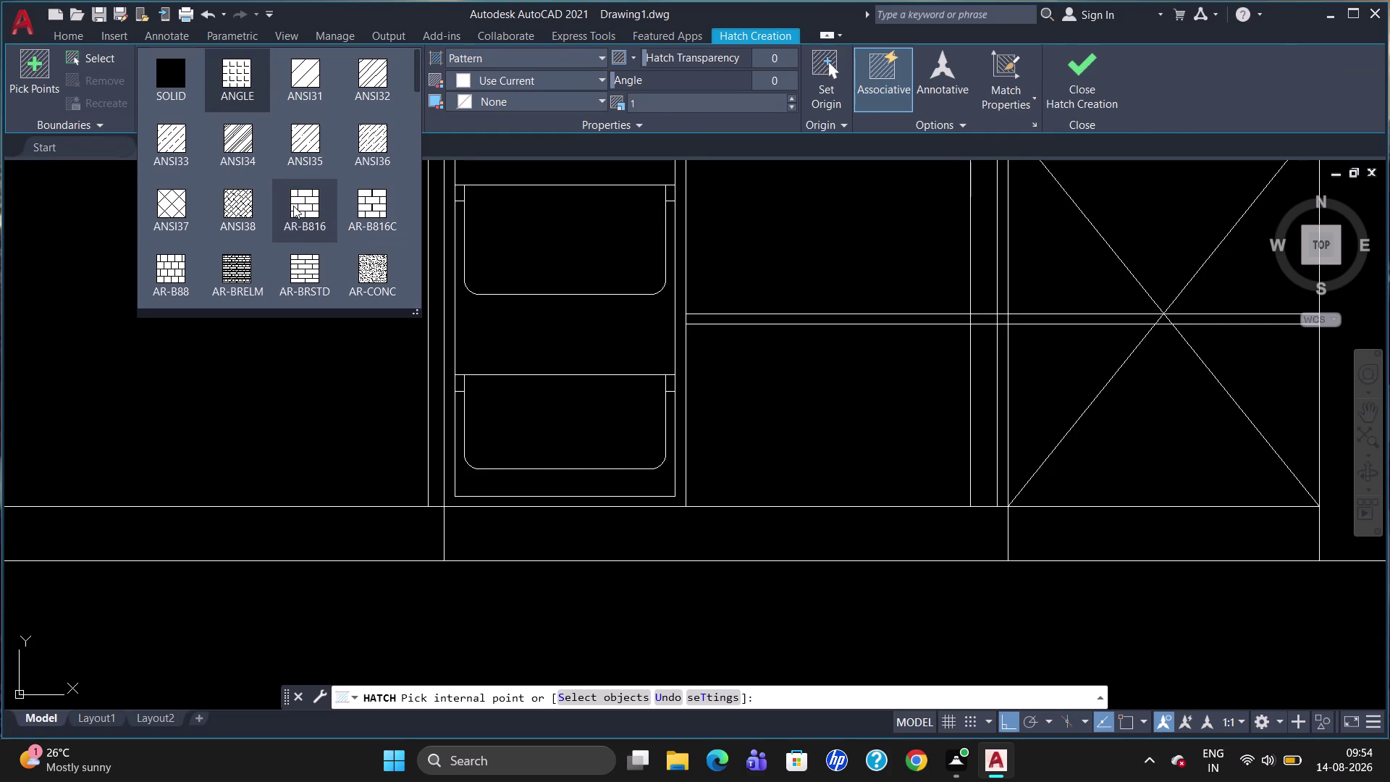
scroll(down, 3)
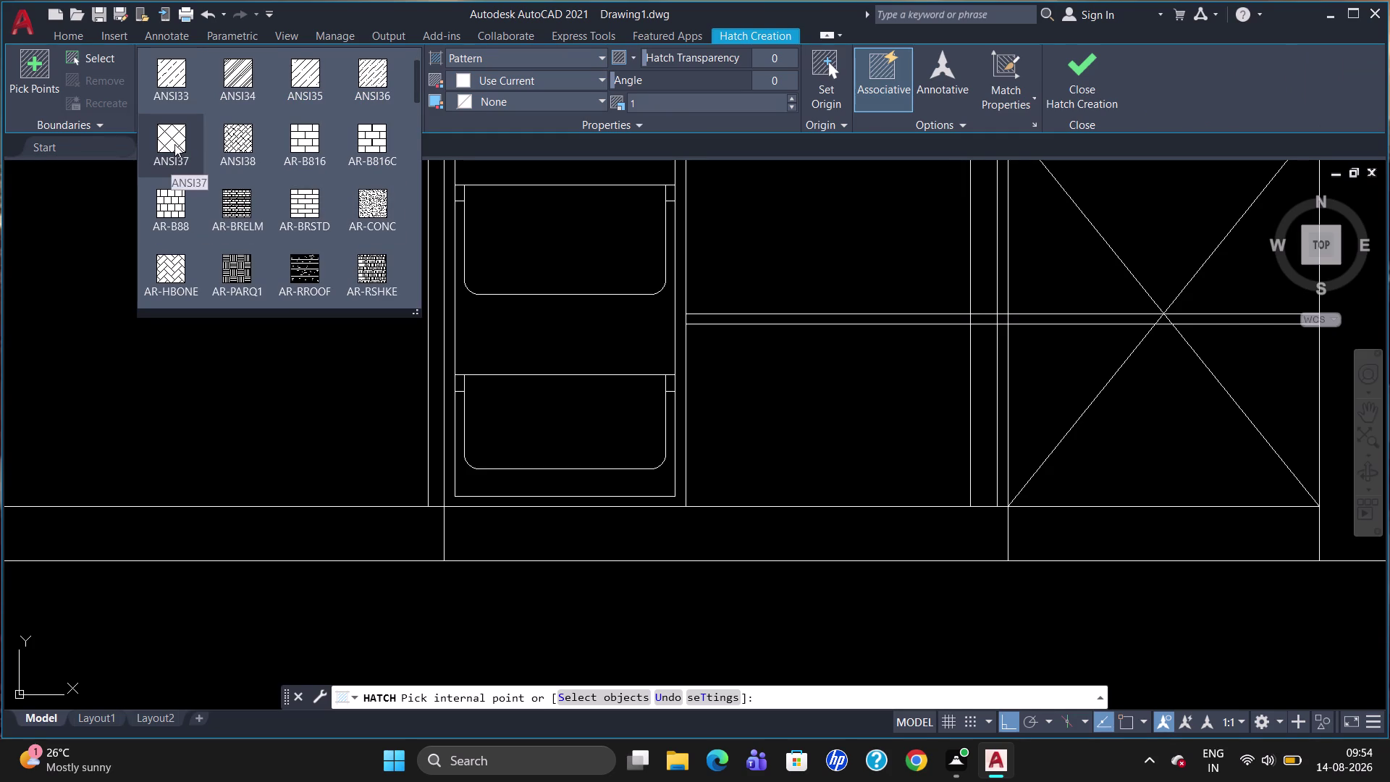
scroll(down, 3)
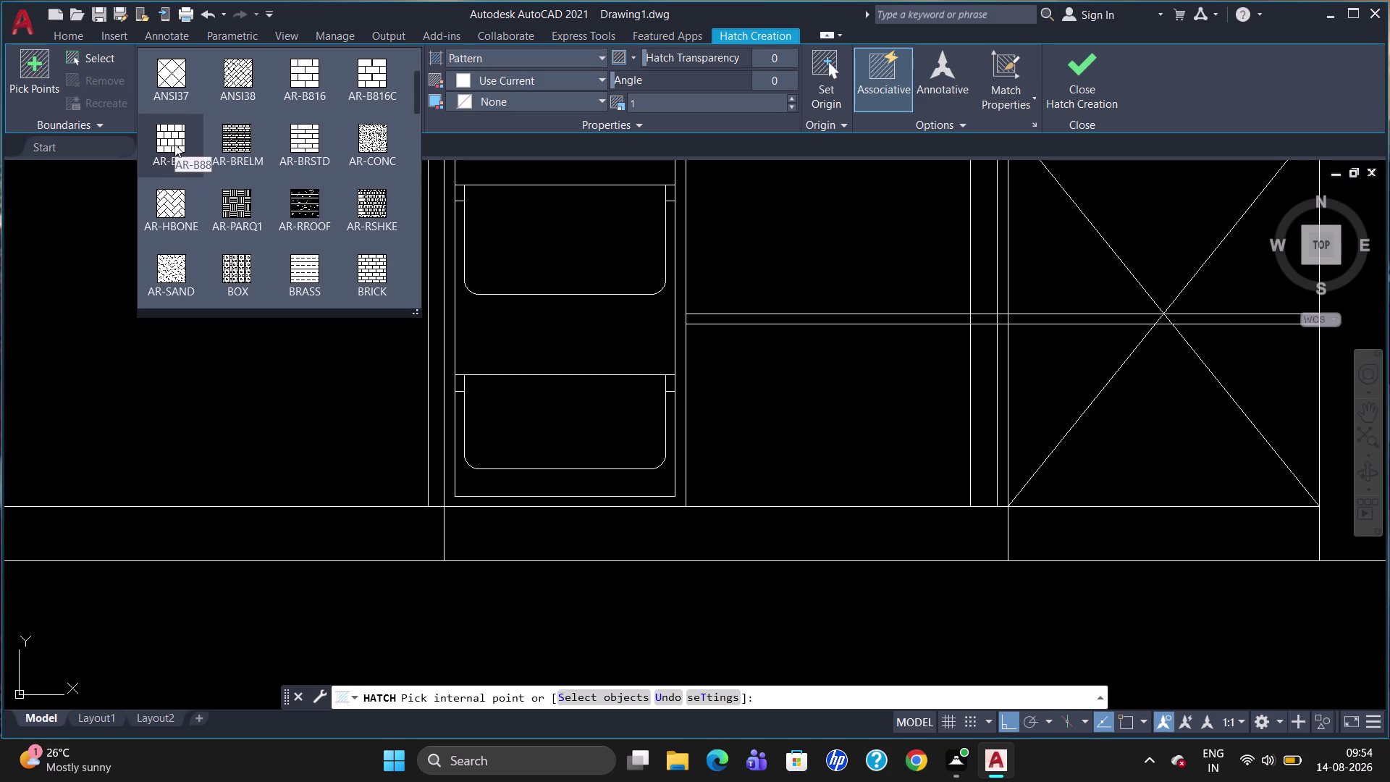
scroll(down, 3)
scroll(down, 3)
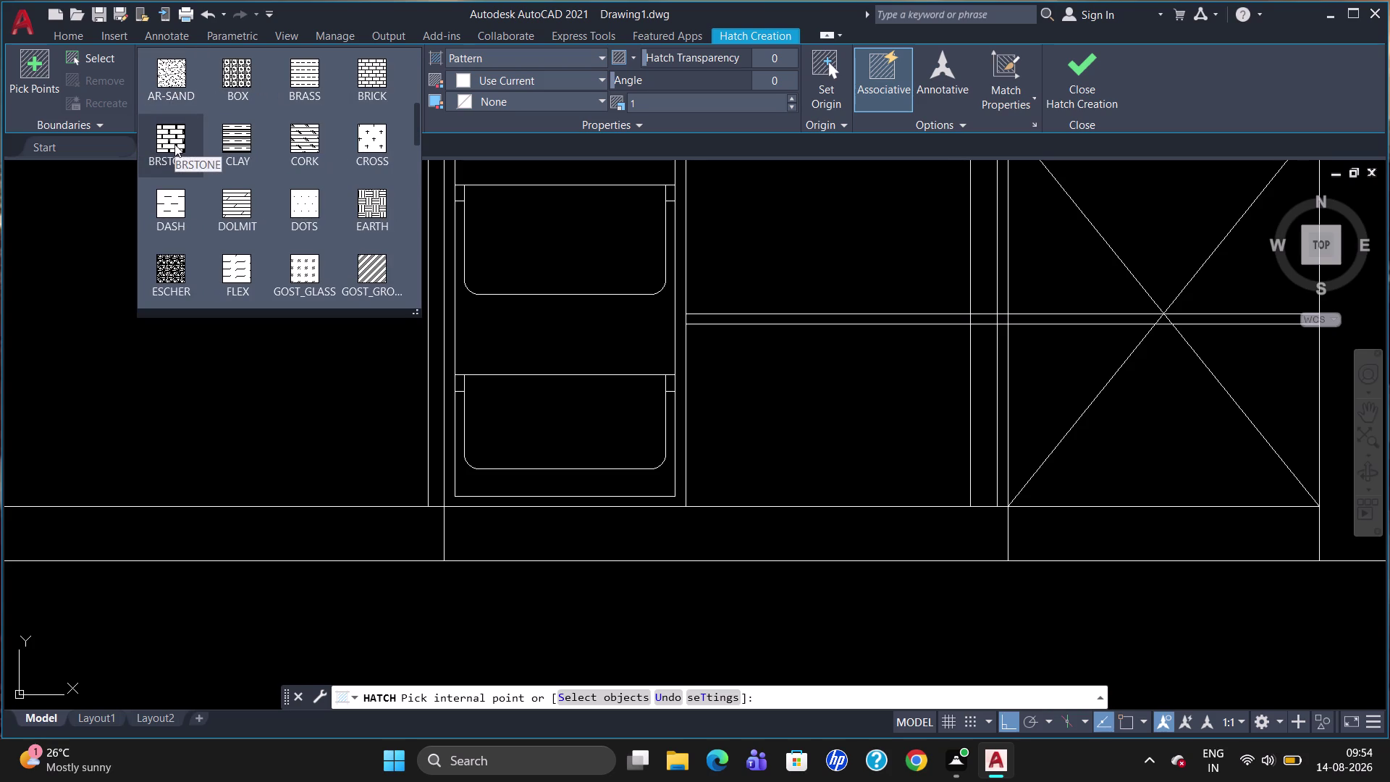
scroll(down, 3)
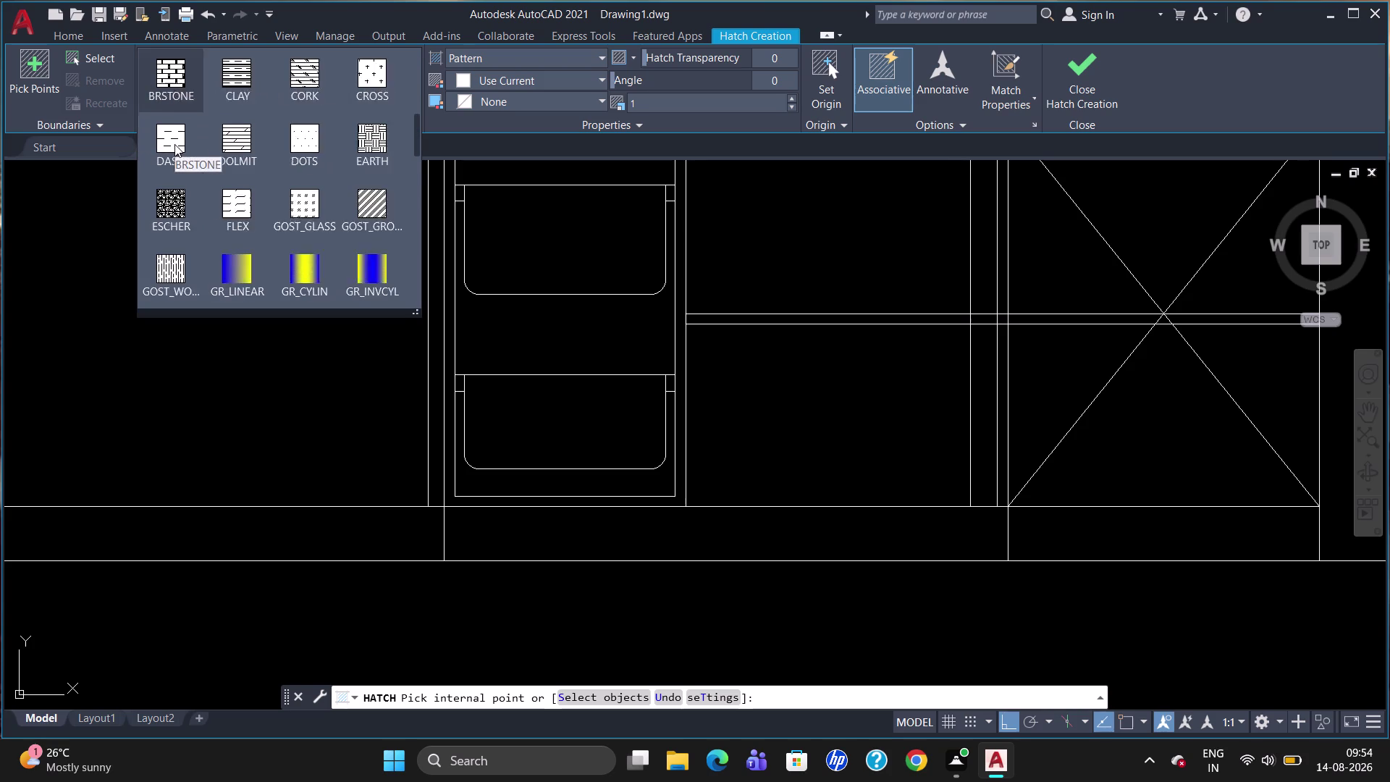
scroll(up, 3)
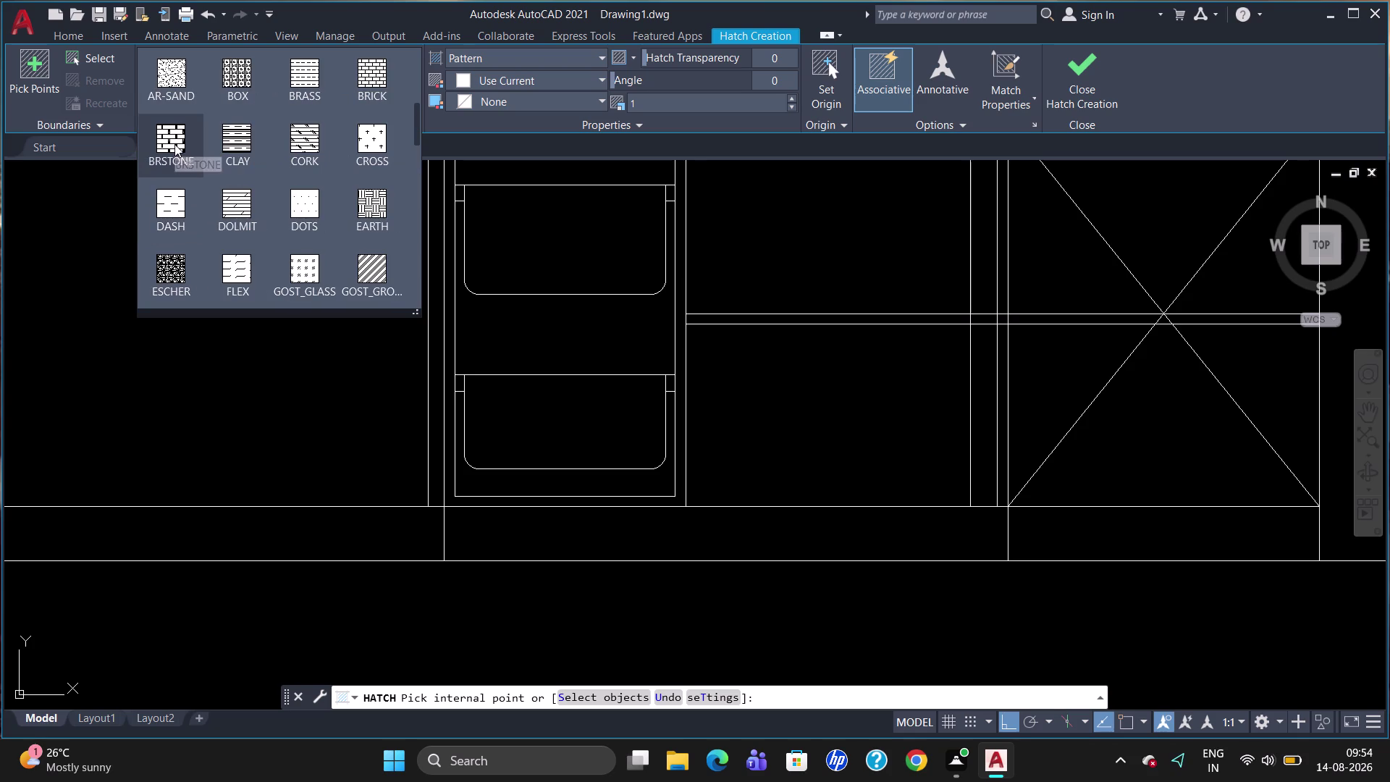
scroll(up, 3)
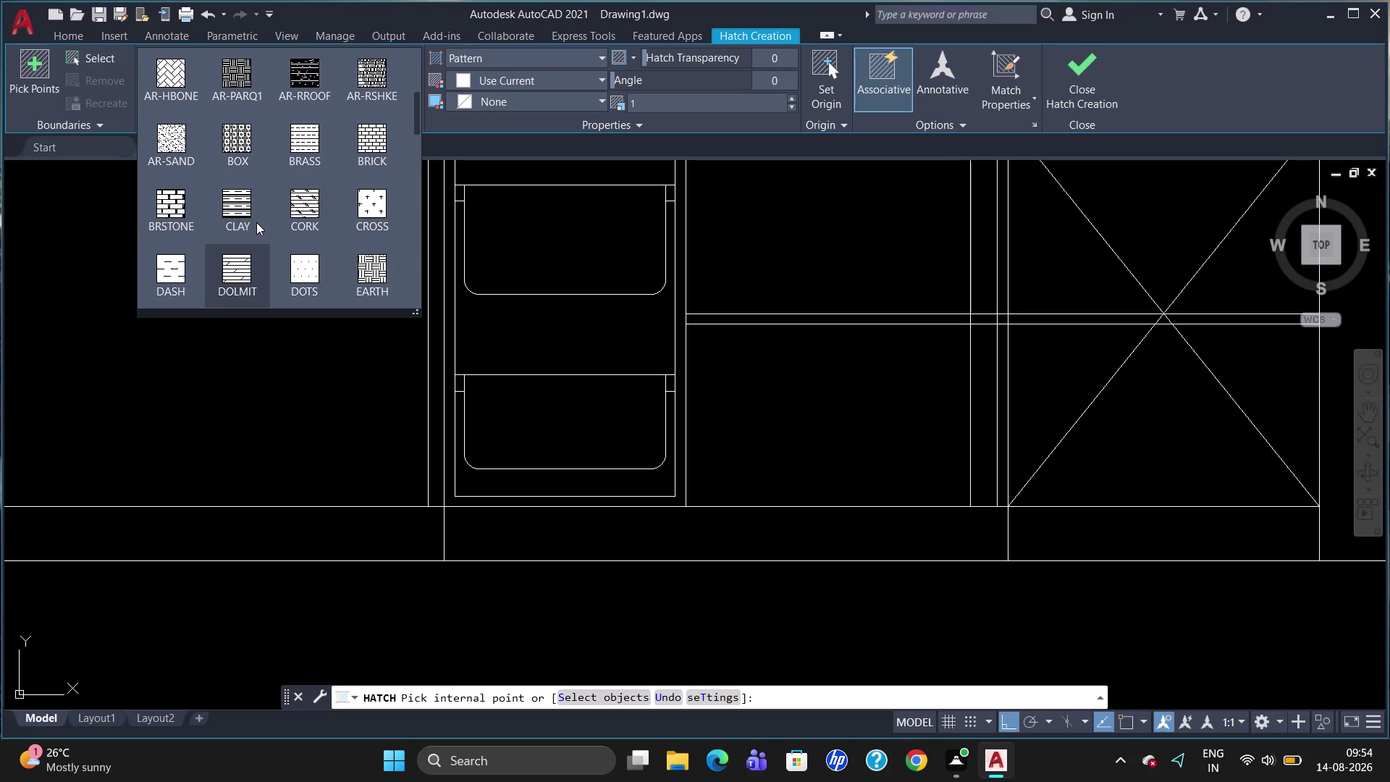
scroll(up, 3)
scroll(up, 3)
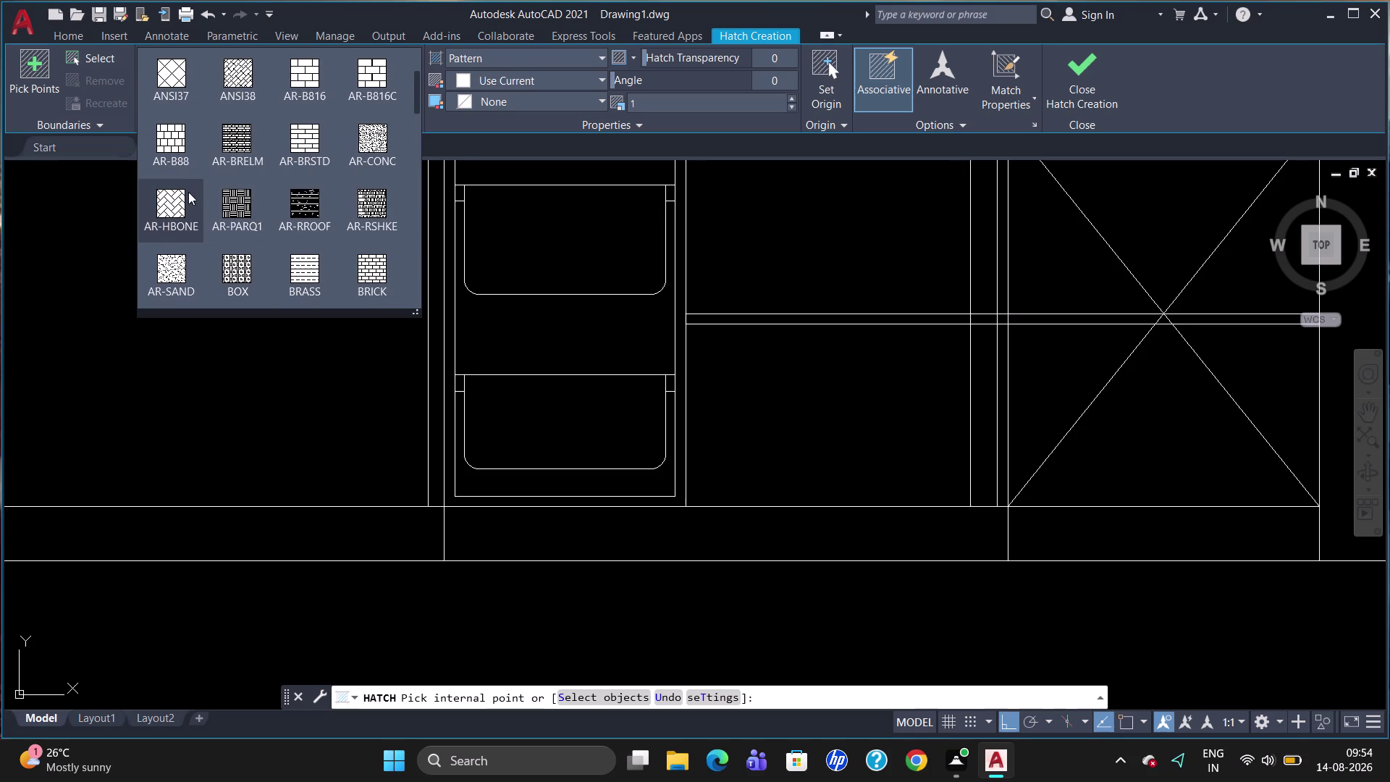
scroll(down, 3)
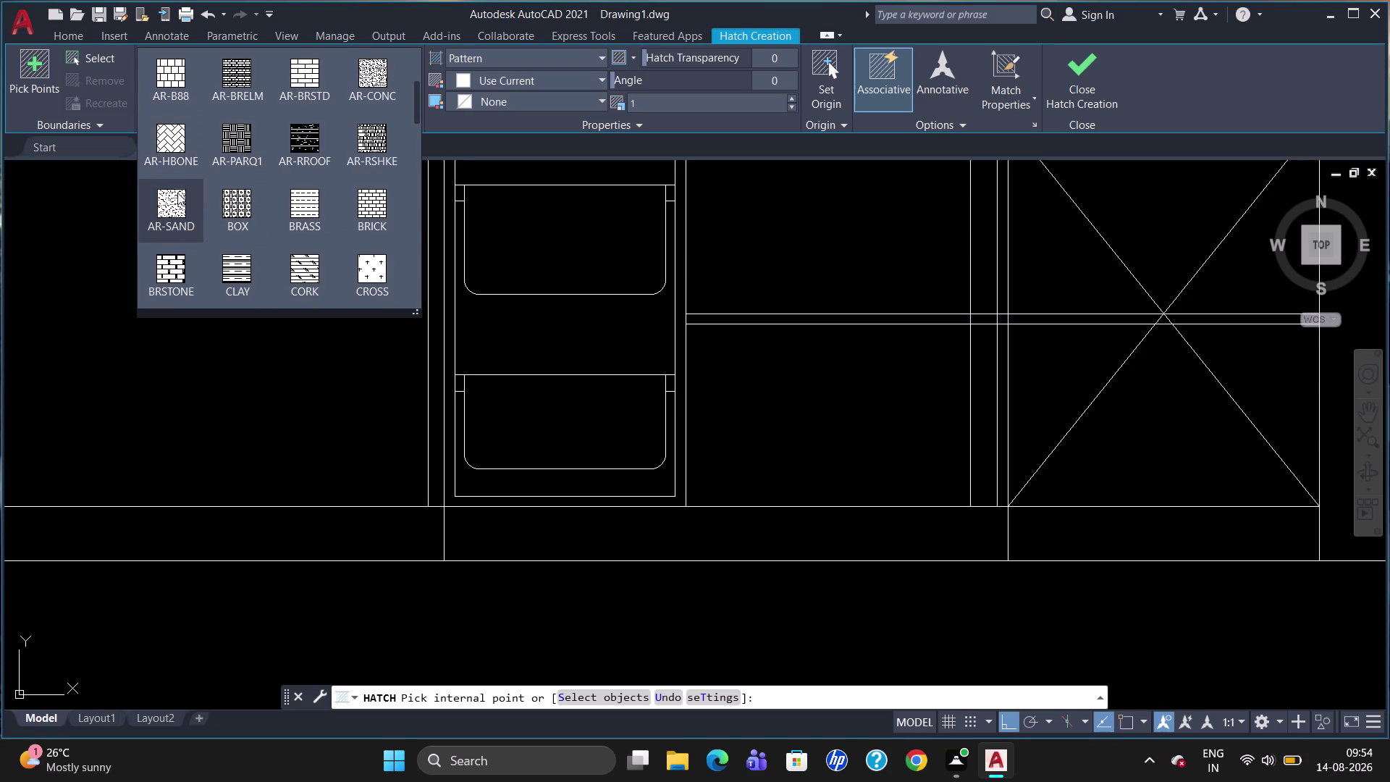
scroll(up, 3)
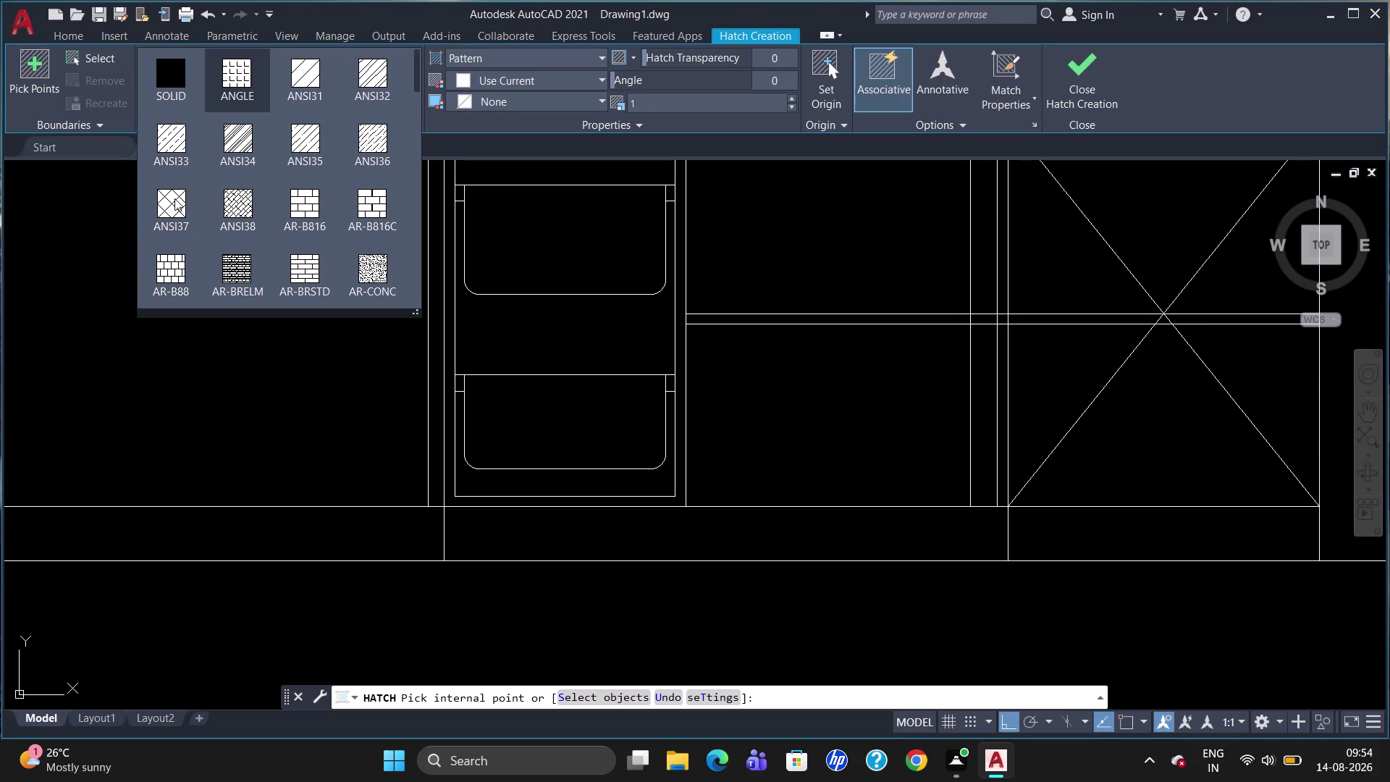
click(174, 199)
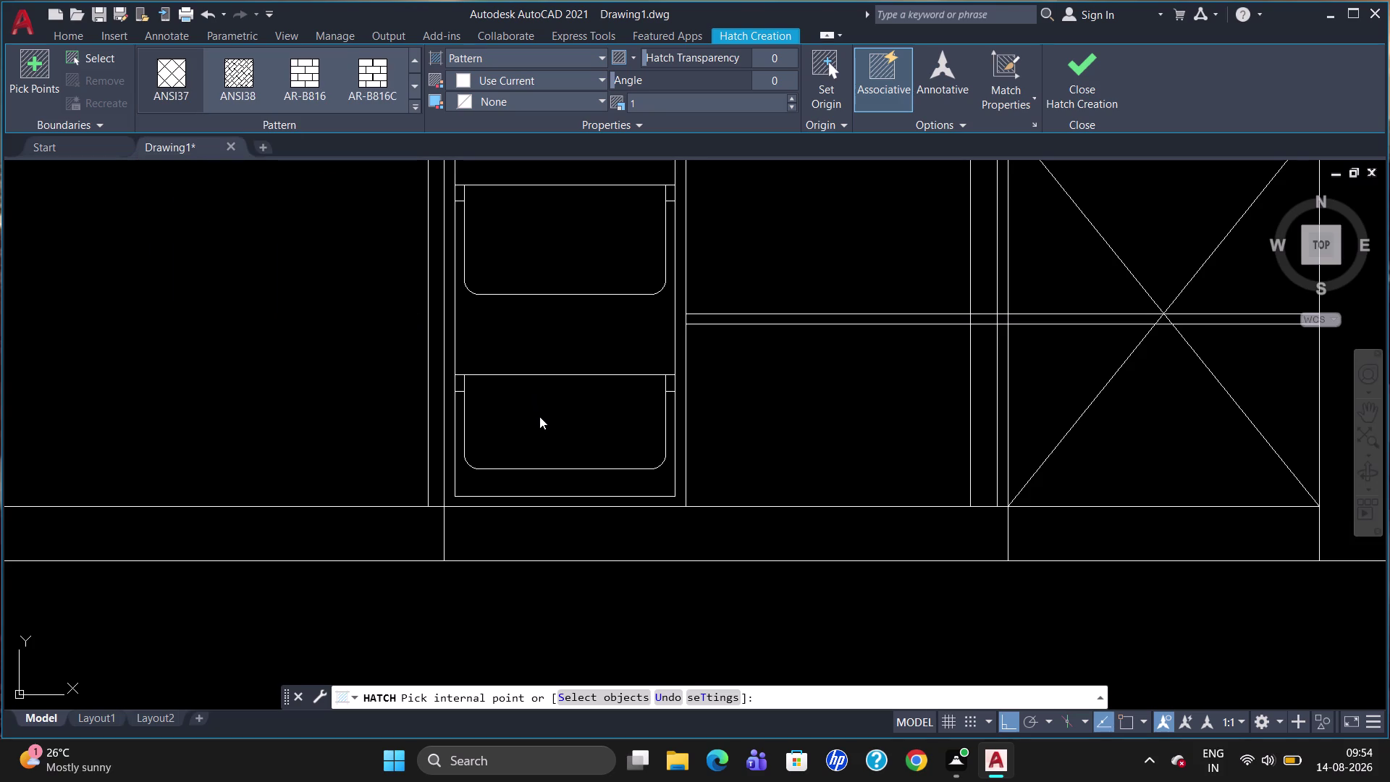
click(540, 417)
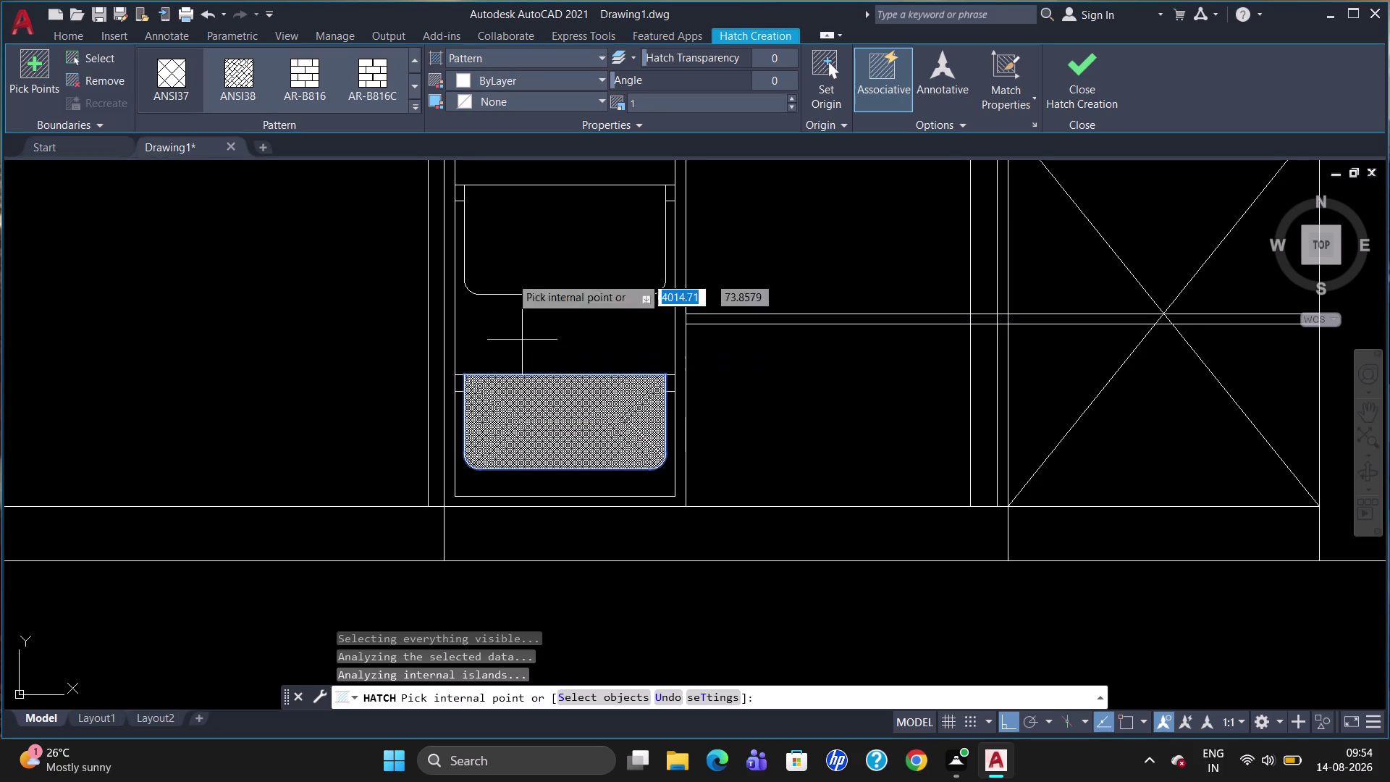
Add the upper drawer front to the hatch and raise the pattern scale to 5.1.
click(510, 224)
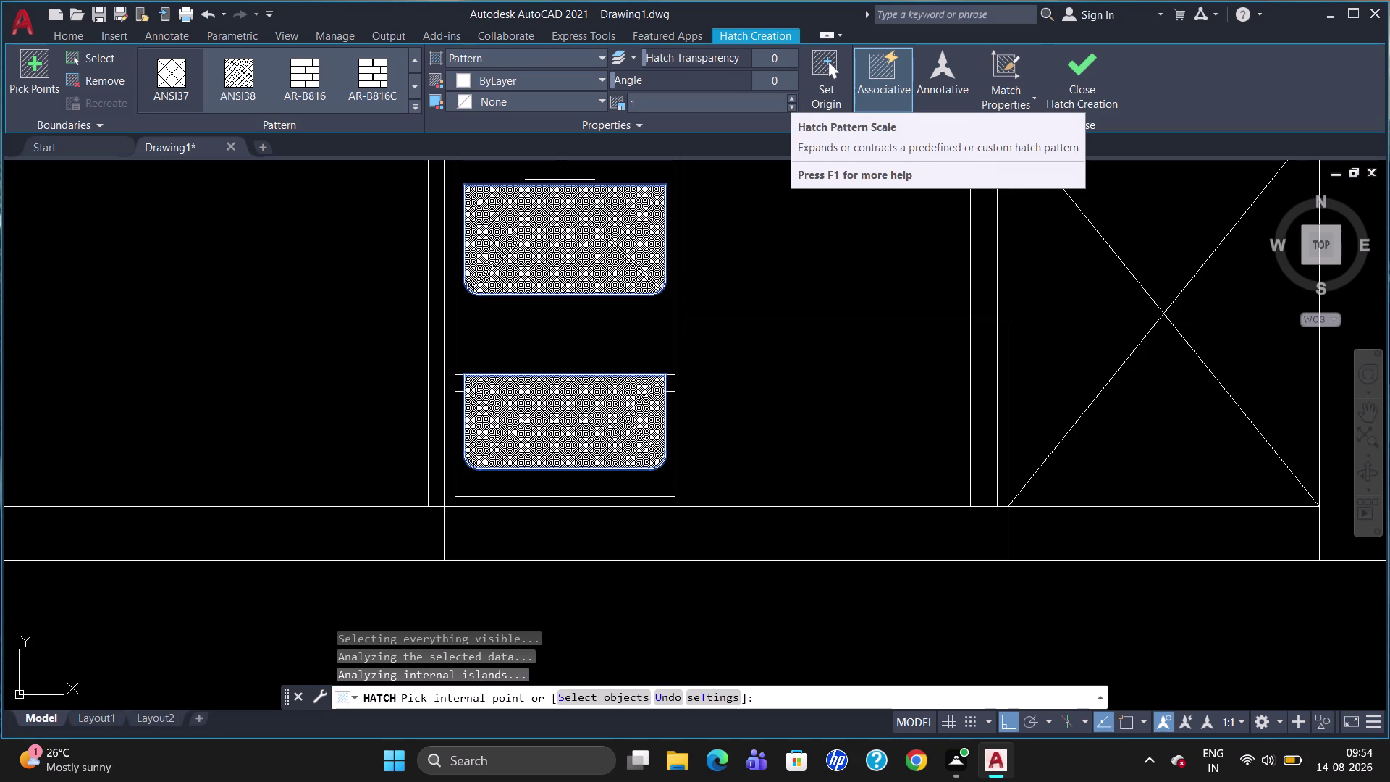
click(652, 109)
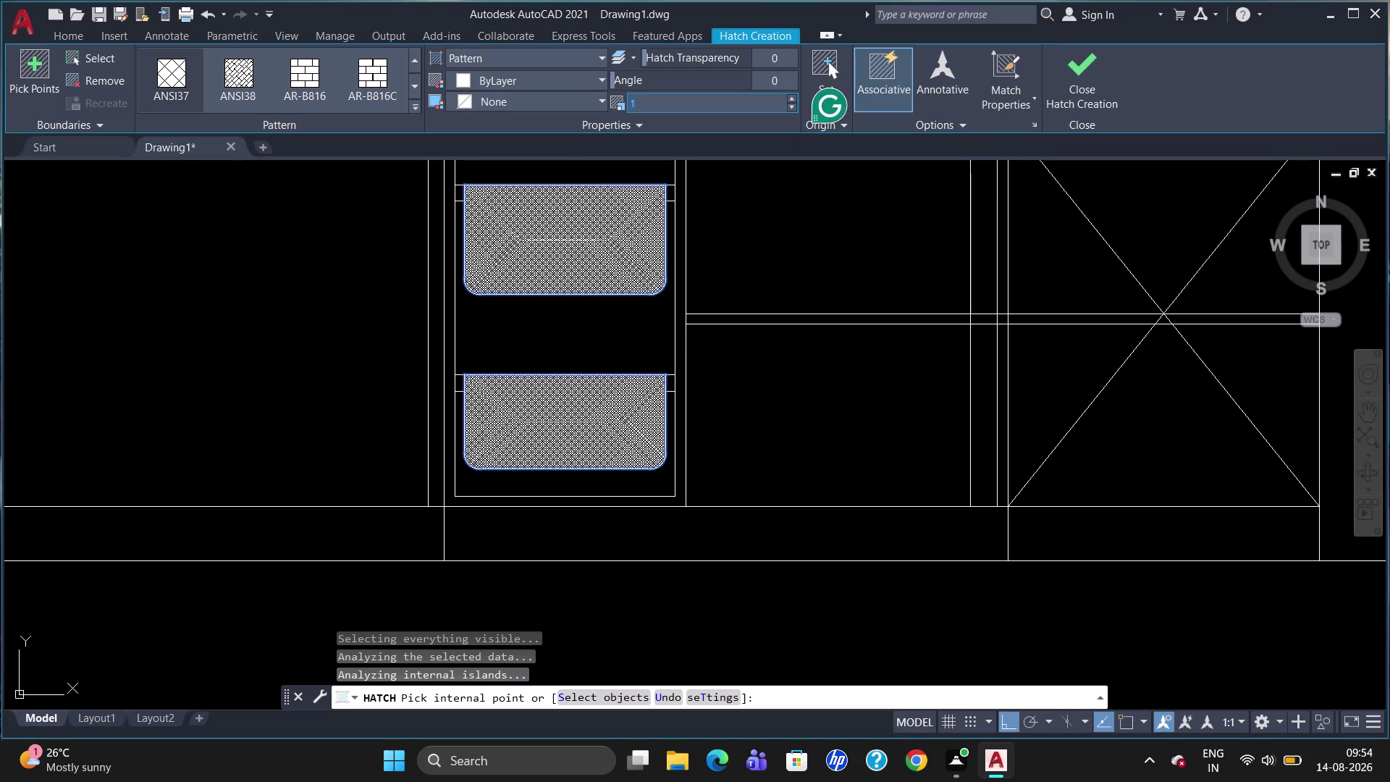
drag(628, 95, 675, 99)
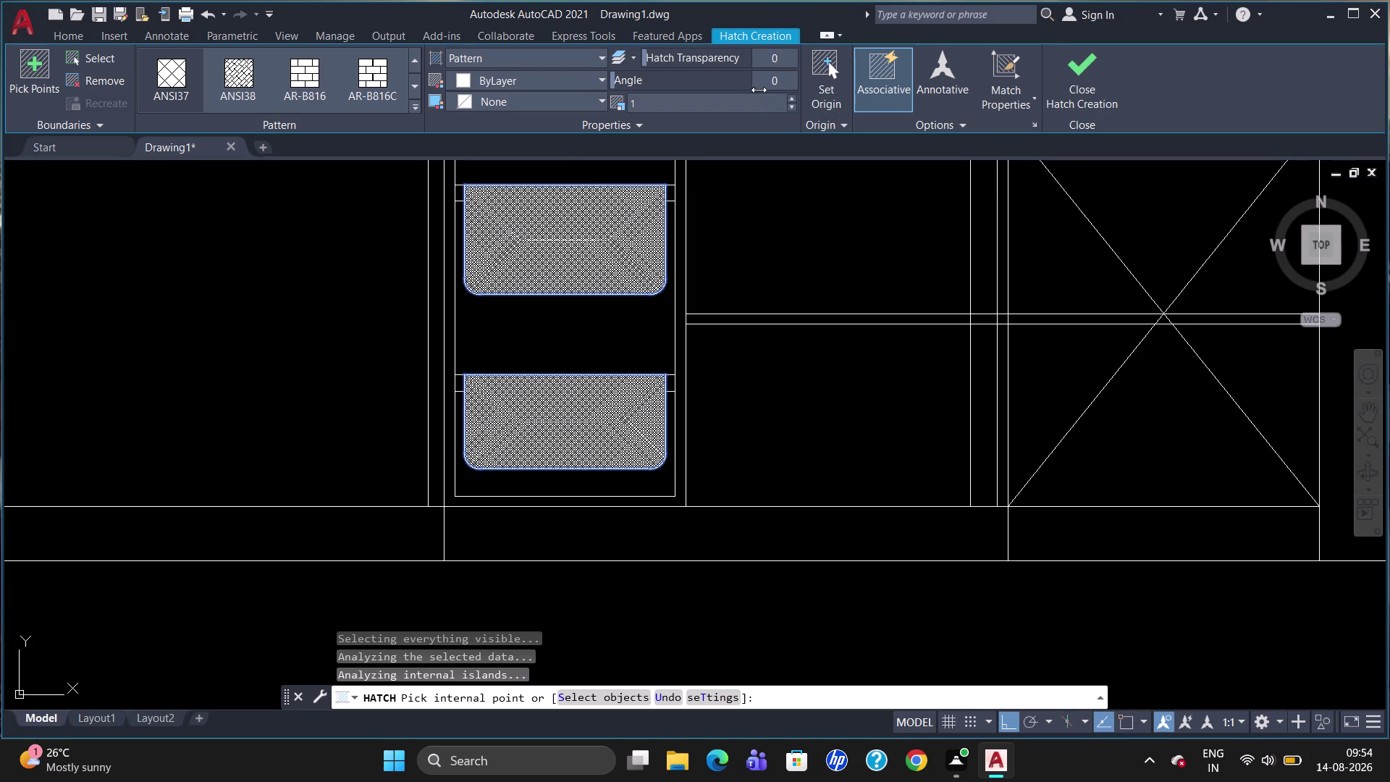
triple_click(793, 98)
triple_click(791, 99)
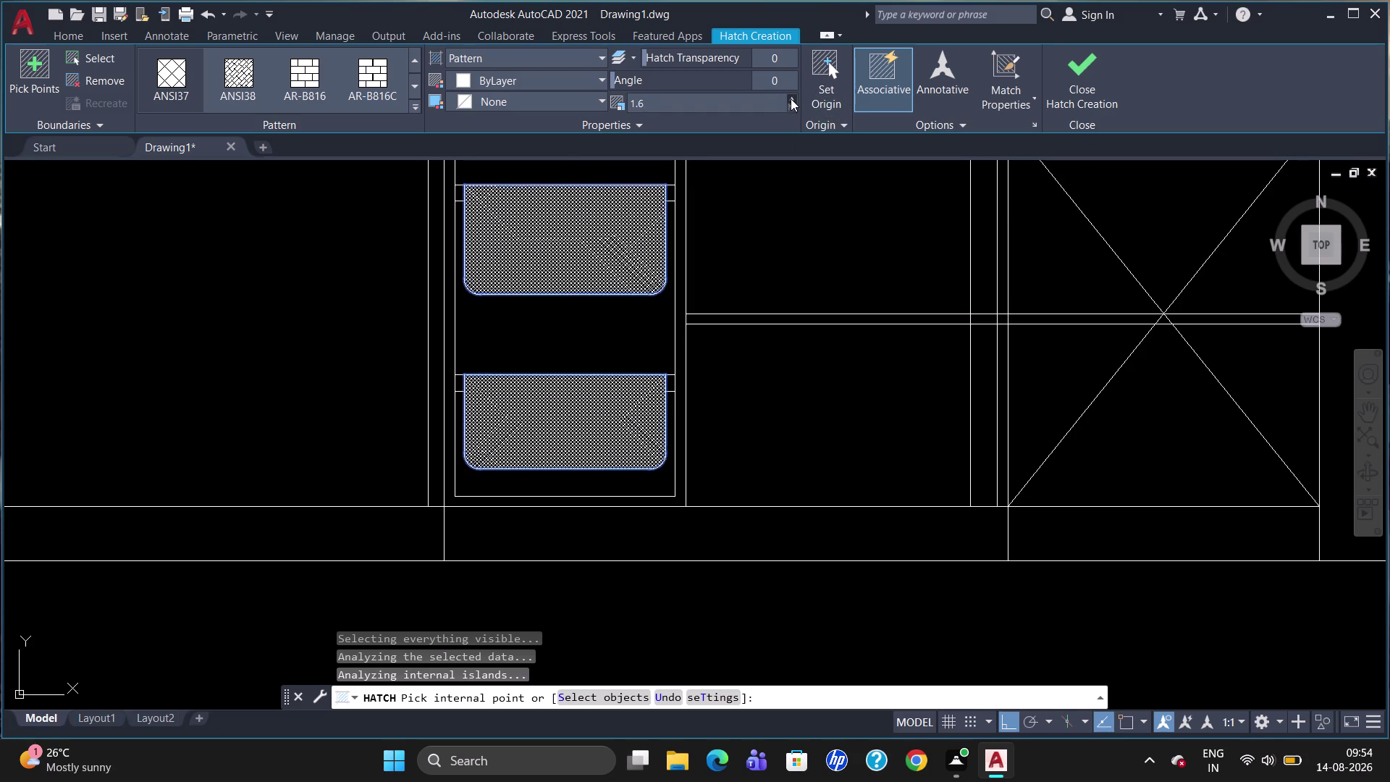
triple_click(791, 98)
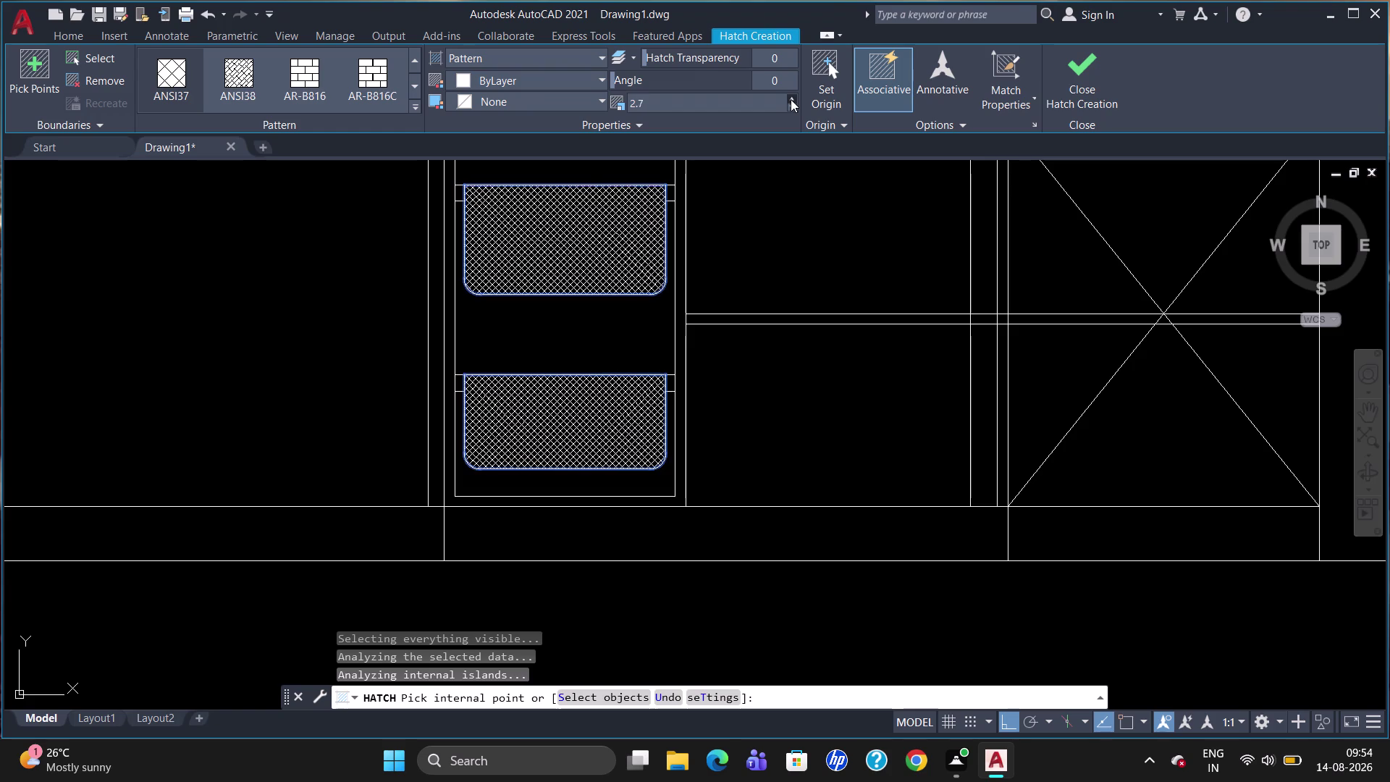
click(790, 100)
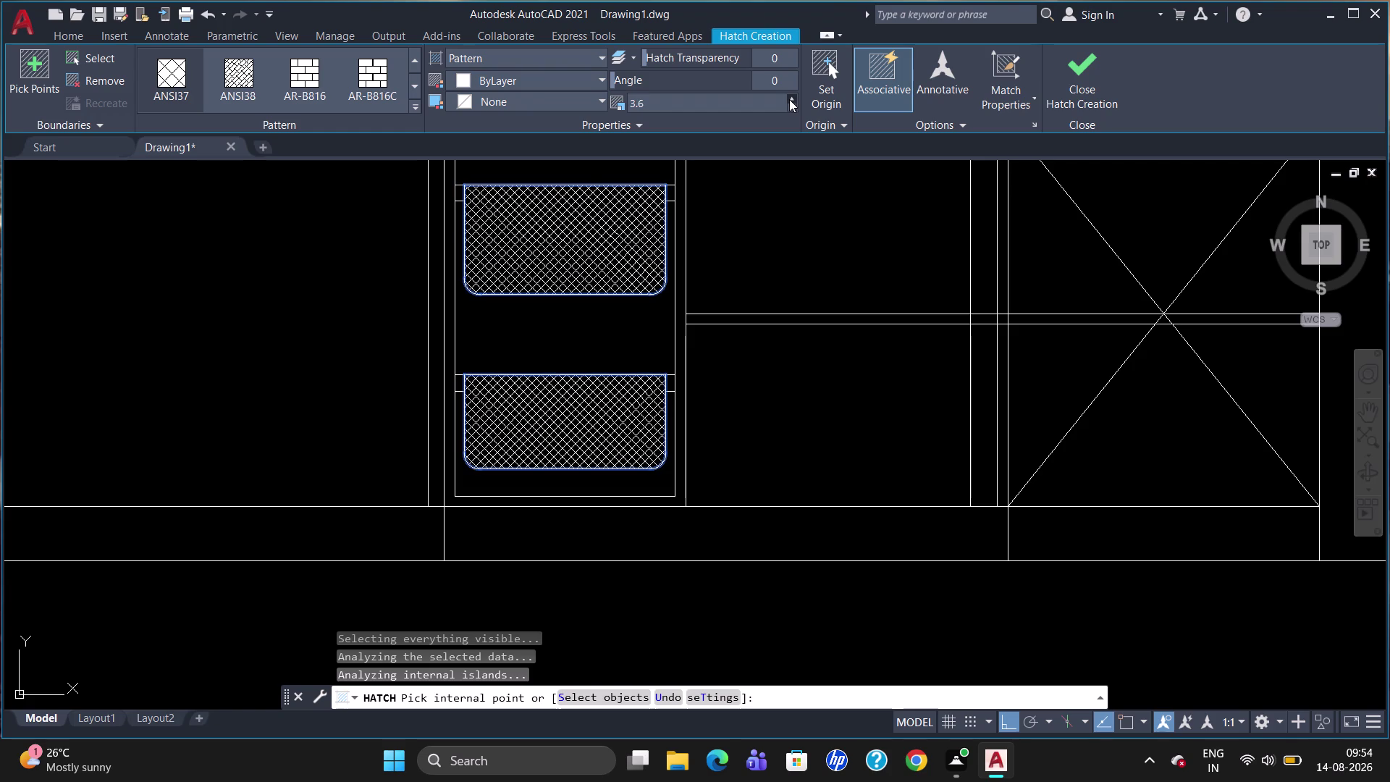
triple_click(790, 99)
double_click(789, 99)
triple_click(790, 99)
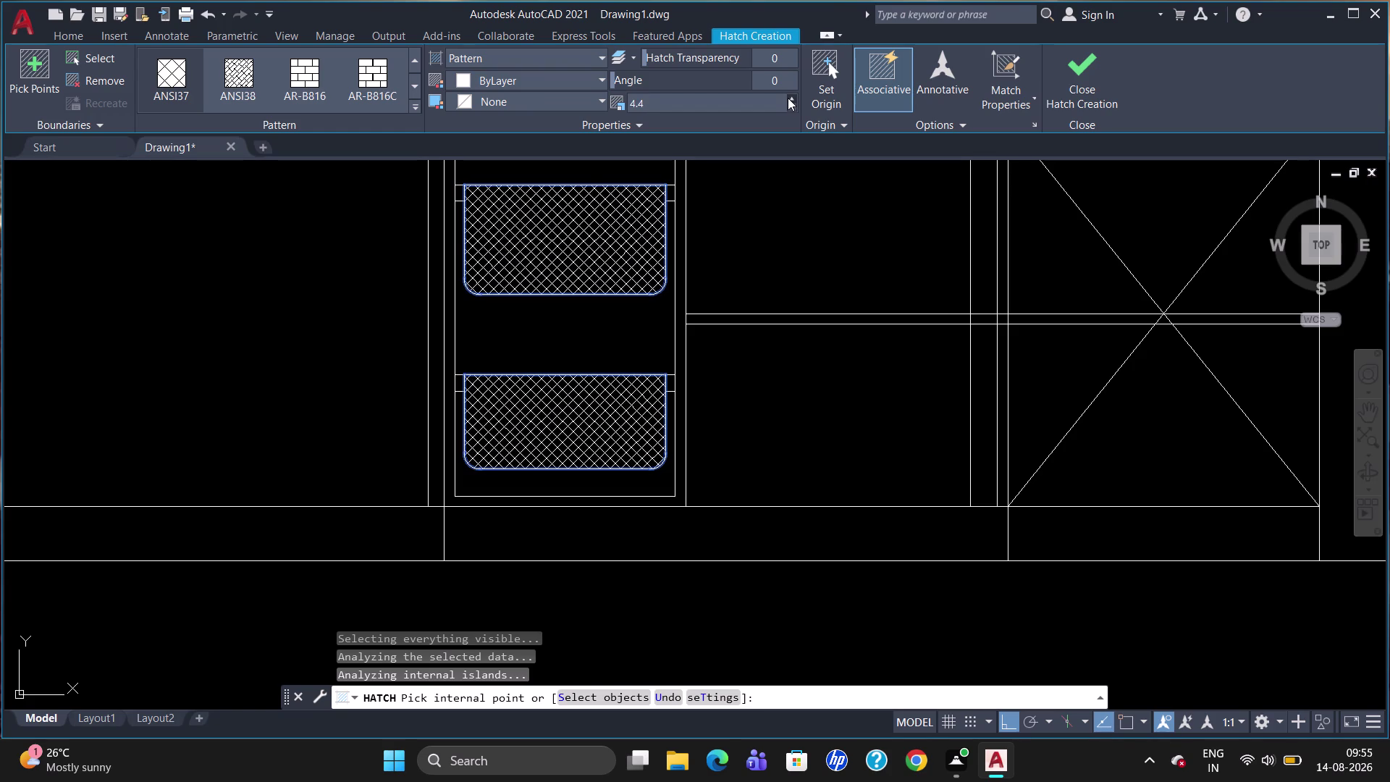
double_click(788, 98)
click(788, 98)
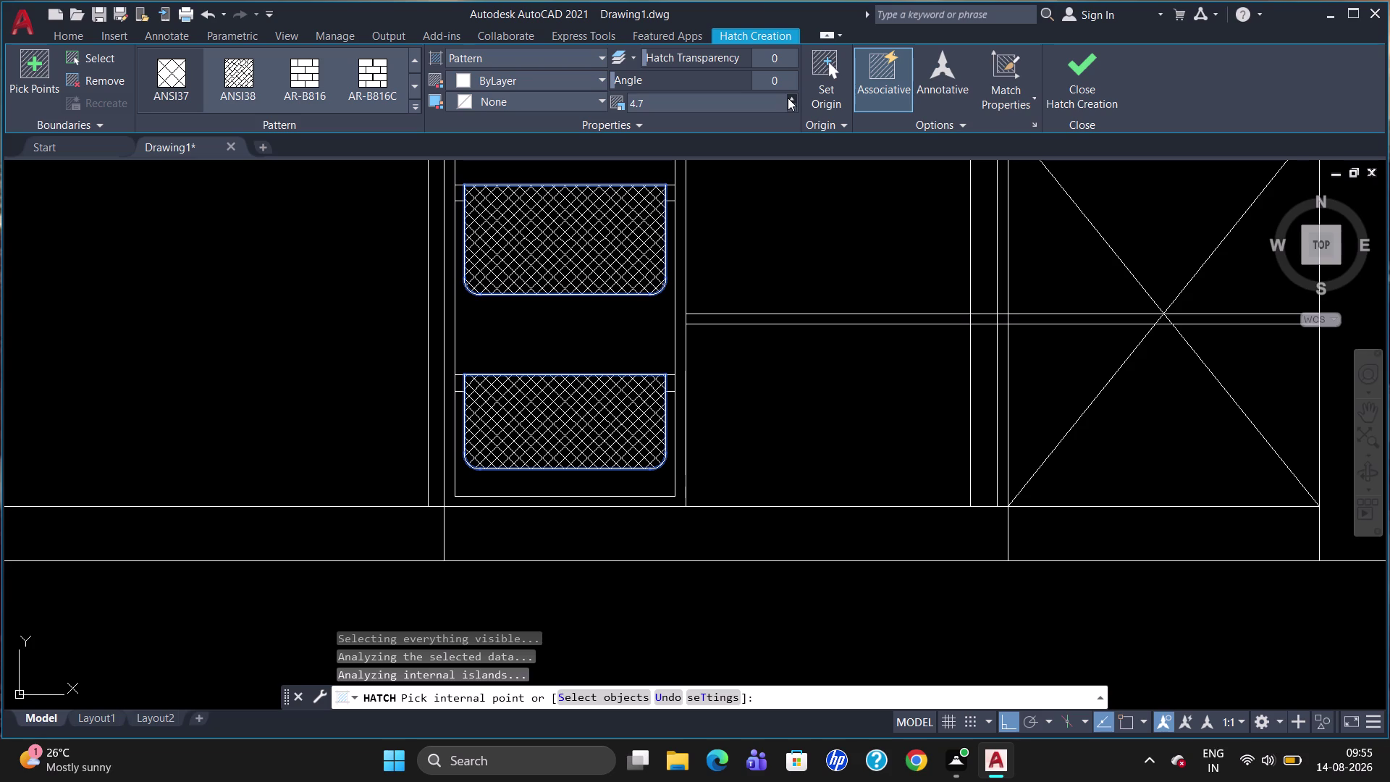
click(788, 97)
click(787, 98)
click(787, 98)
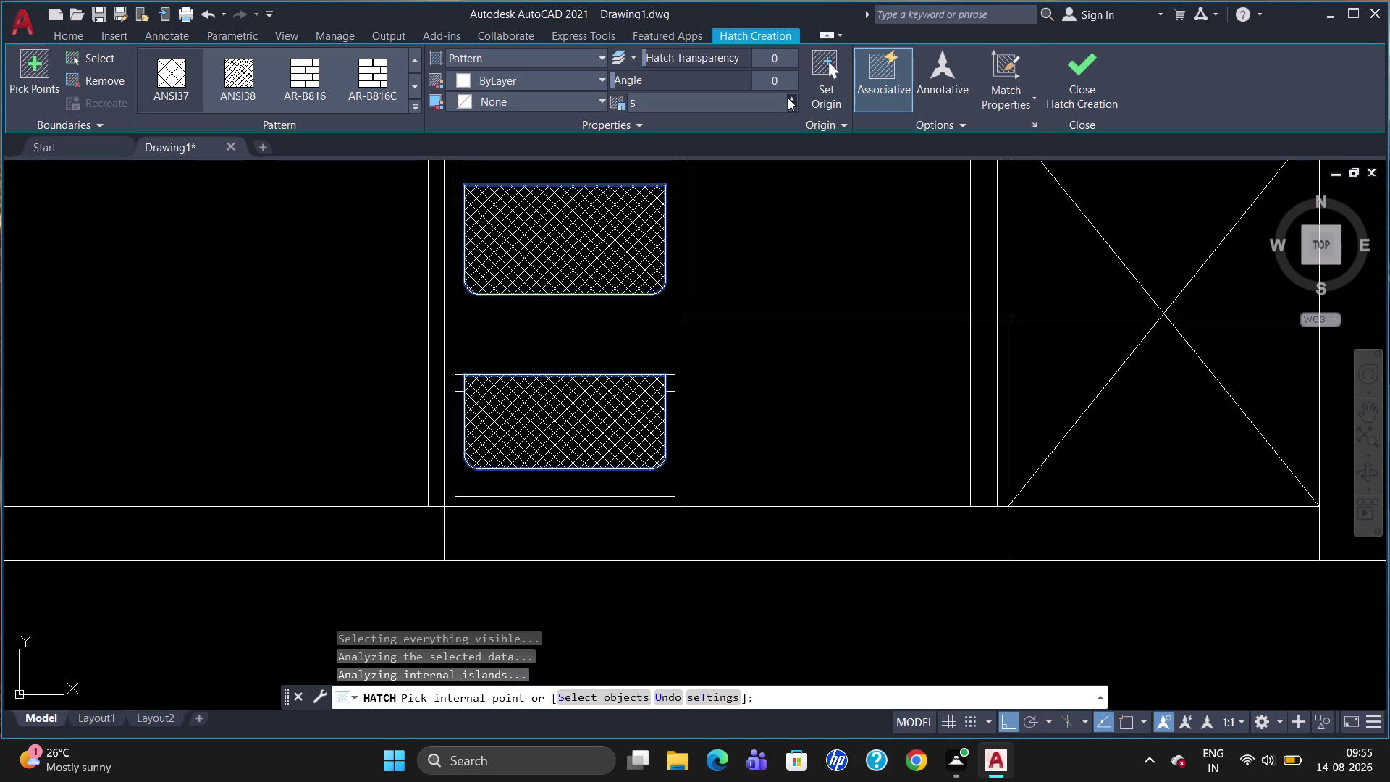
click(788, 97)
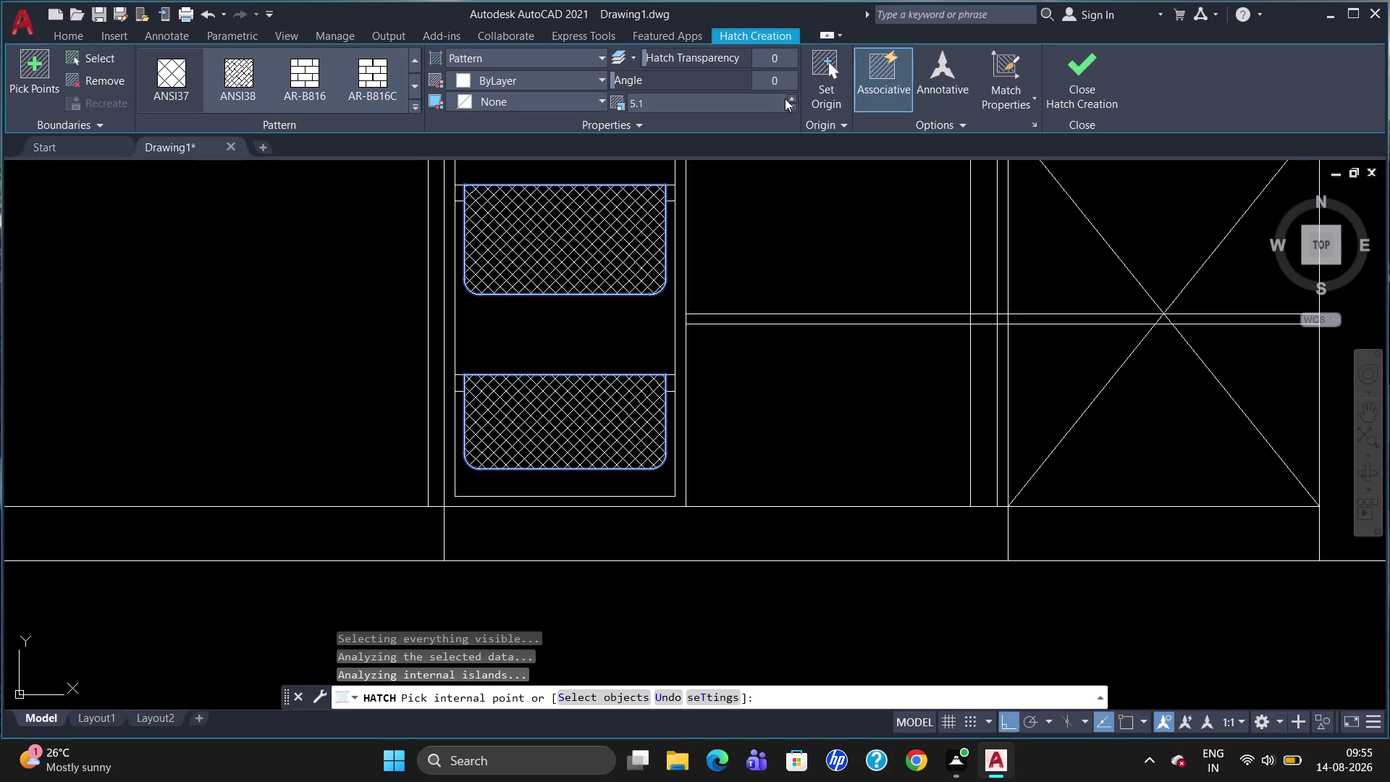
key(Escape)
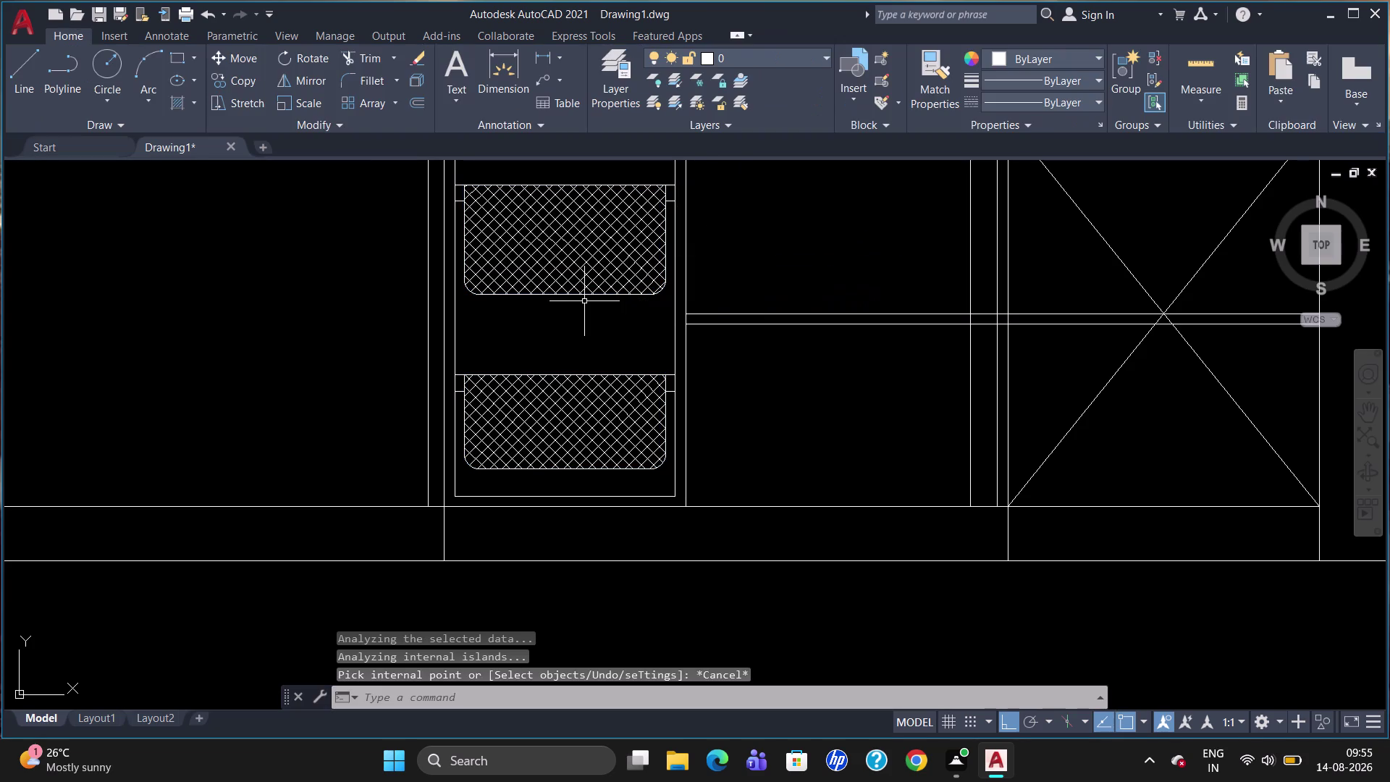
scroll(down, 3)
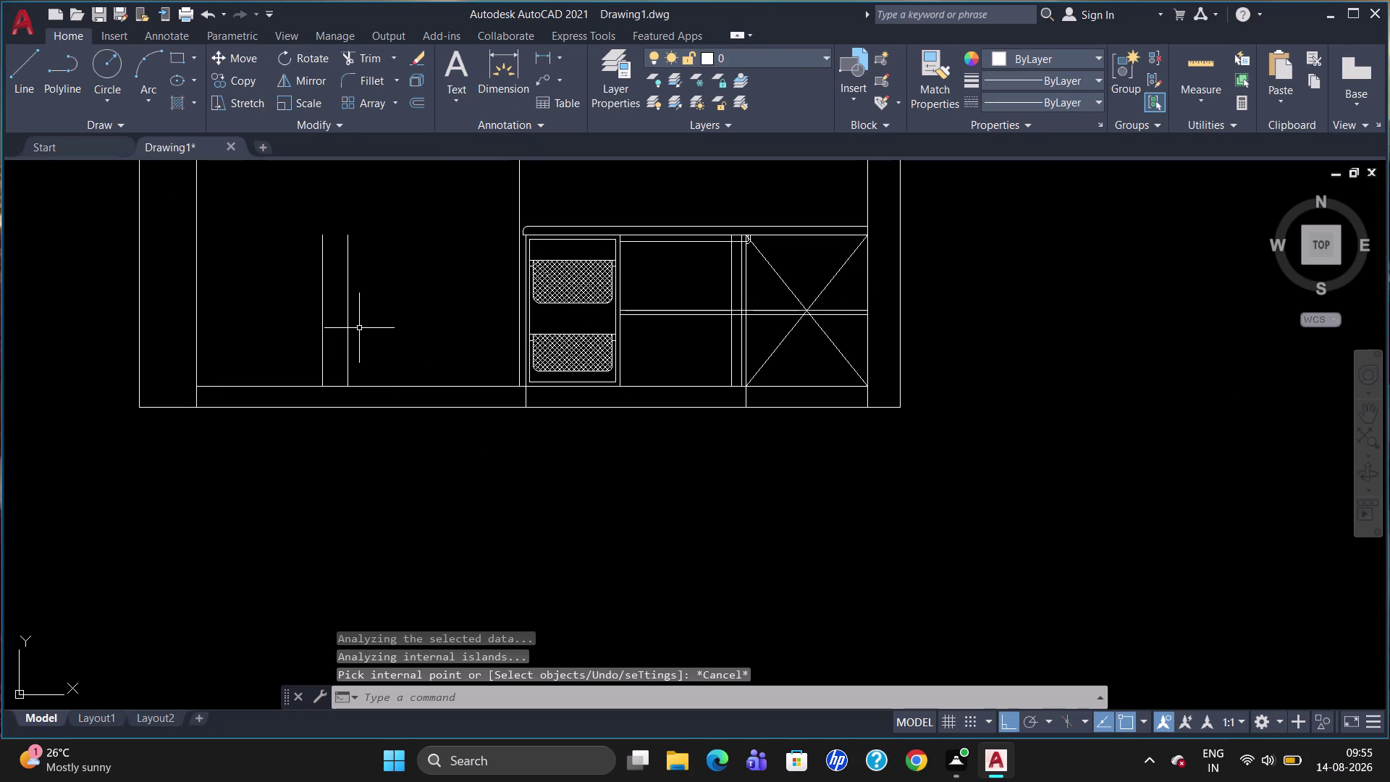
scroll(down, 3)
scroll(up, 3)
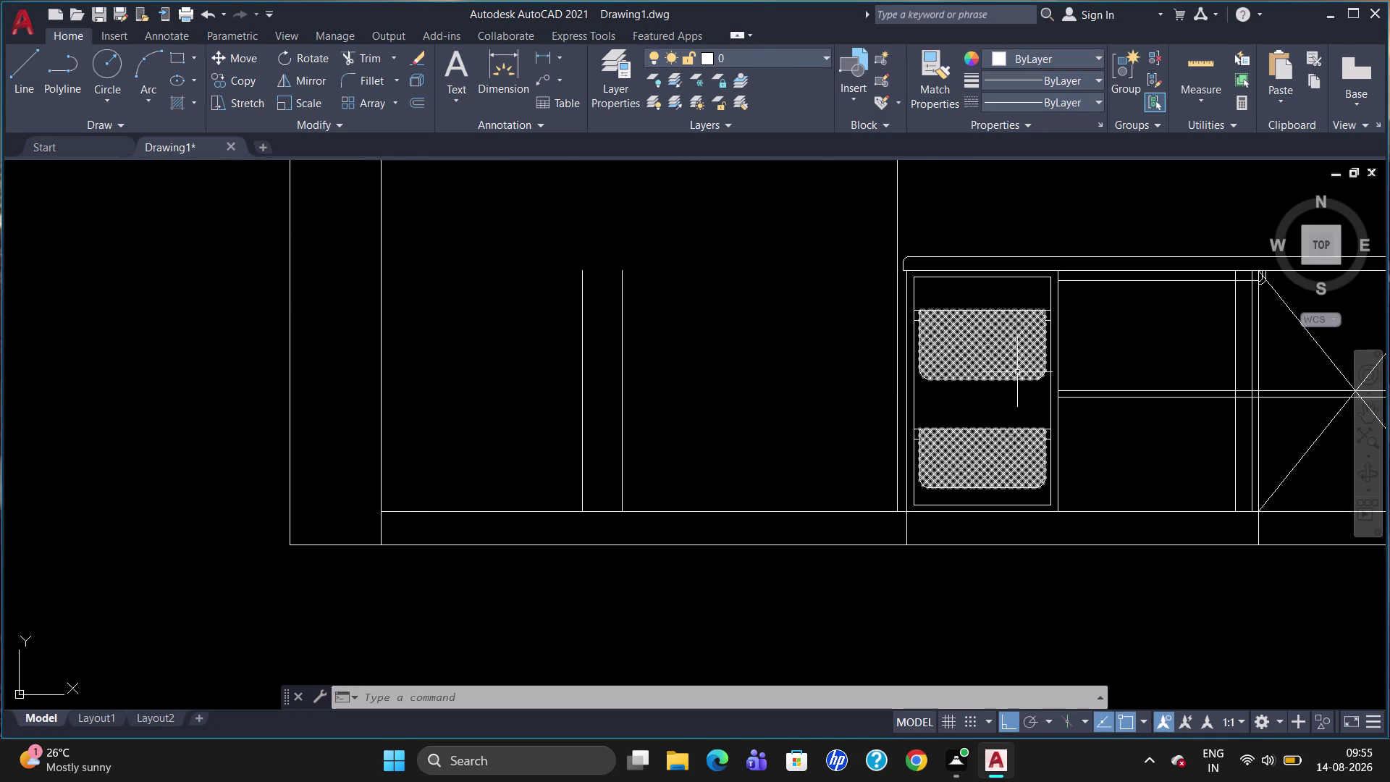
scroll(up, 3)
Select the drawer hatch, raise its pattern scale to 7.6, and close the editor.
click(964, 340)
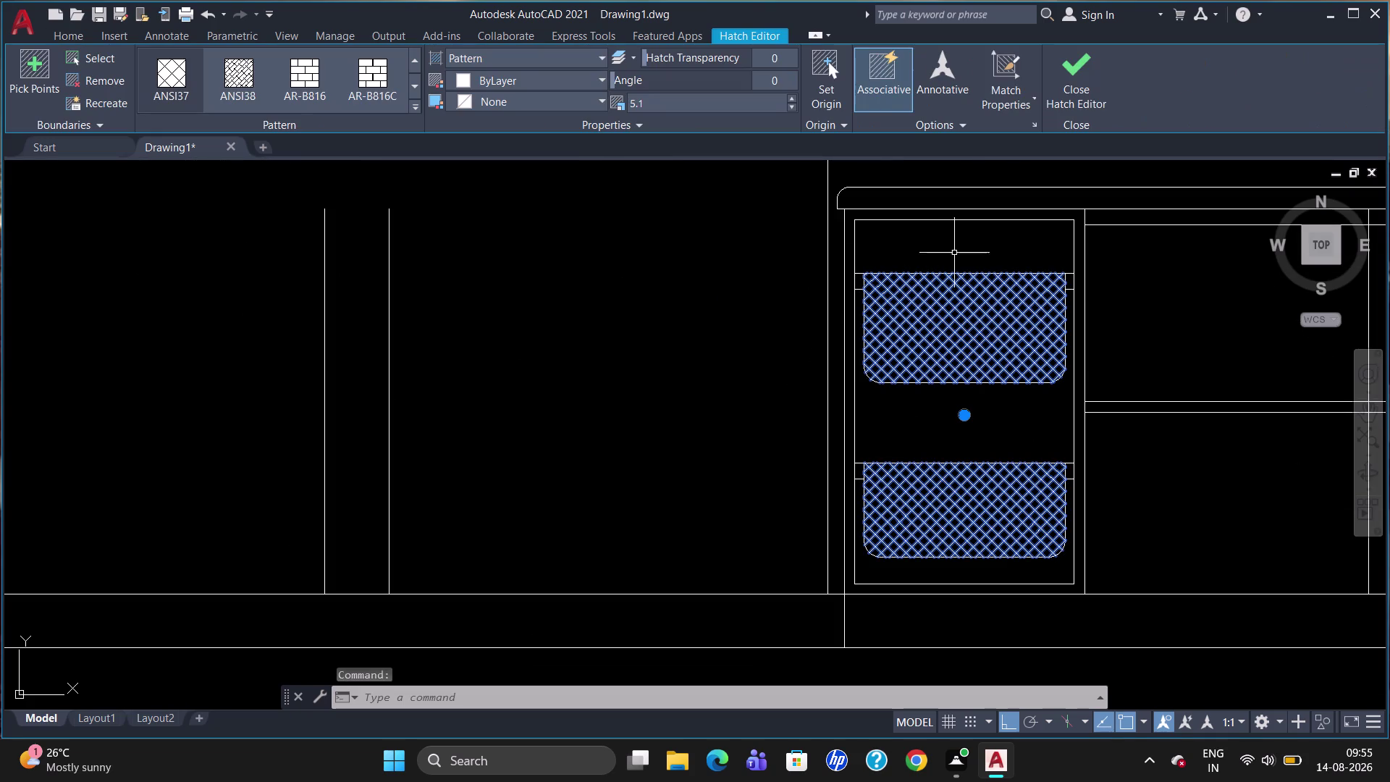
click(684, 100)
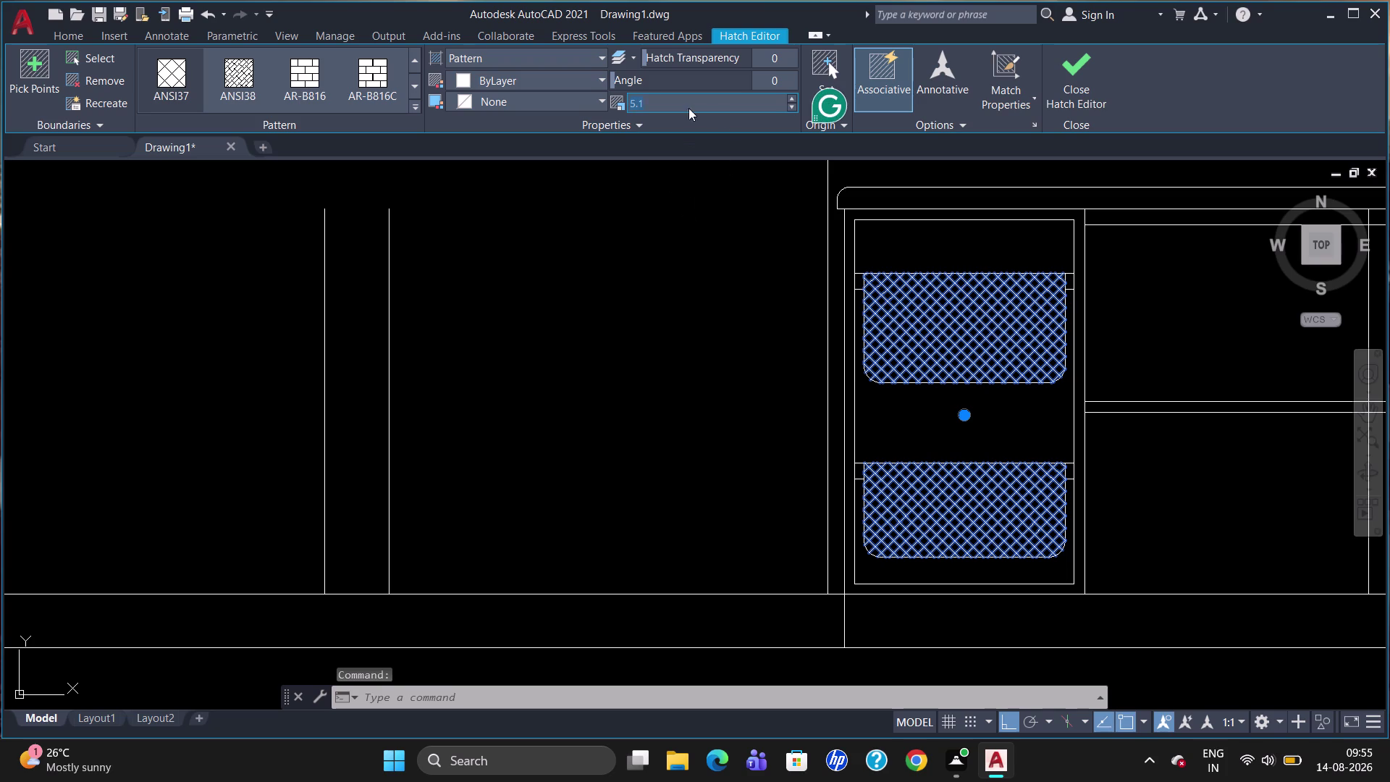
triple_click(795, 99)
triple_click(795, 99)
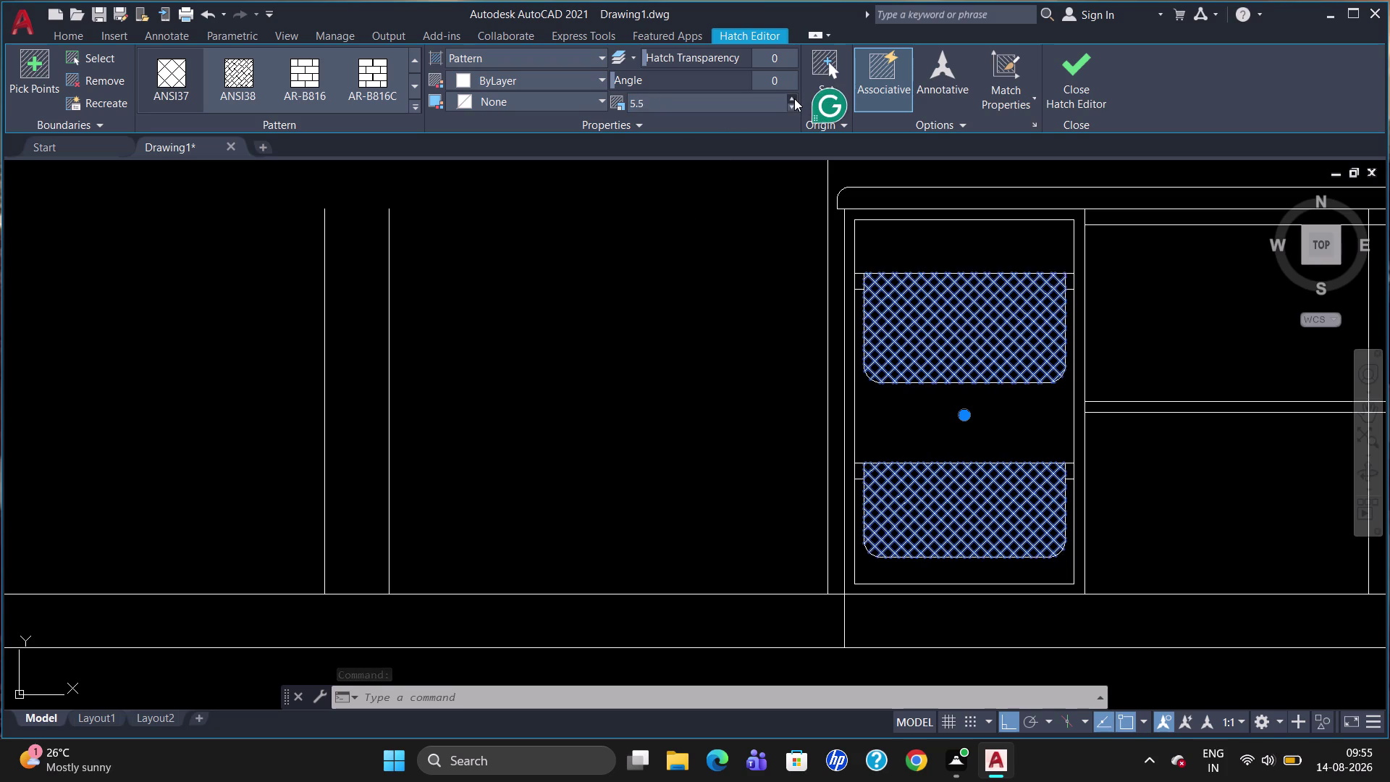
triple_click(793, 99)
click(793, 99)
click(794, 100)
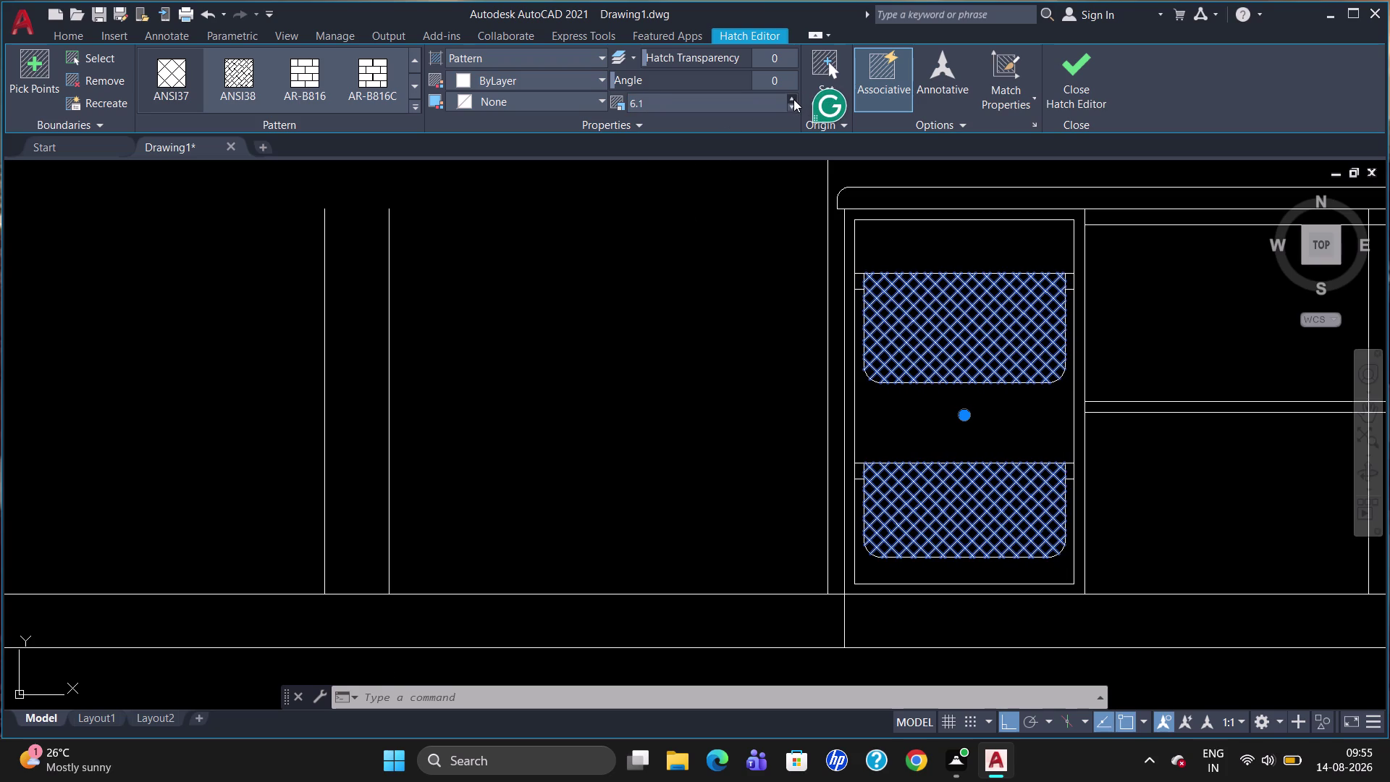
click(793, 99)
triple_click(794, 99)
click(793, 99)
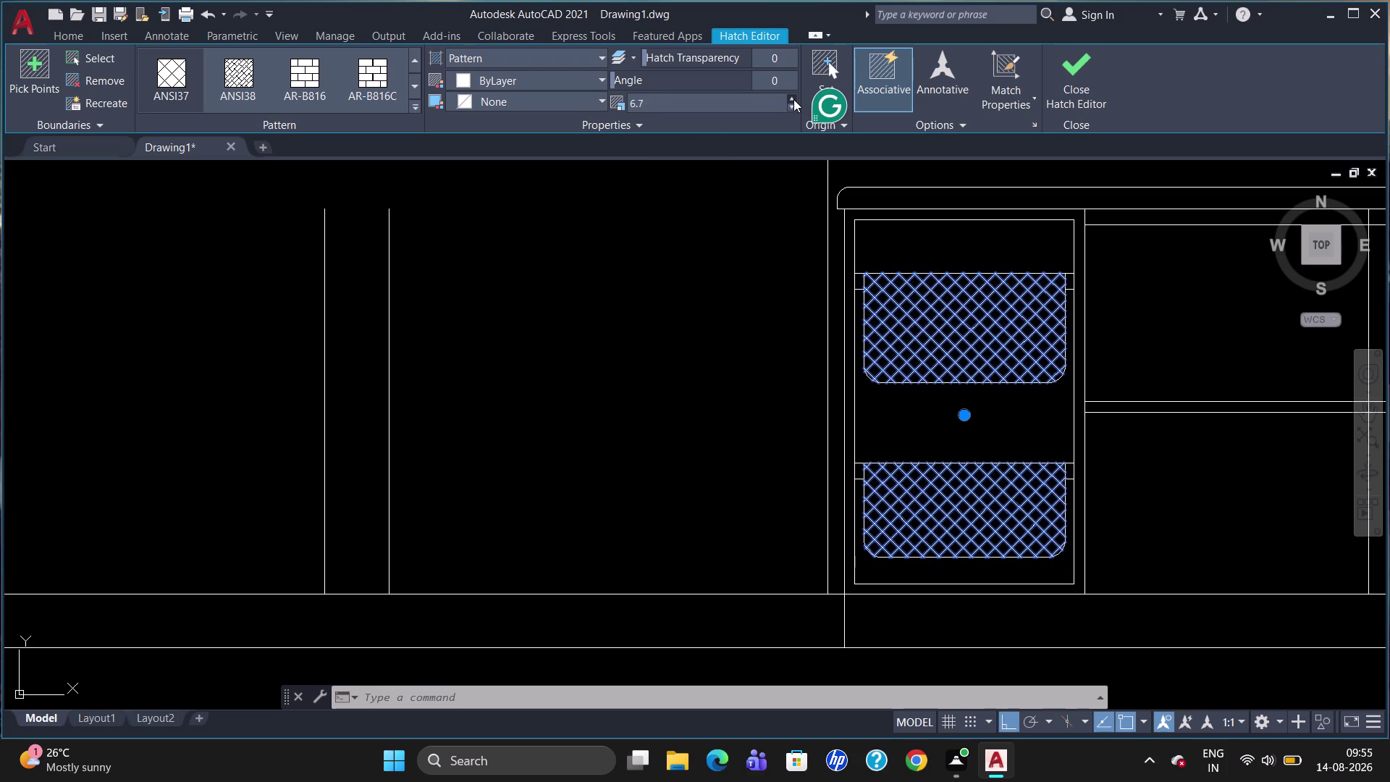
triple_click(793, 99)
double_click(793, 100)
click(794, 99)
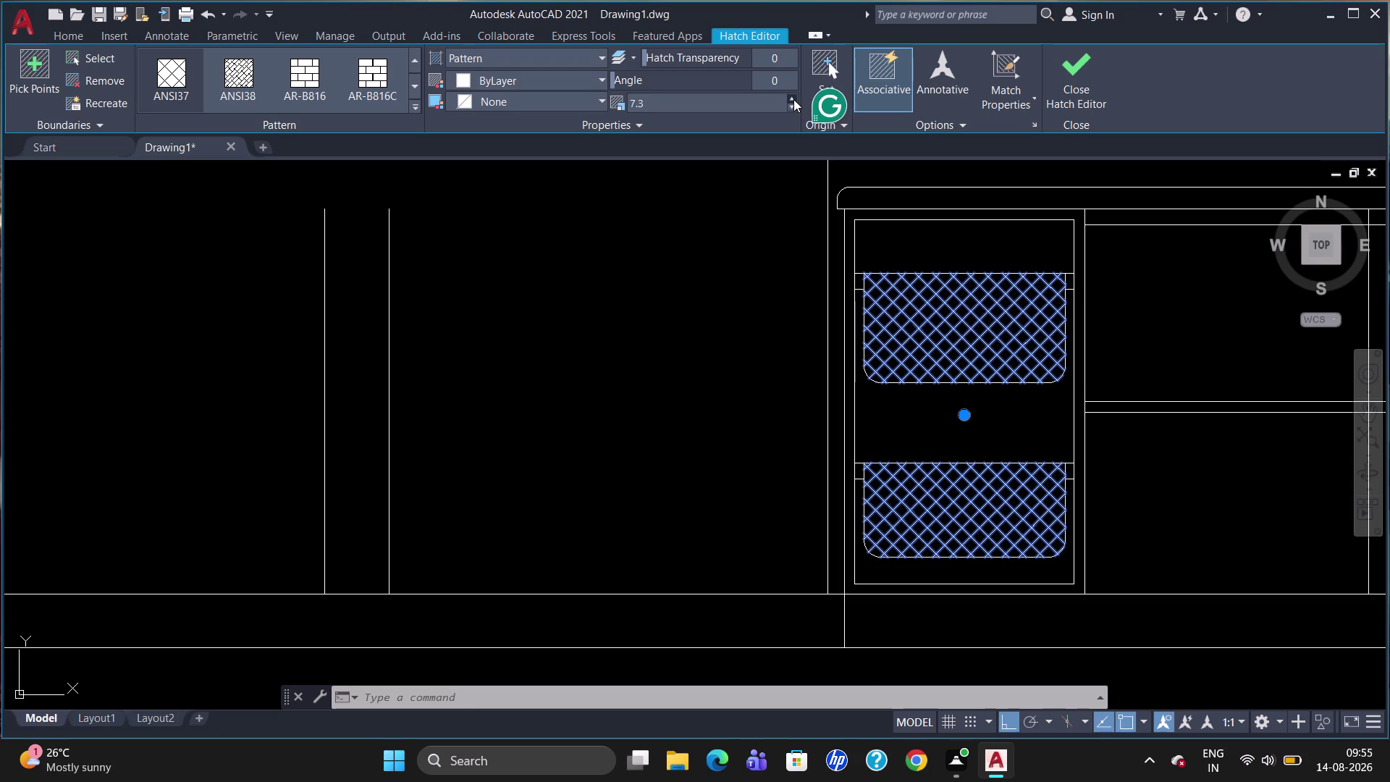
click(793, 99)
click(793, 99)
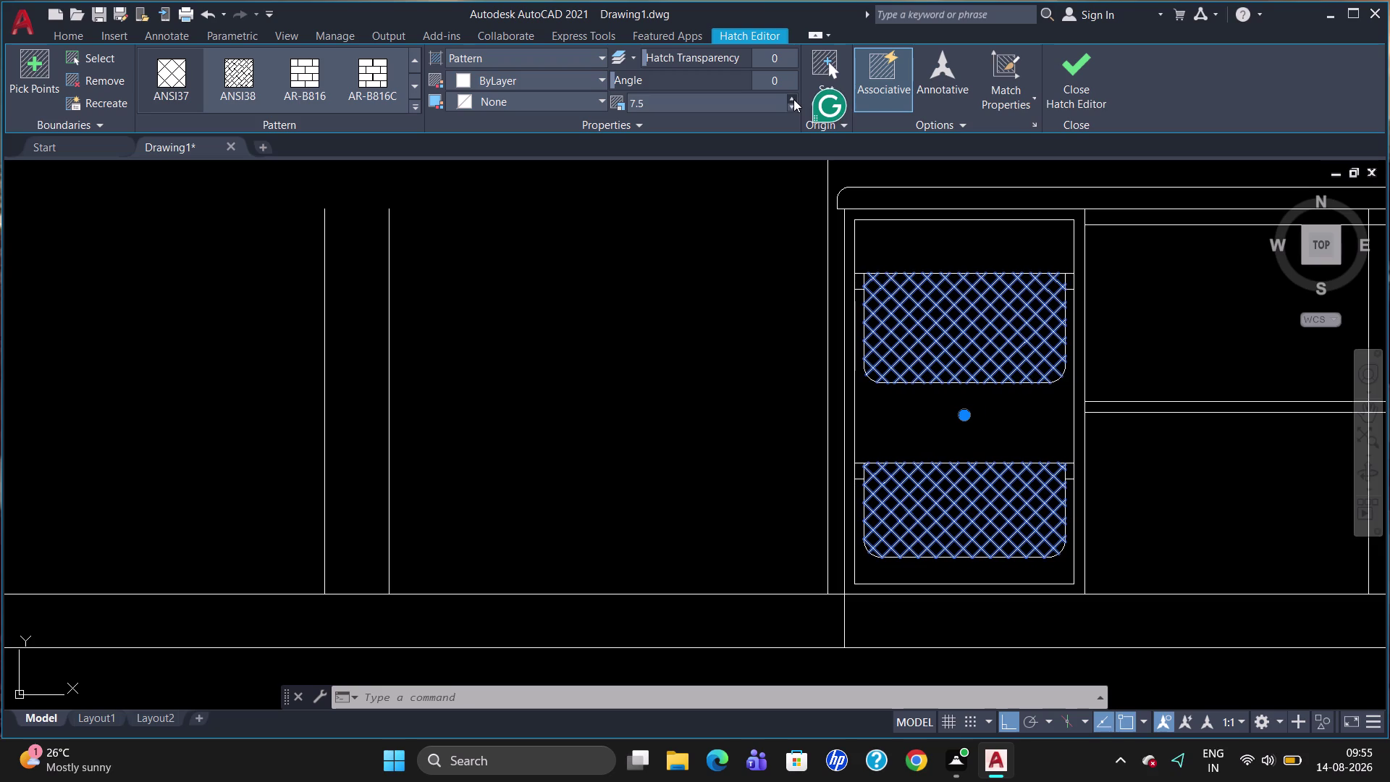
click(794, 99)
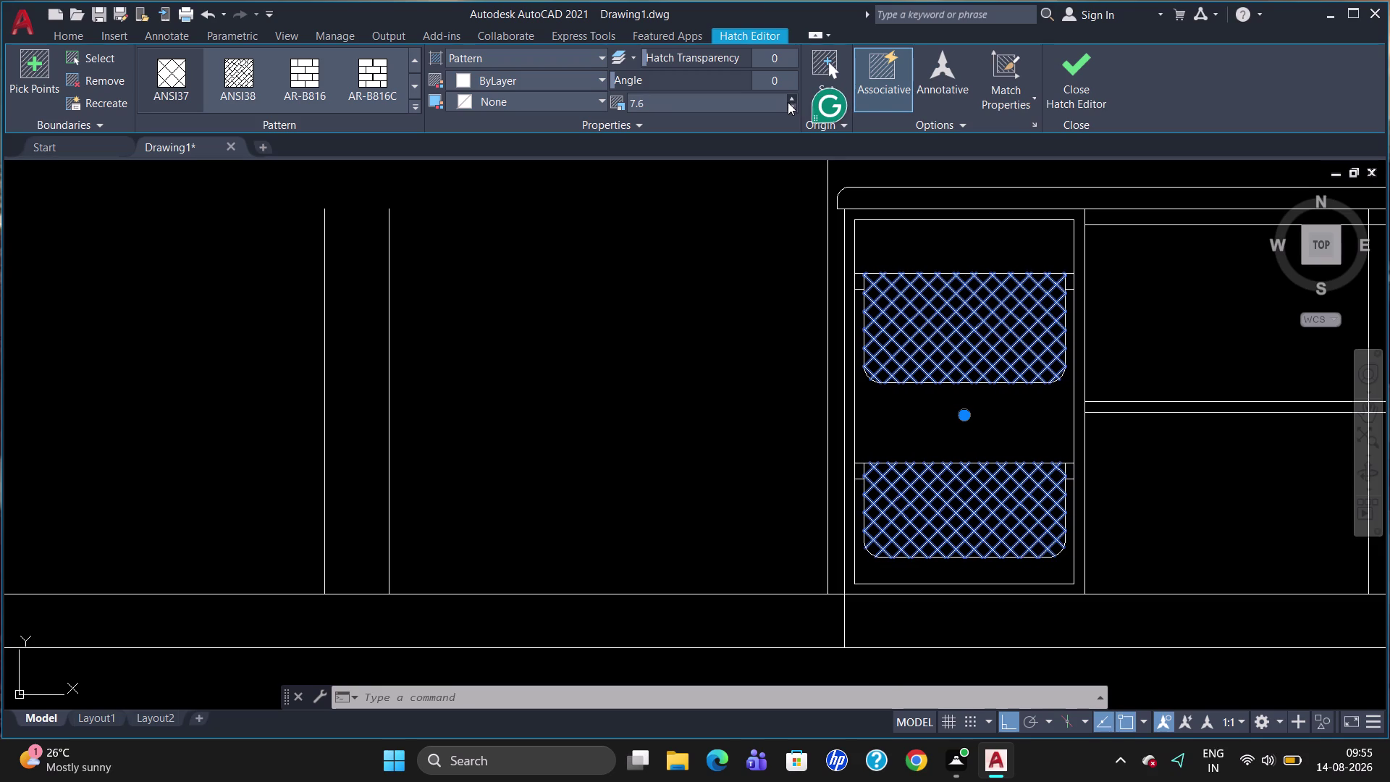
key(Escape)
key(Escape)
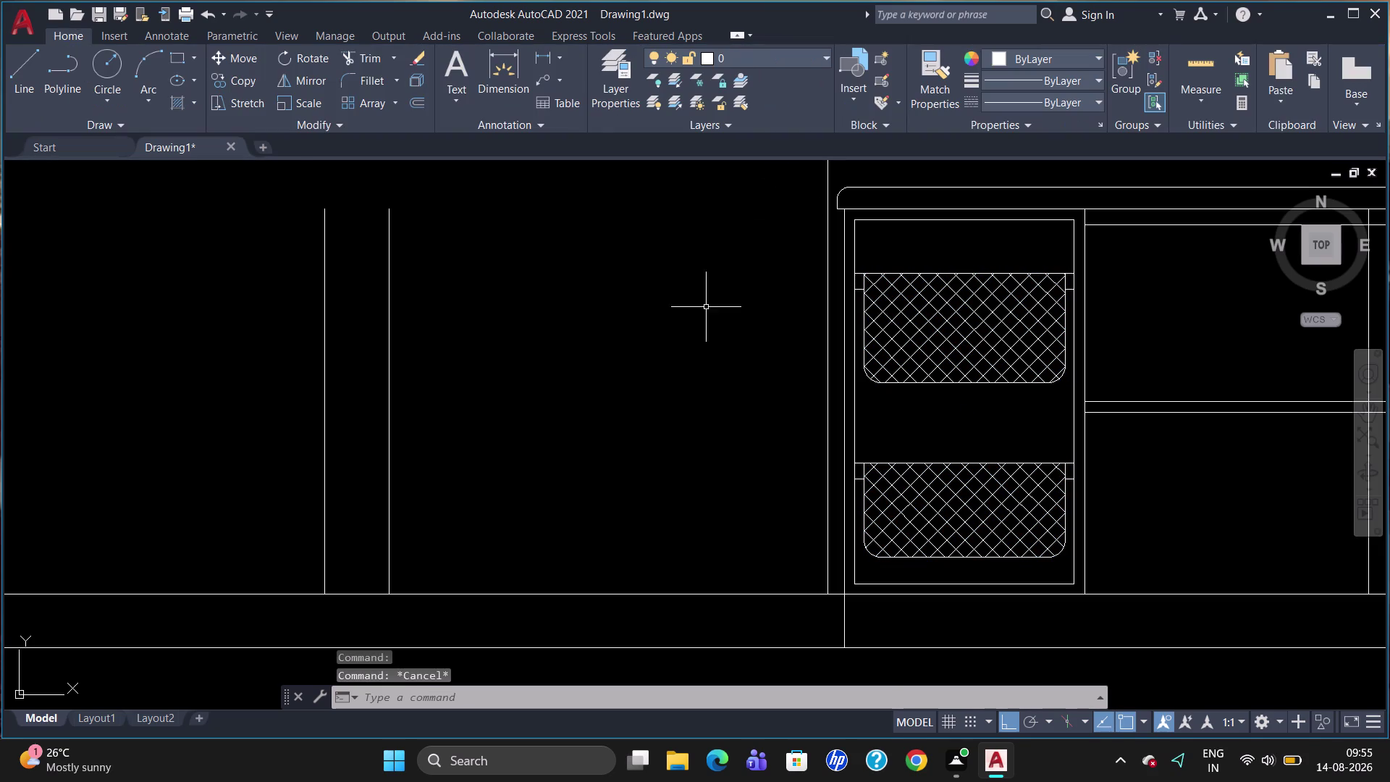
scroll(down, 3)
scroll(down, 3)
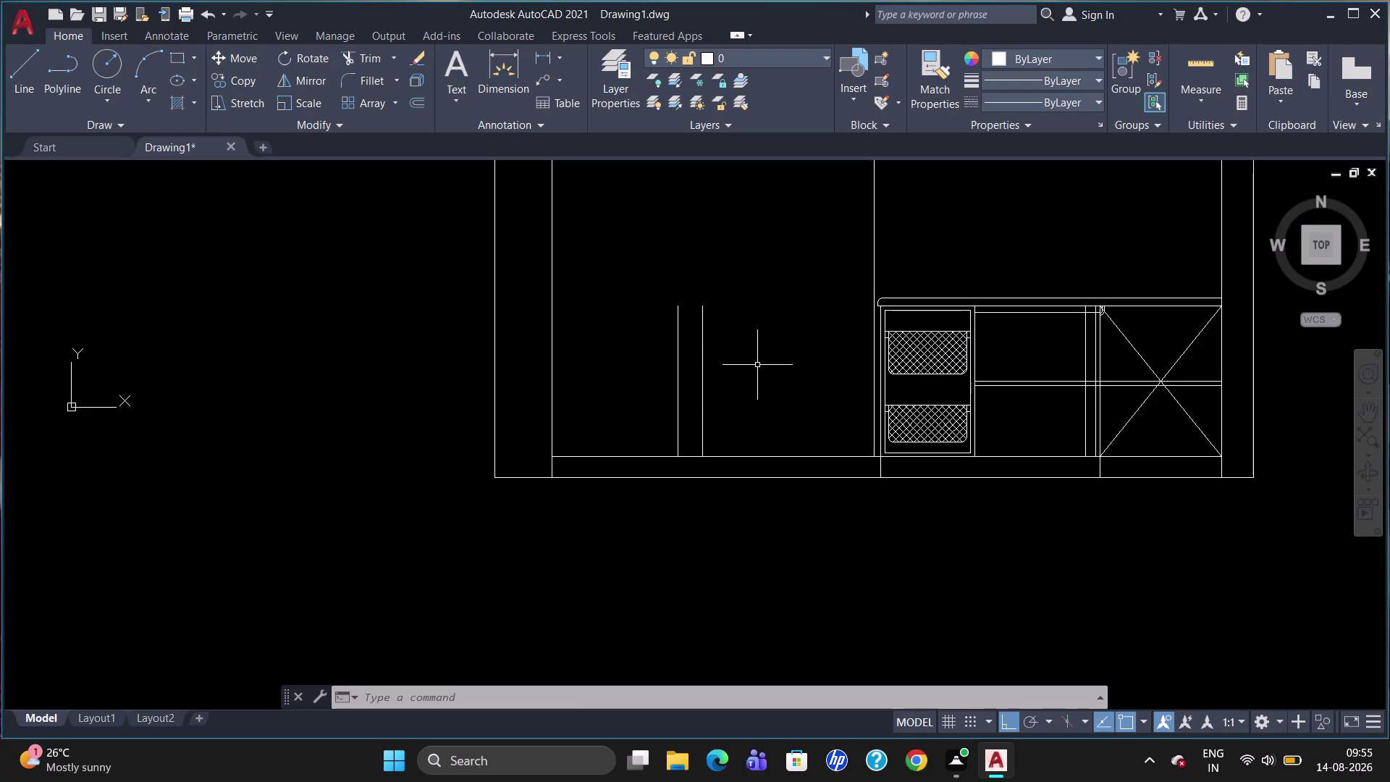
key(l)
key(Return)
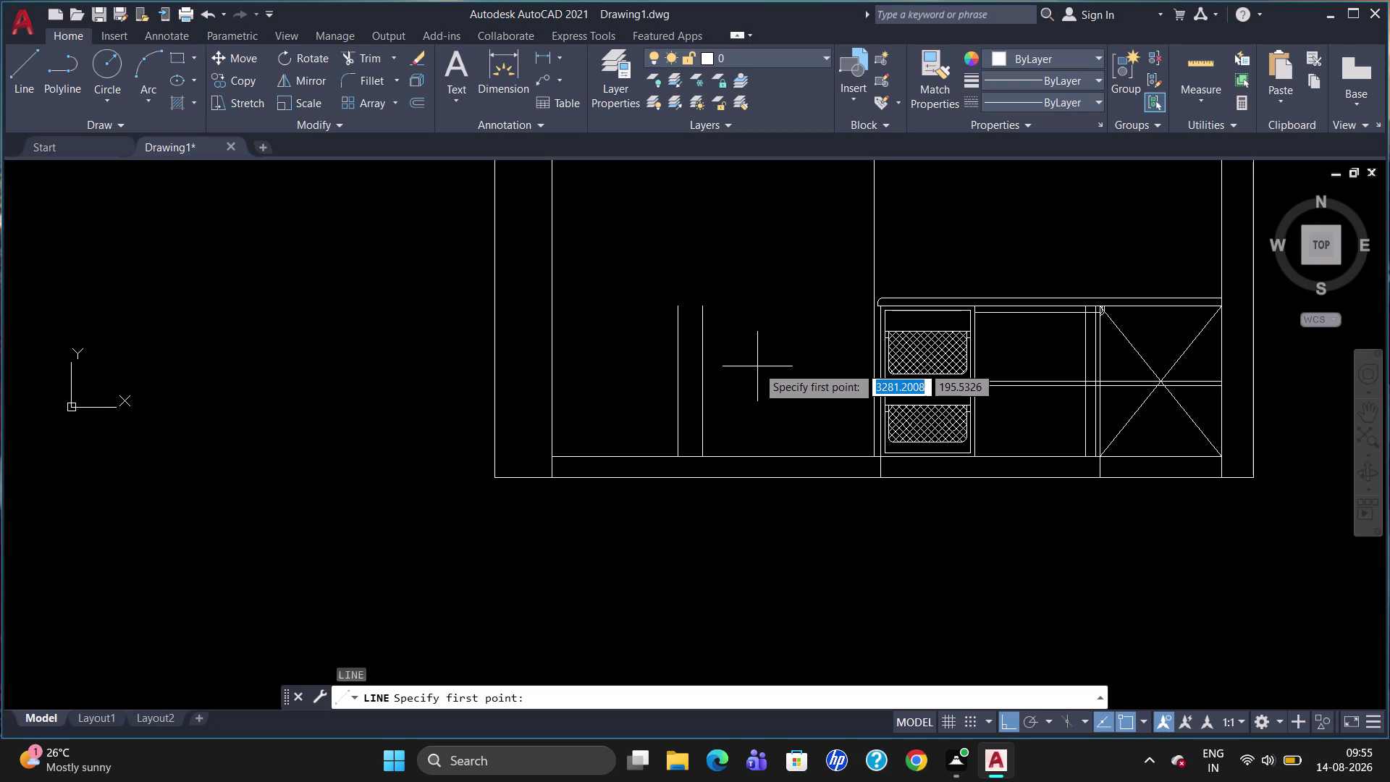
key(t)
key(k)
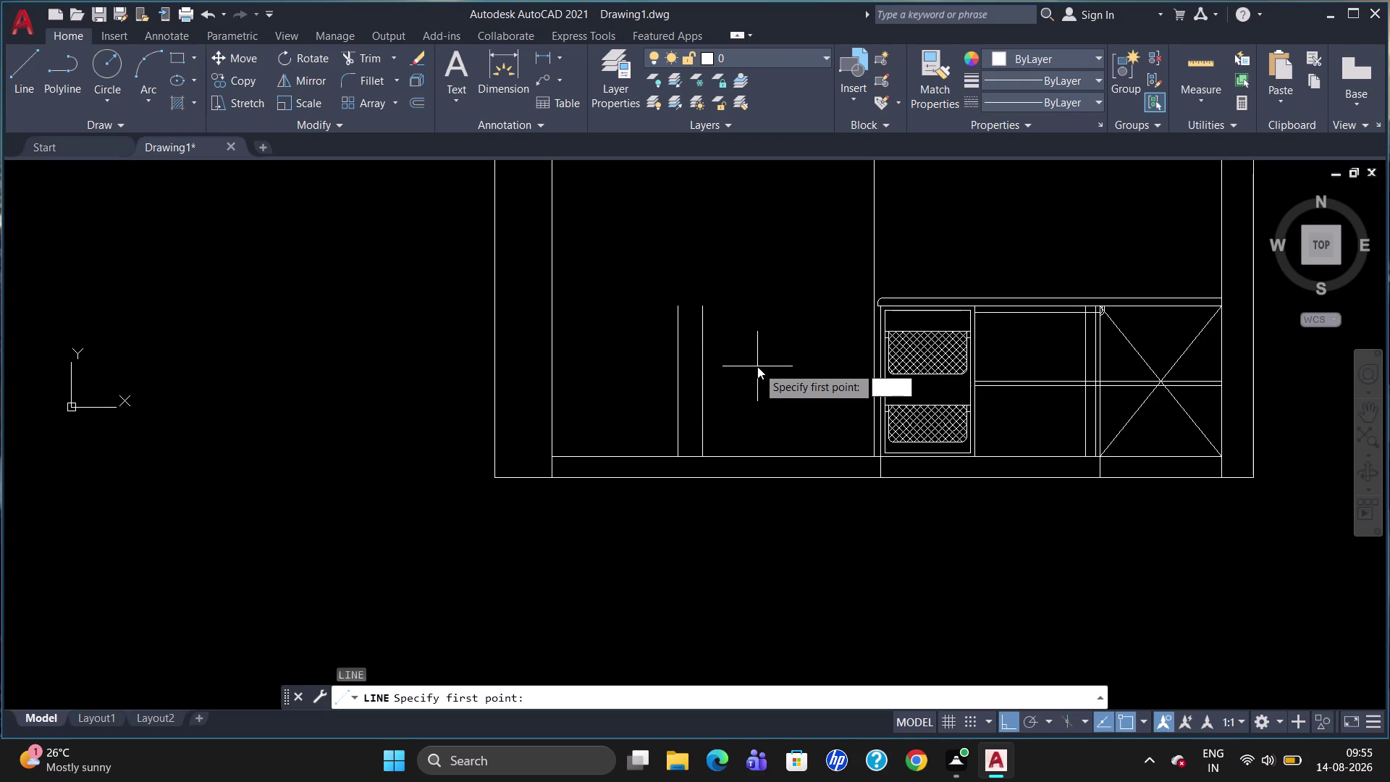
key(Return)
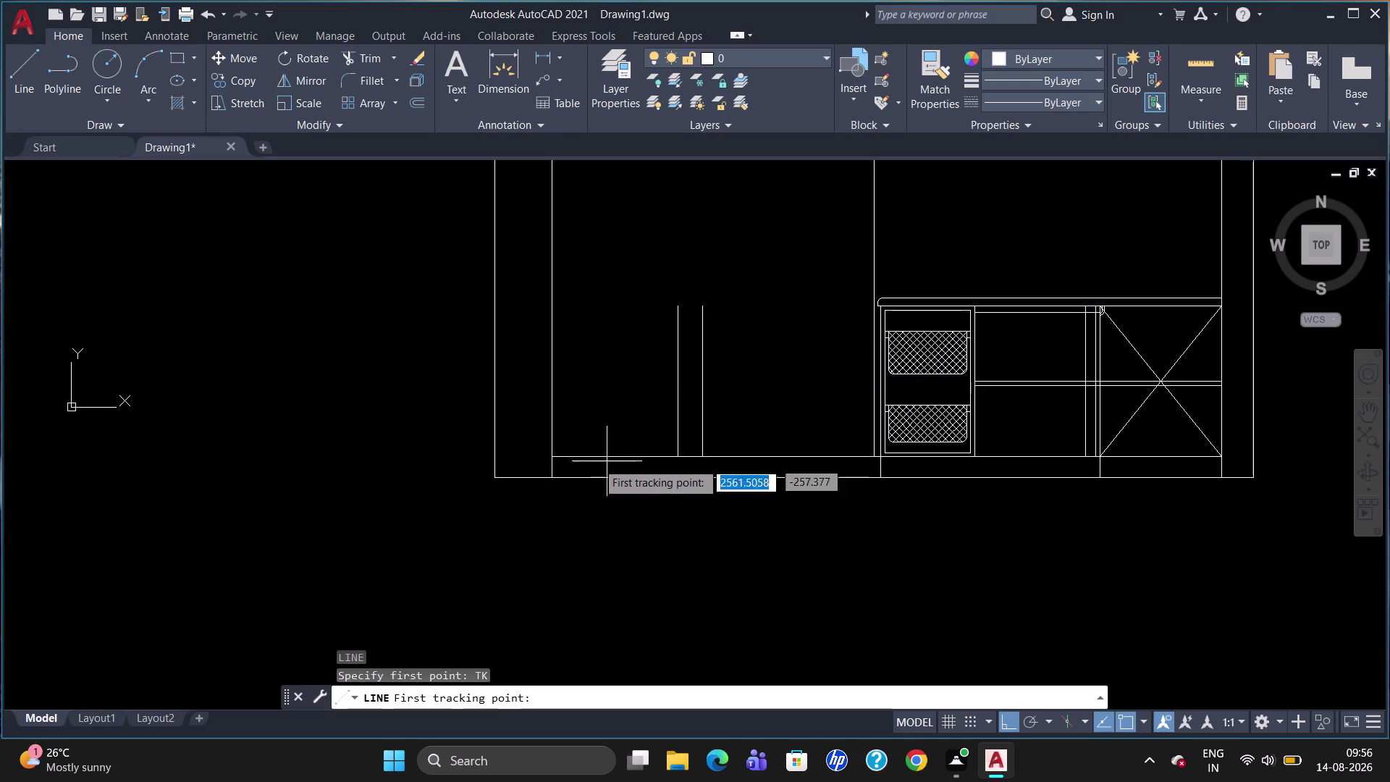
click(548, 453)
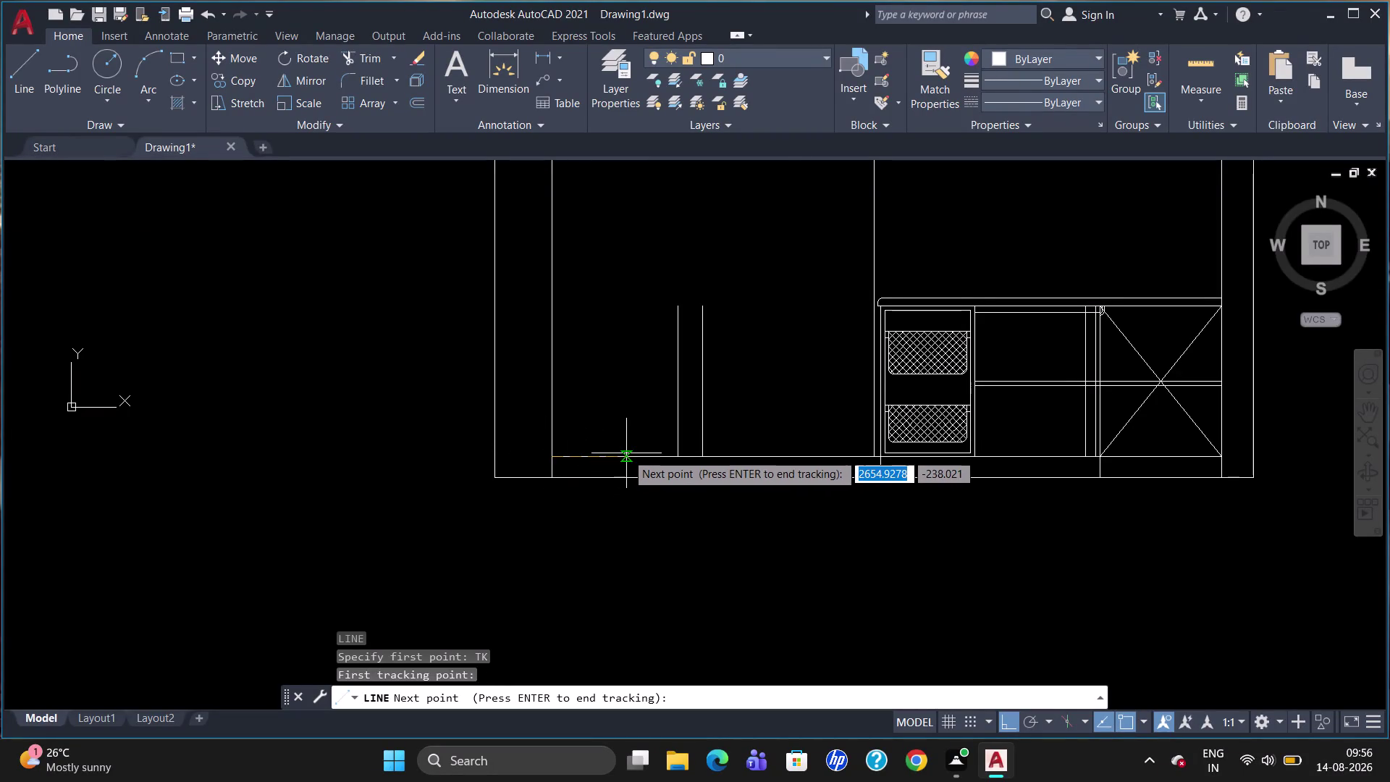
text(60)
key(Return)
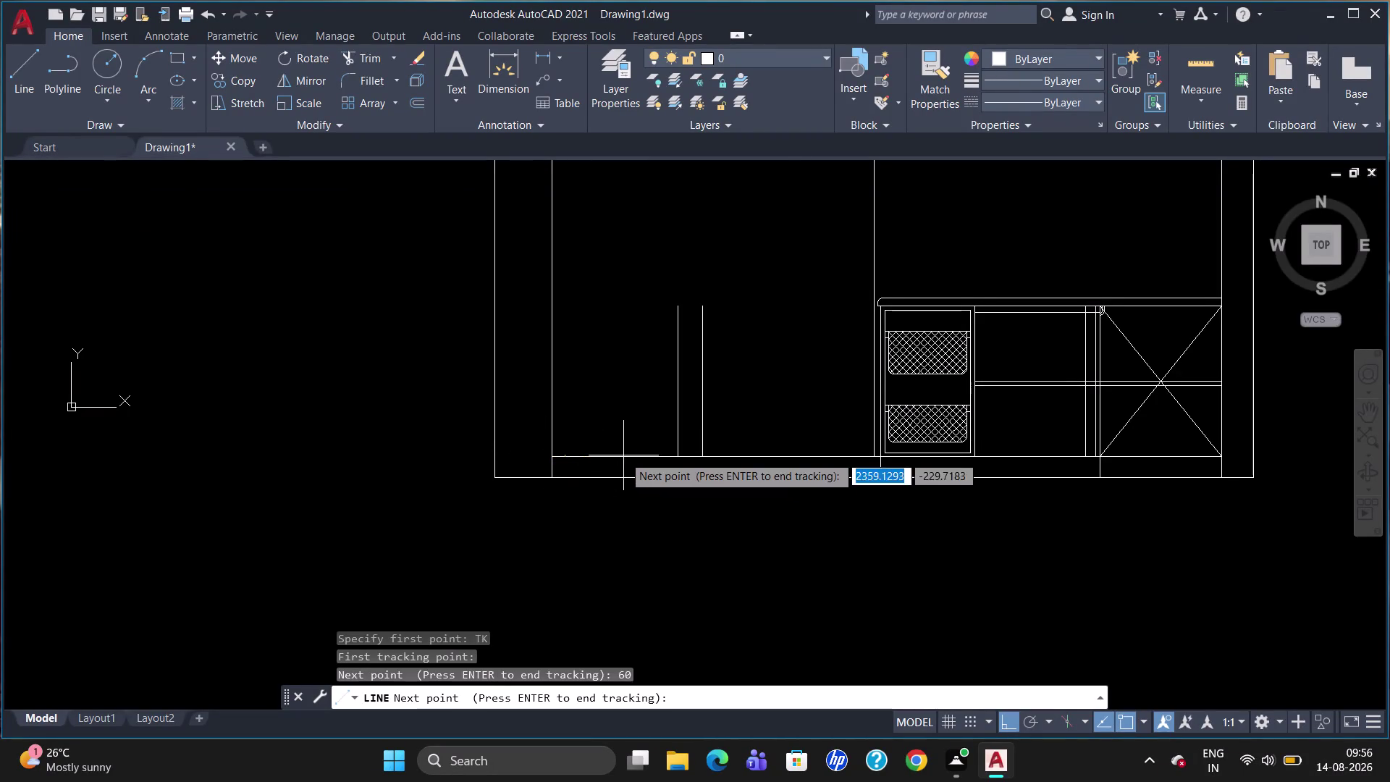
key(Return)
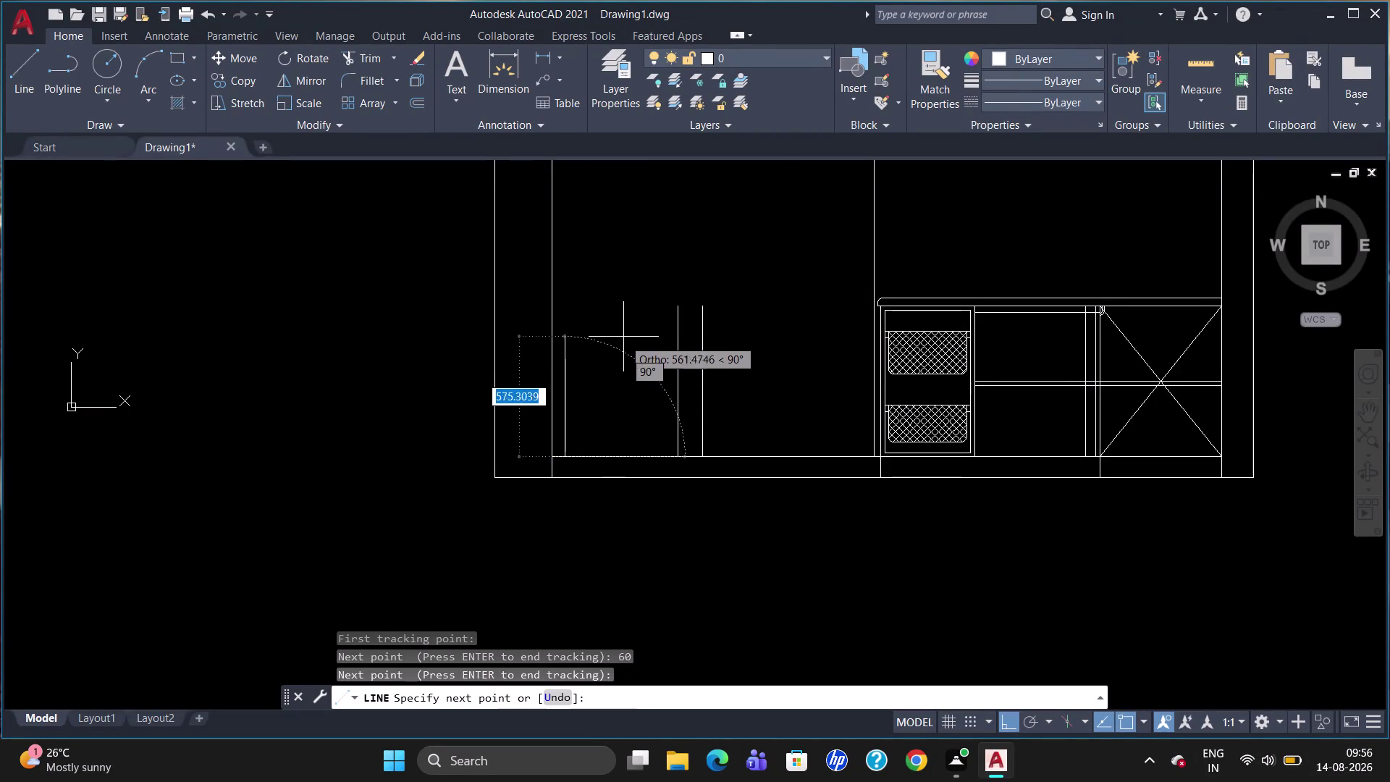
key(Escape)
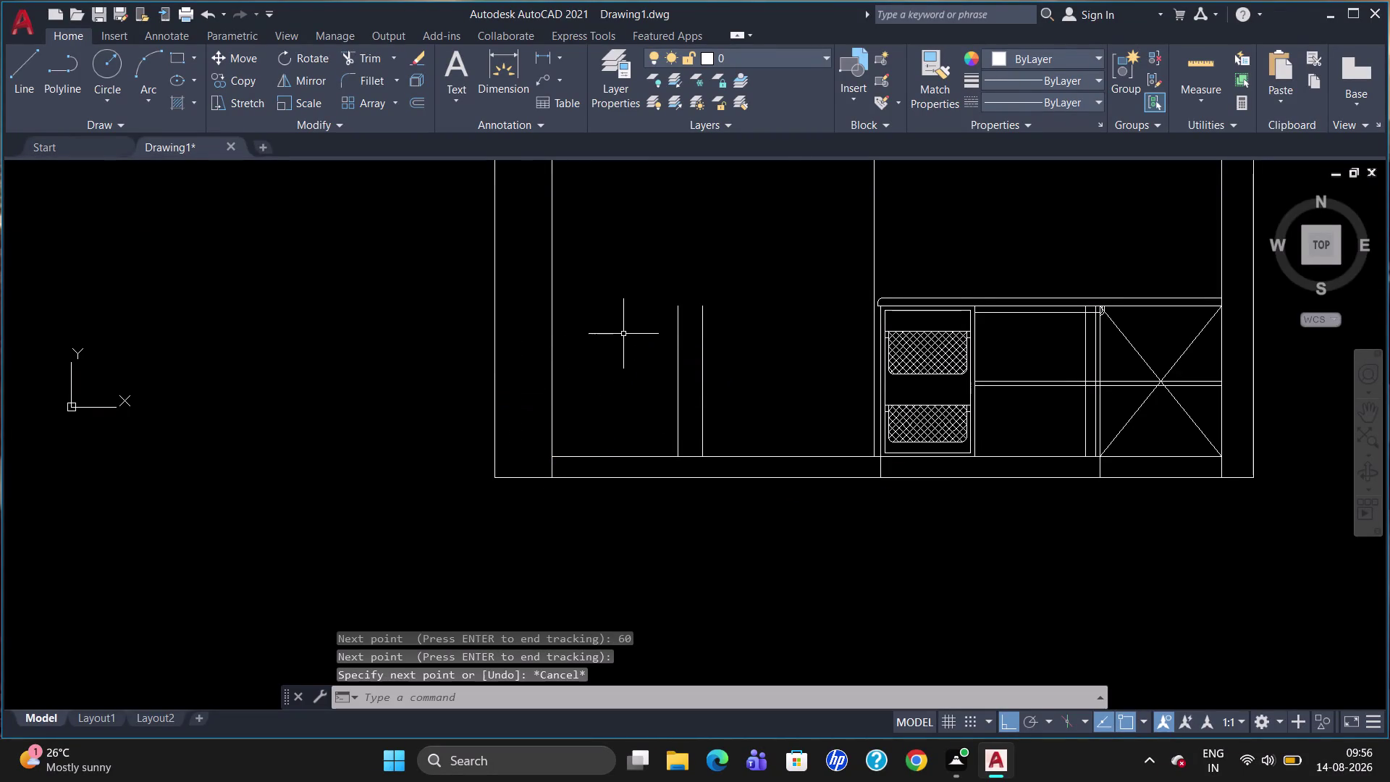
key(l)
key(Return)
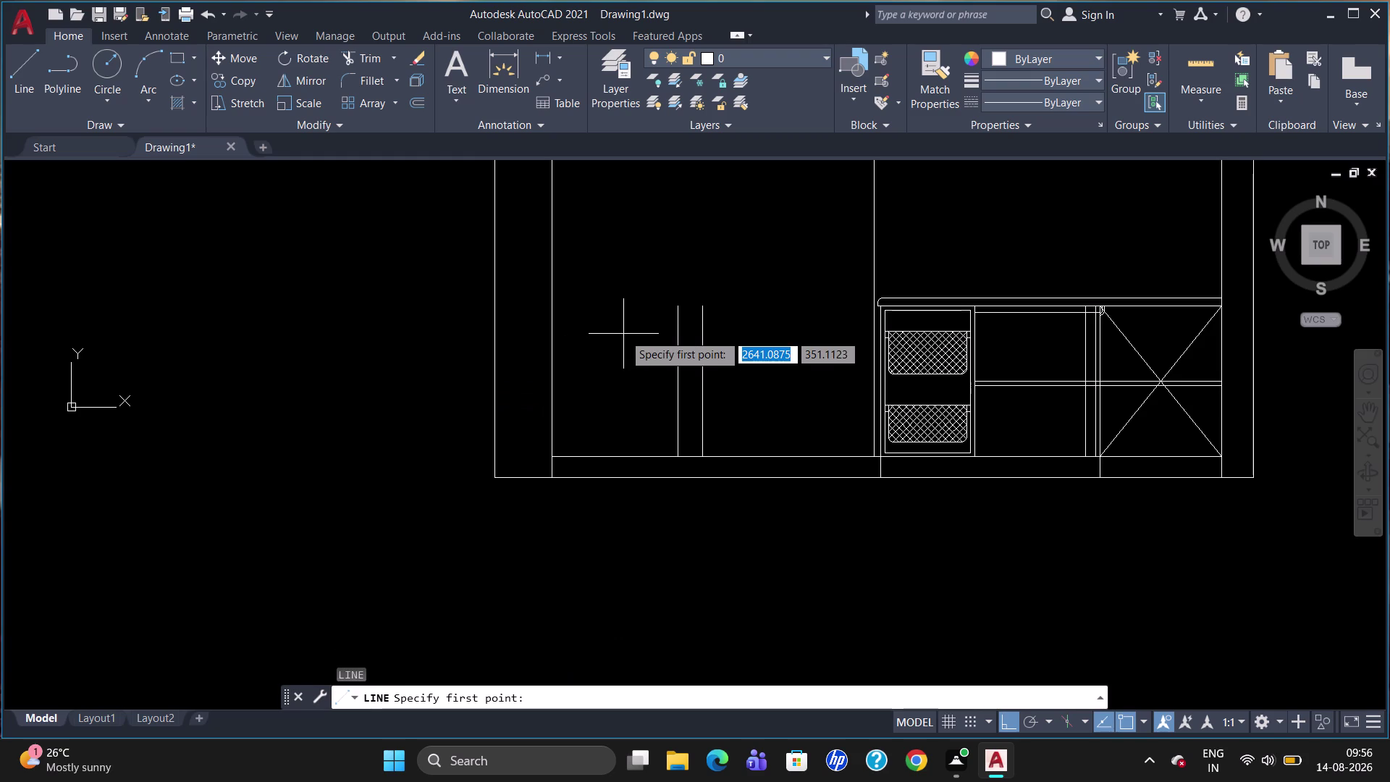
text(TK)
key(Return)
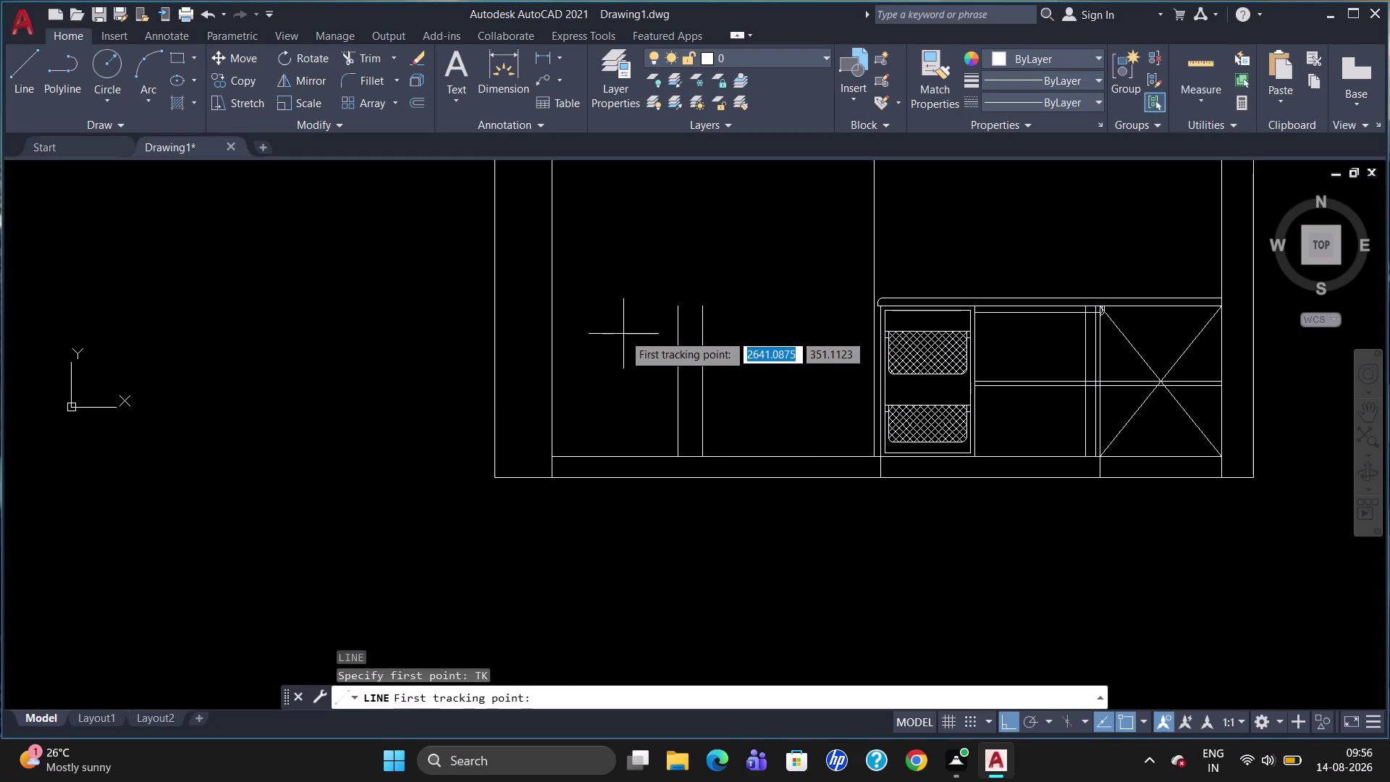
click(554, 459)
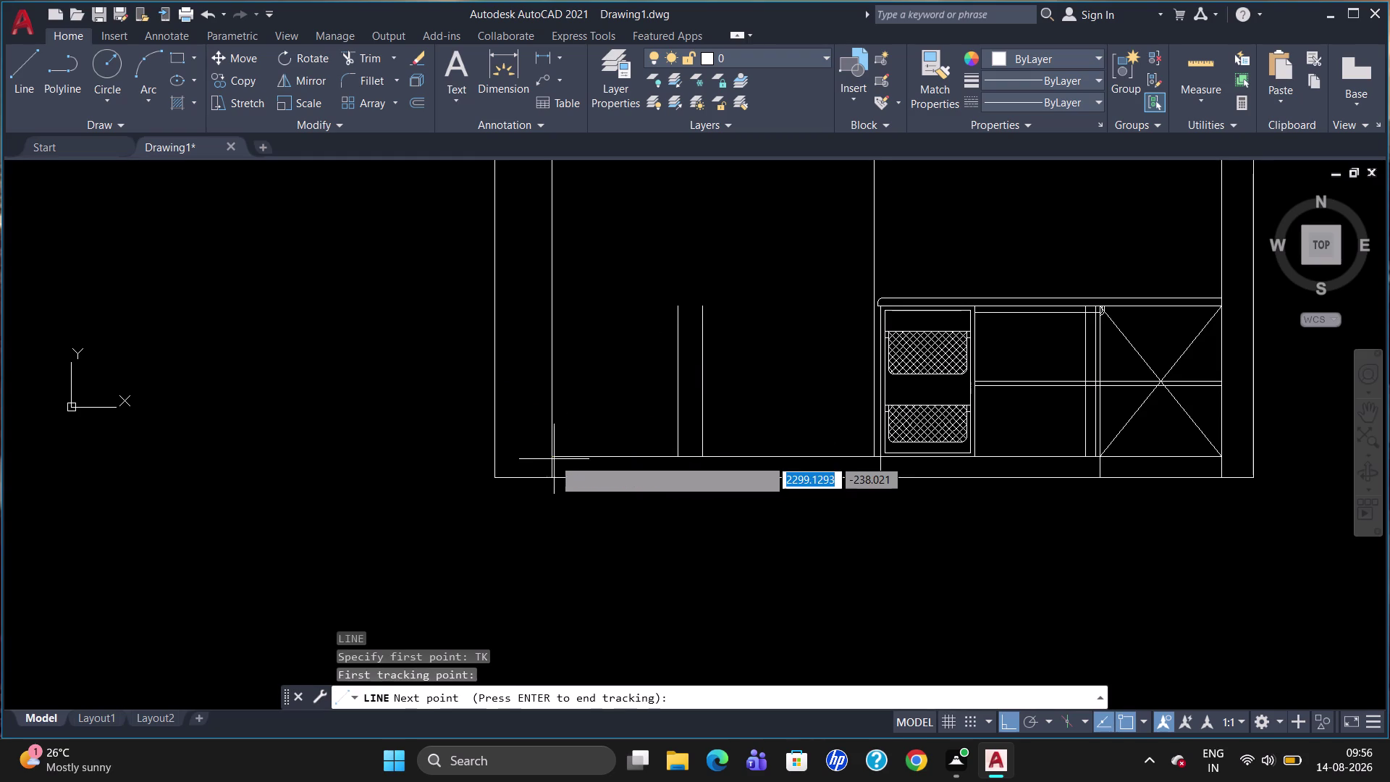
text(6)
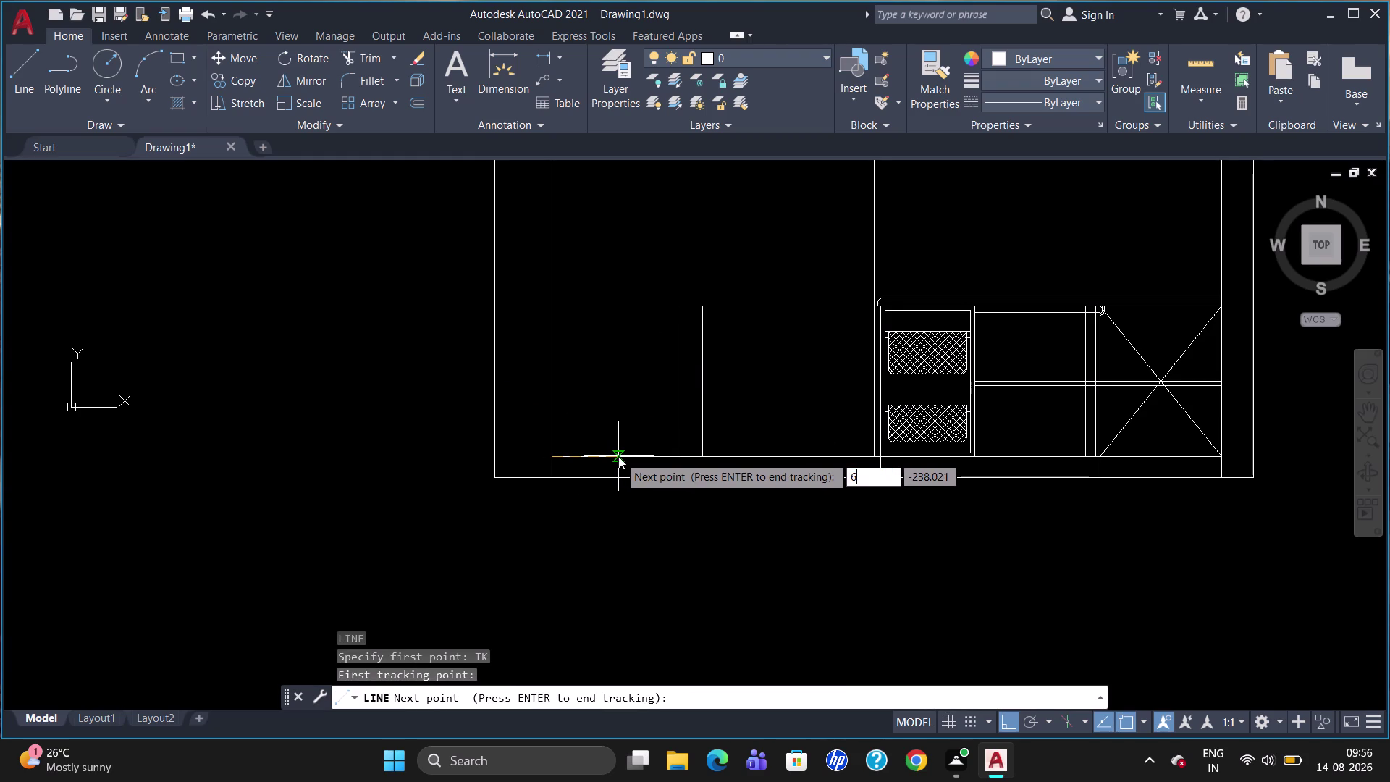
text(00)
key(Return)
key(Return)
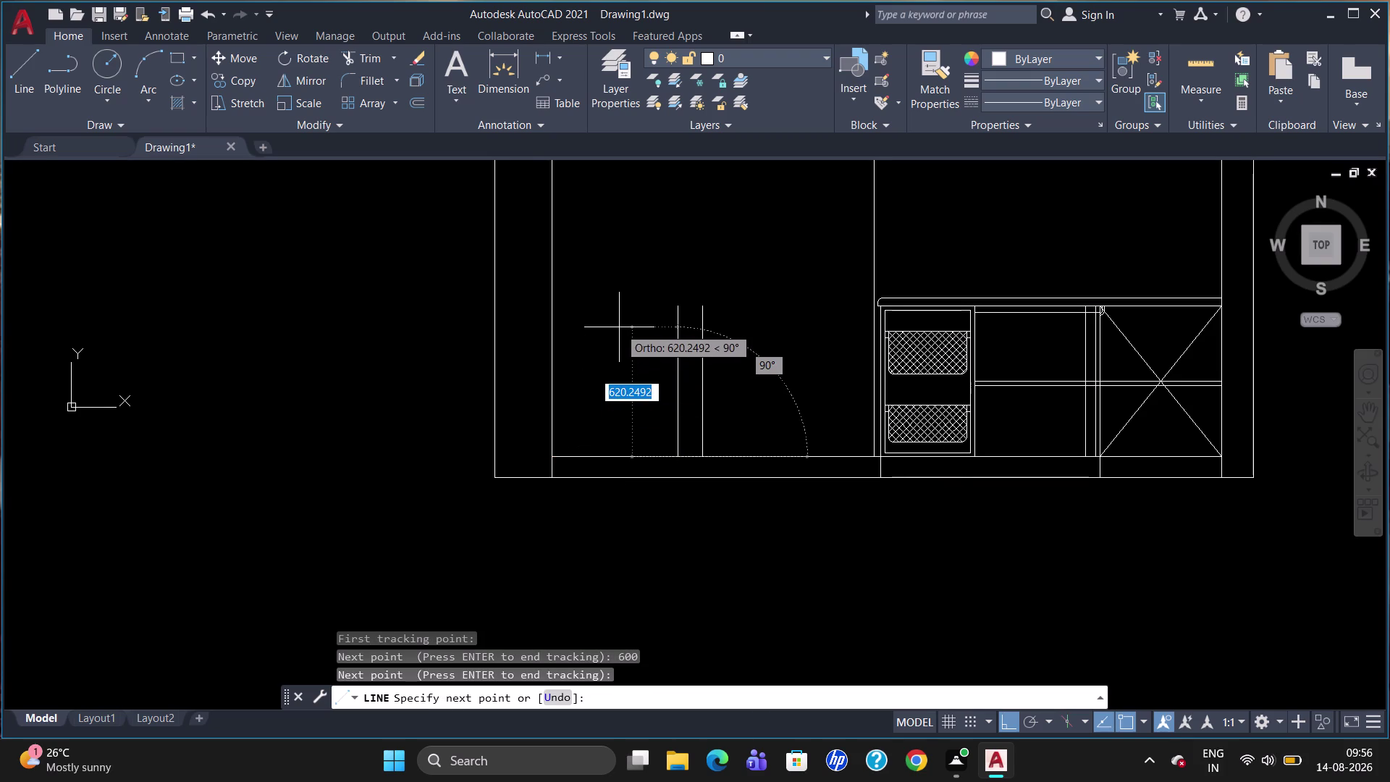
key(Escape)
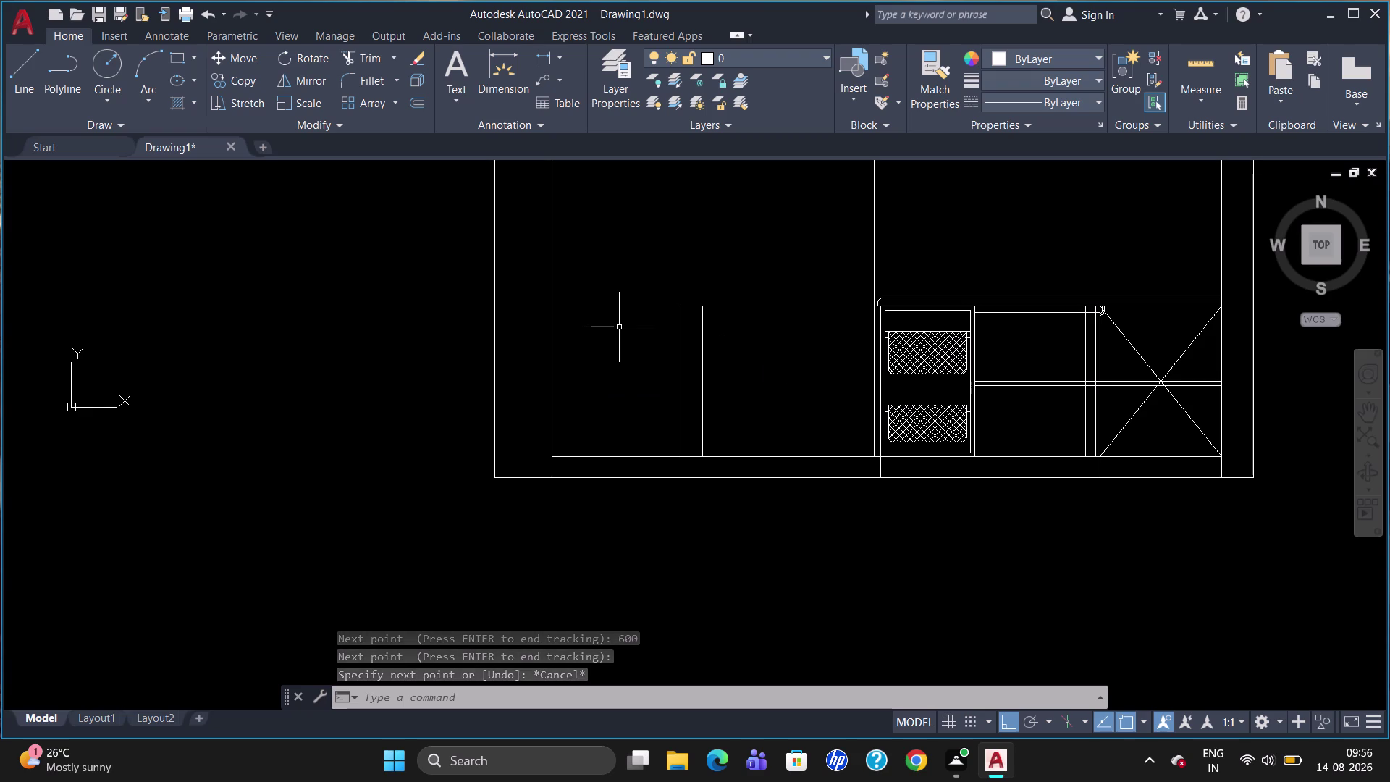
text(DLI)
key(Return)
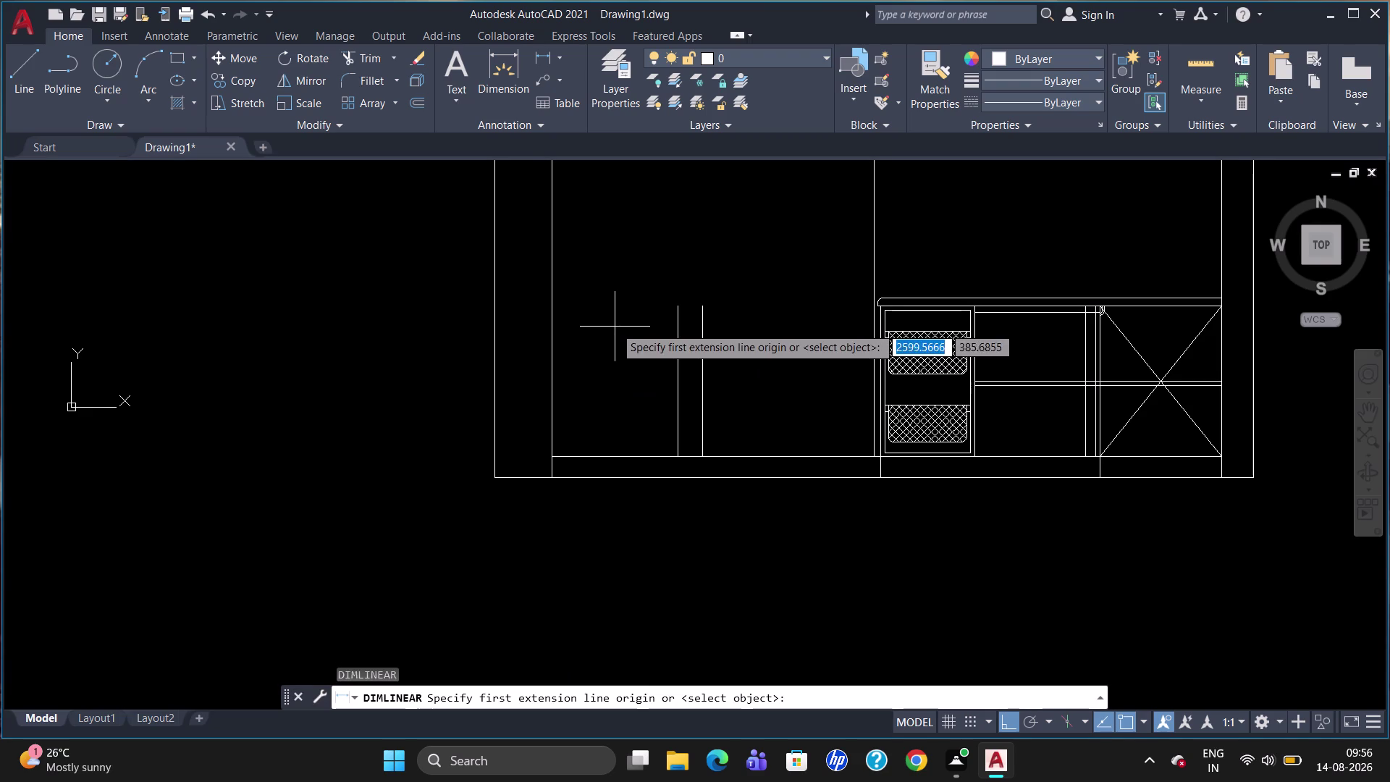
click(547, 457)
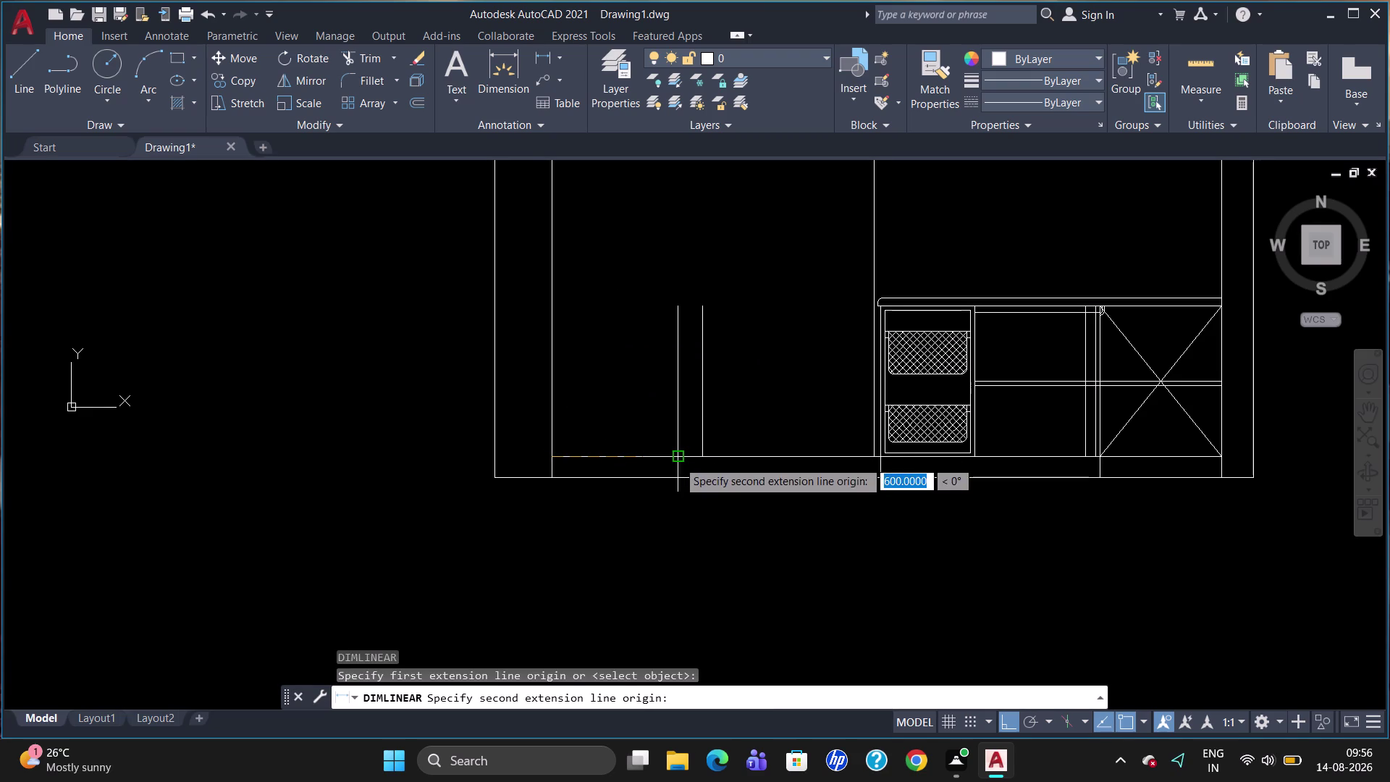
click(678, 459)
click(676, 497)
click(656, 499)
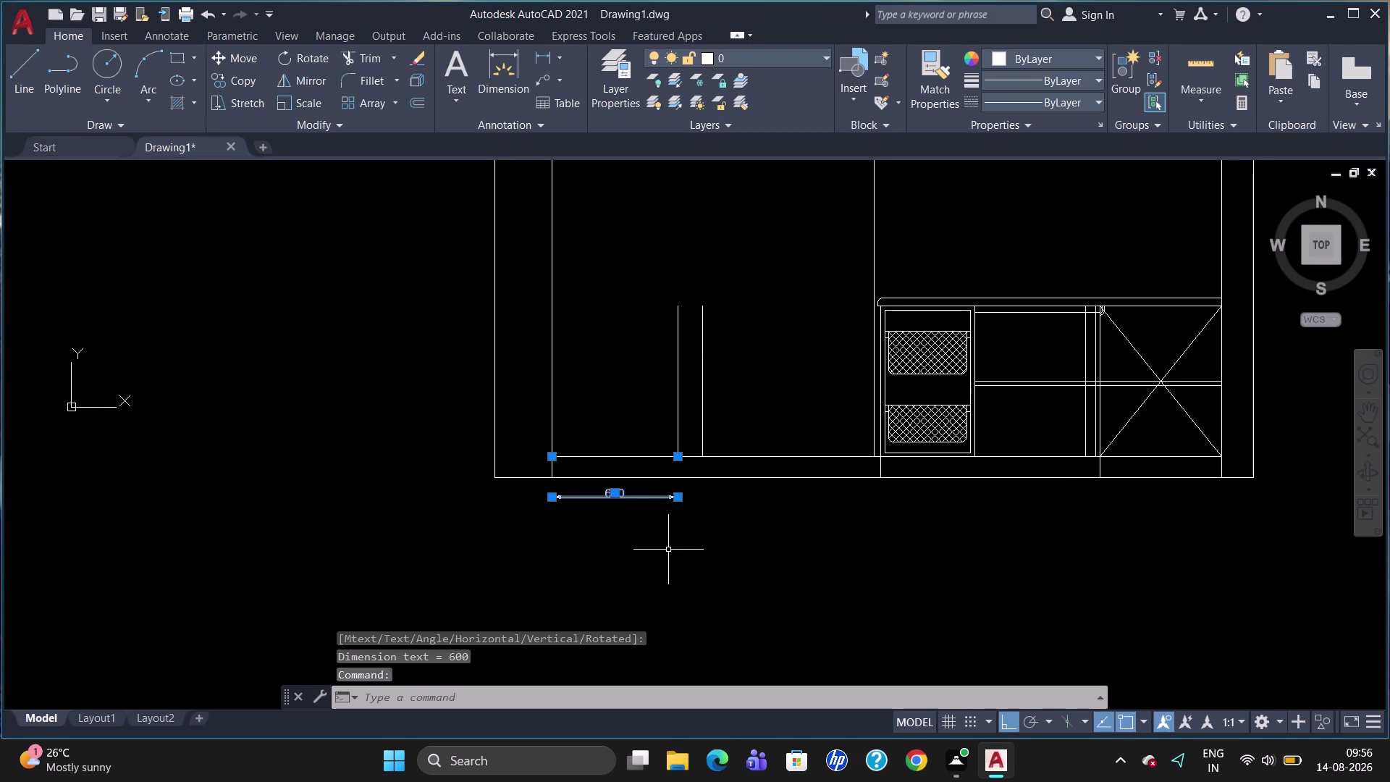
key(Delete)
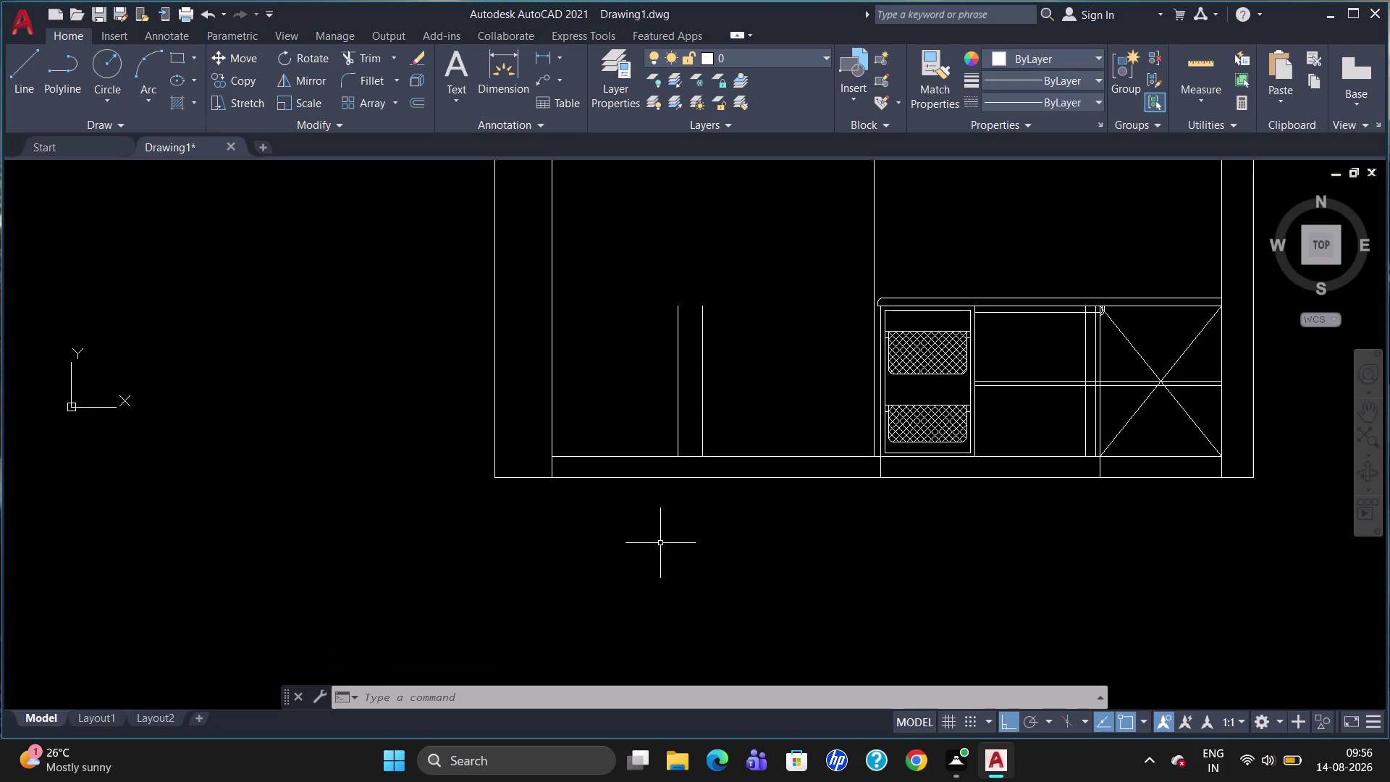
Offset the left vertical line inside the cabinet by 20 units.
key(o)
key(Return)
text(2)
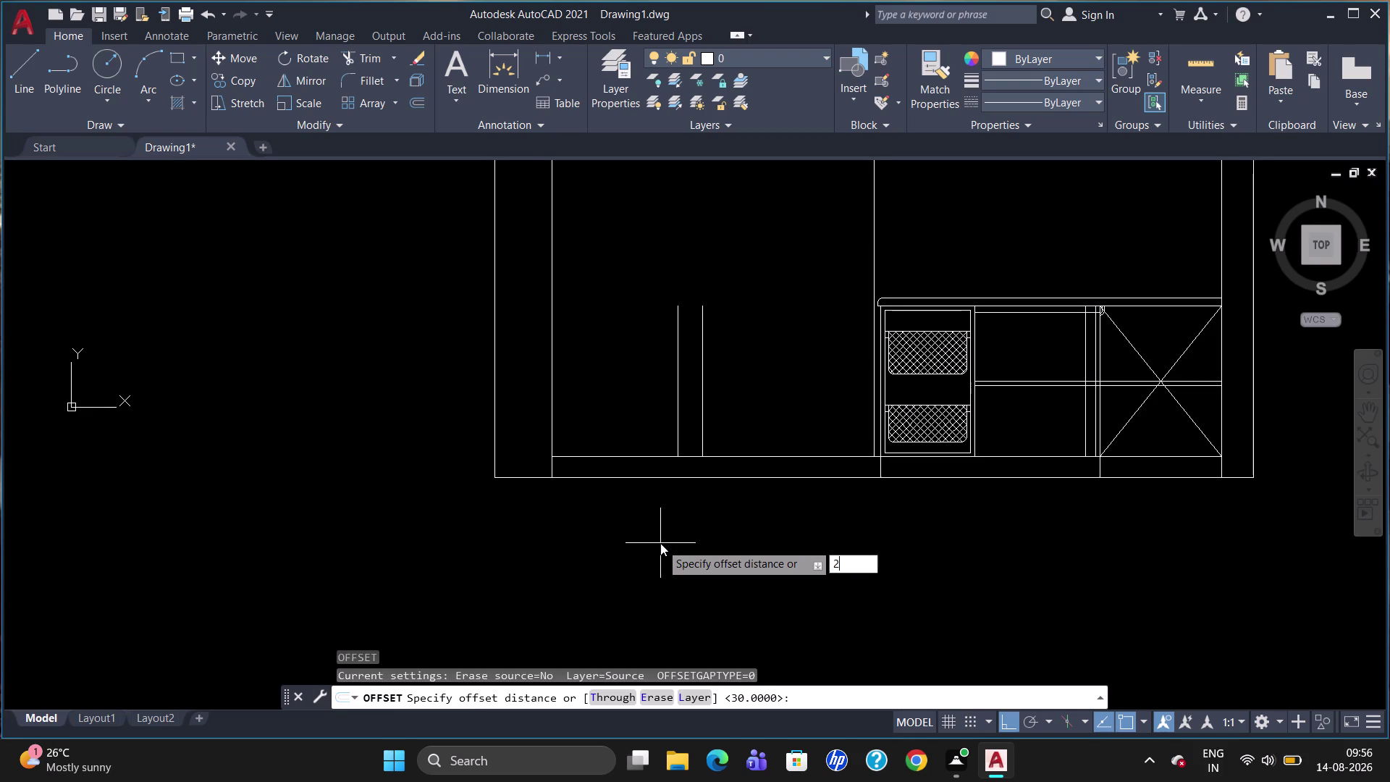
text(0)
key(Return)
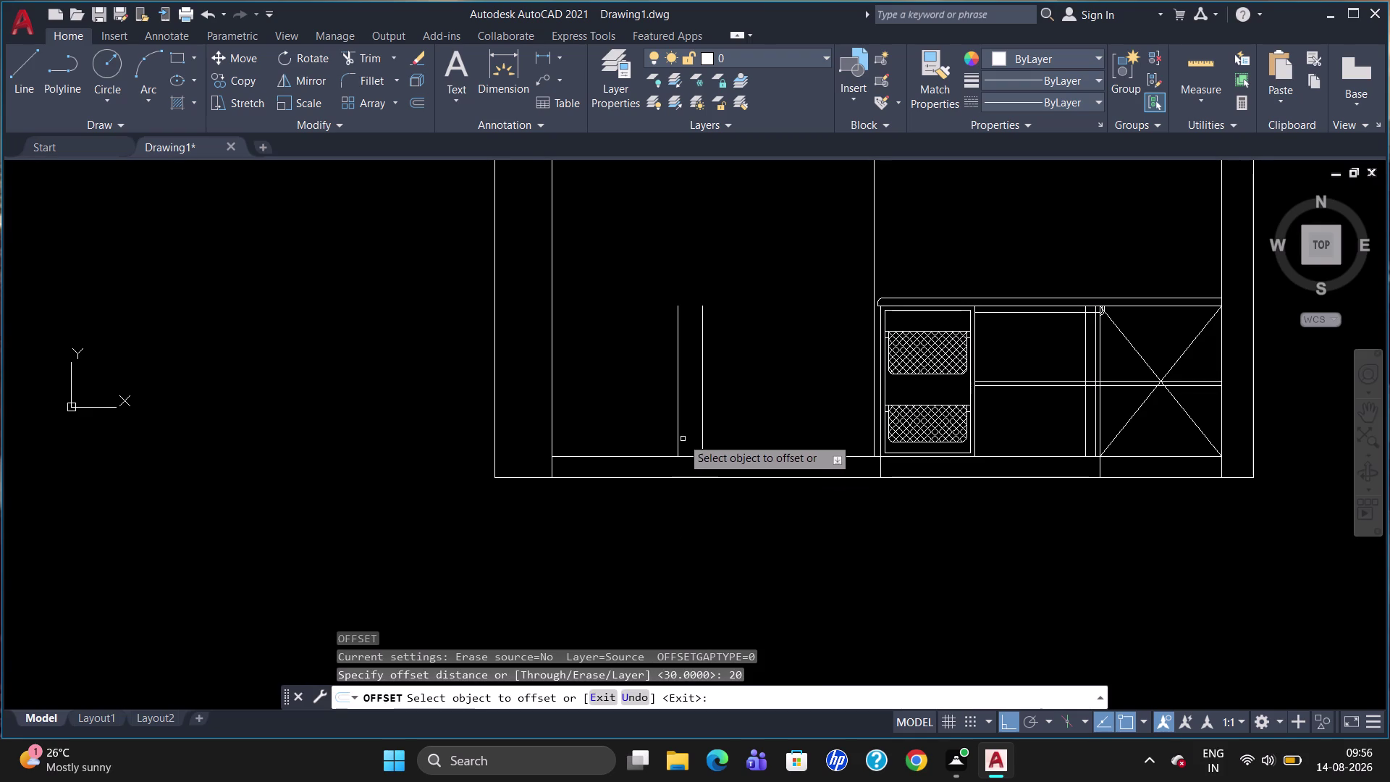
click(676, 419)
click(669, 420)
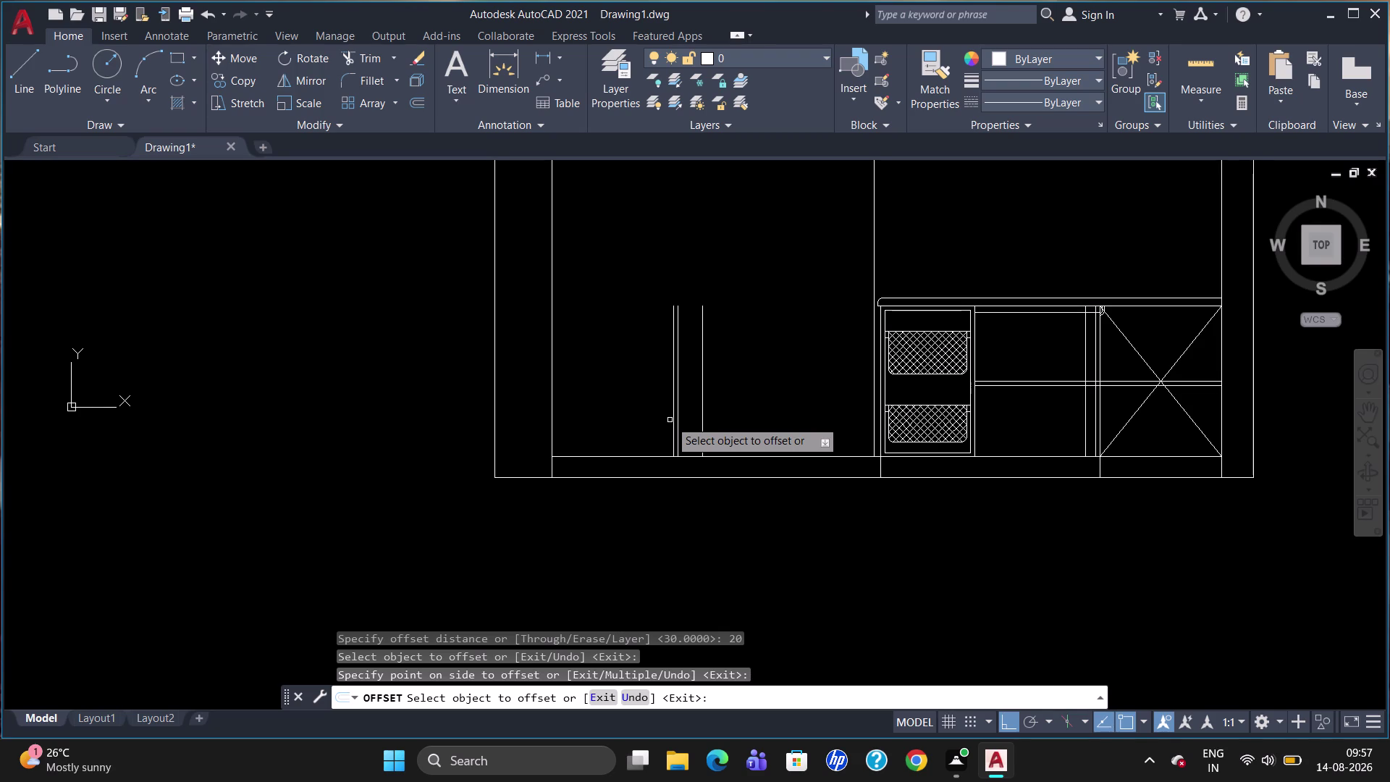
key(Escape)
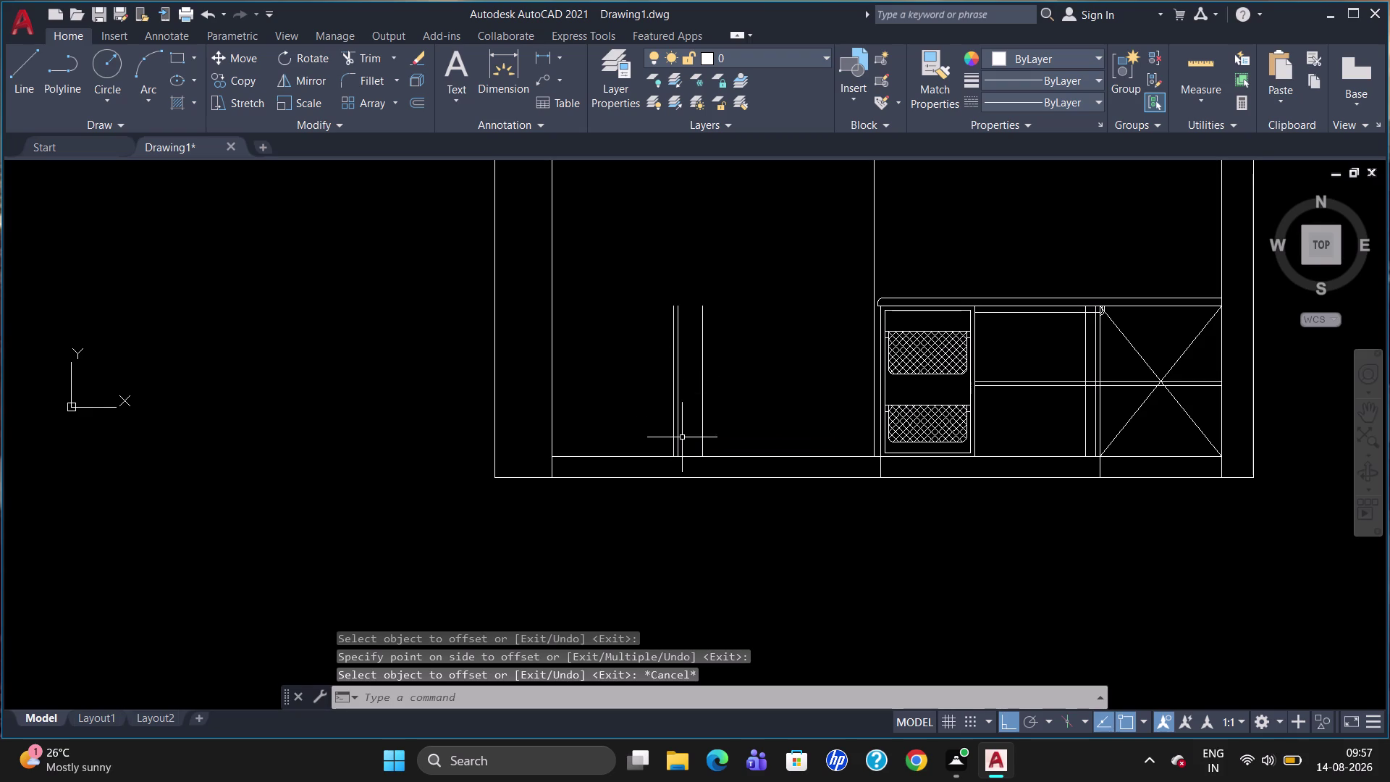
Measure the gap between vertical lines with DLI (121.97), then delete the dimension.
scroll(up, 3)
text(D)
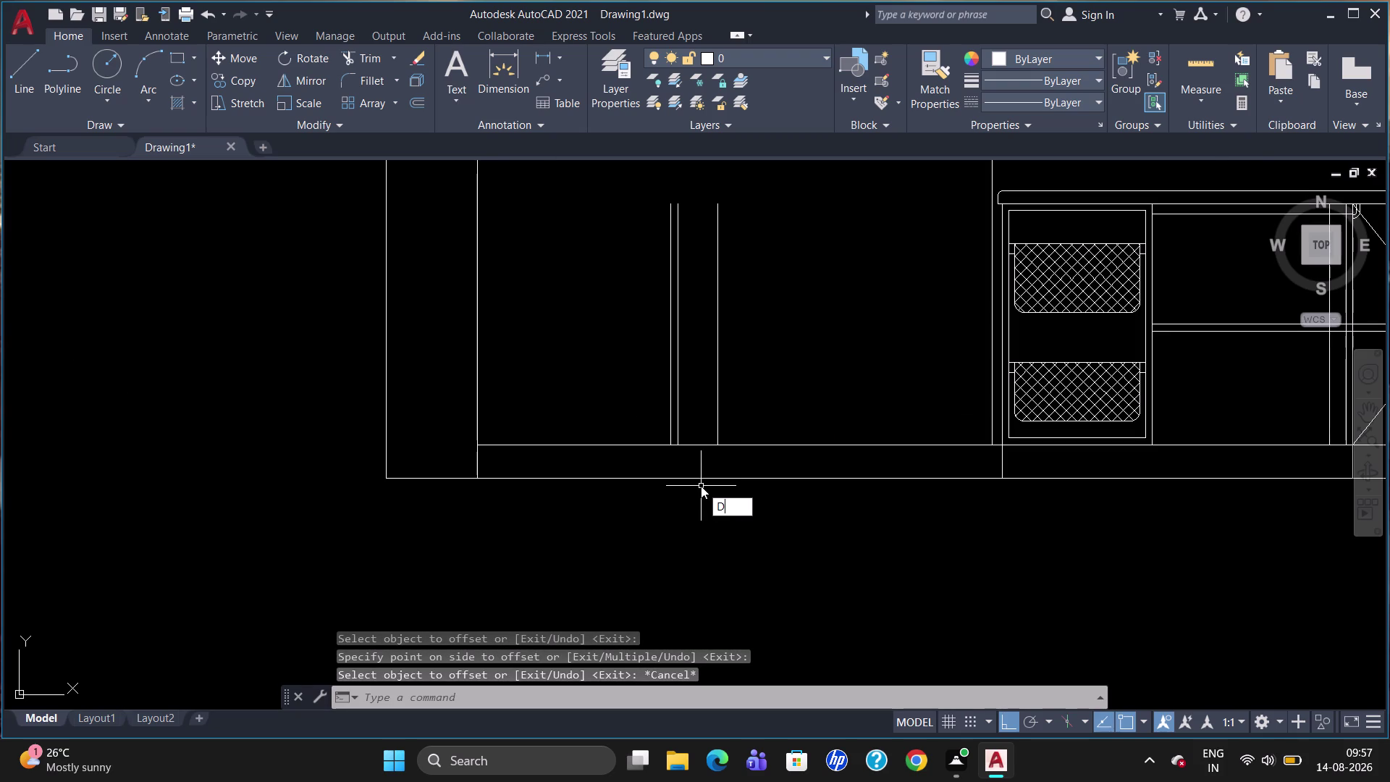
text(LI)
key(Return)
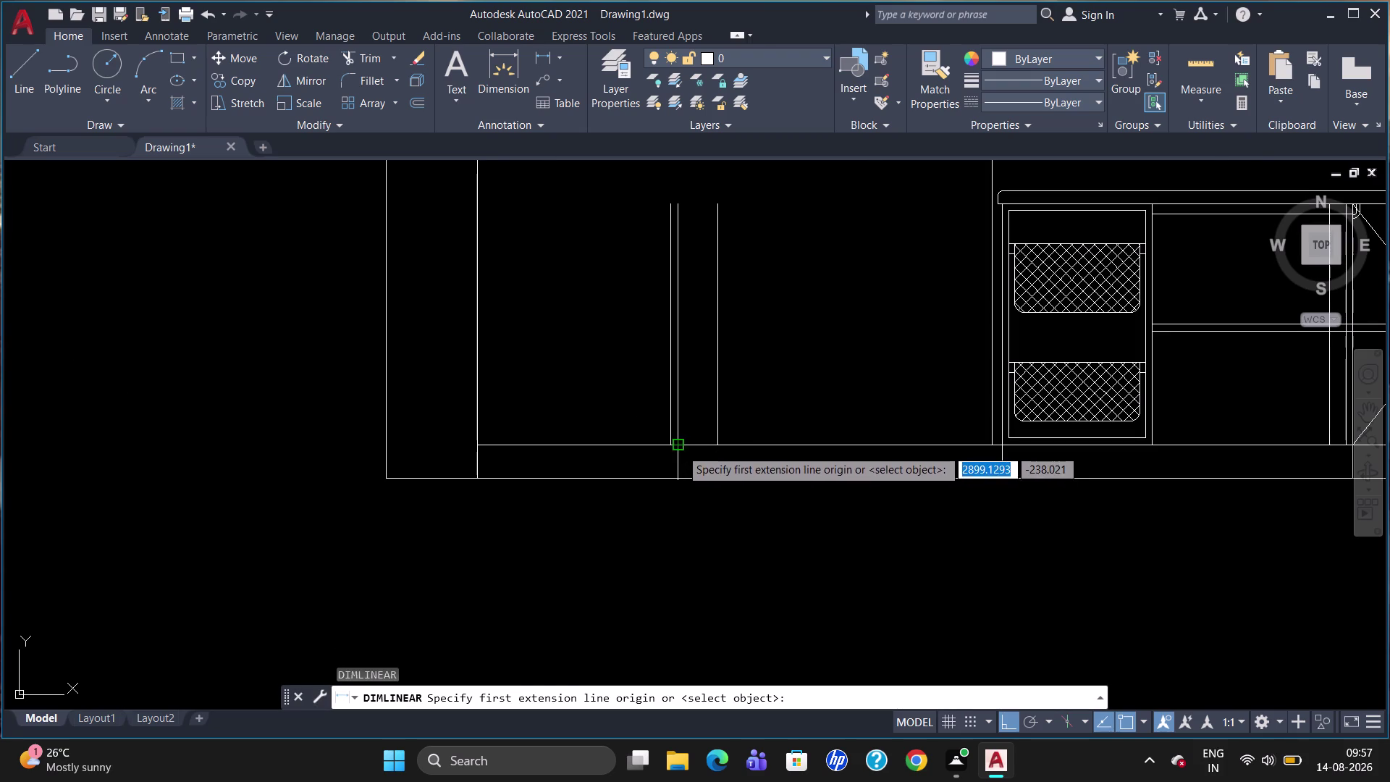
click(681, 449)
click(718, 445)
click(718, 467)
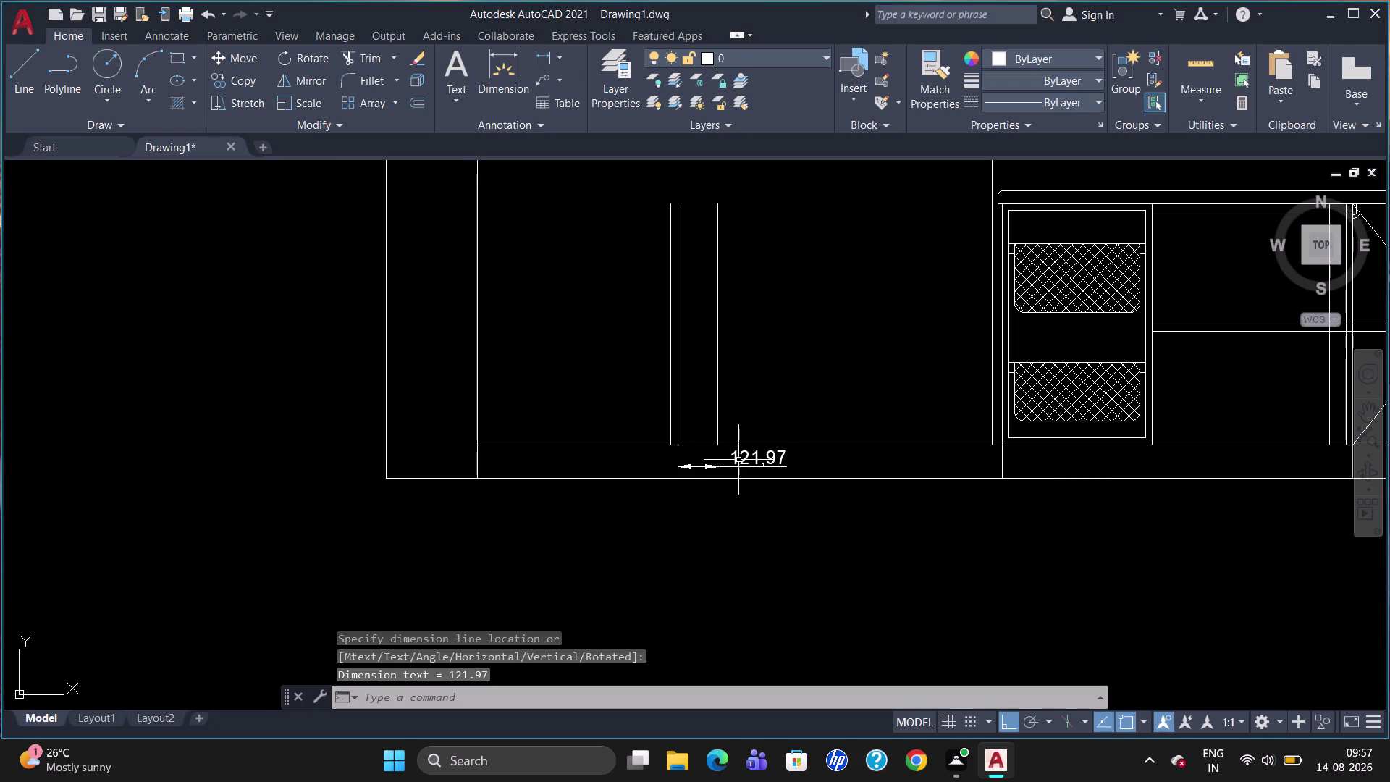
click(740, 459)
key(Delete)
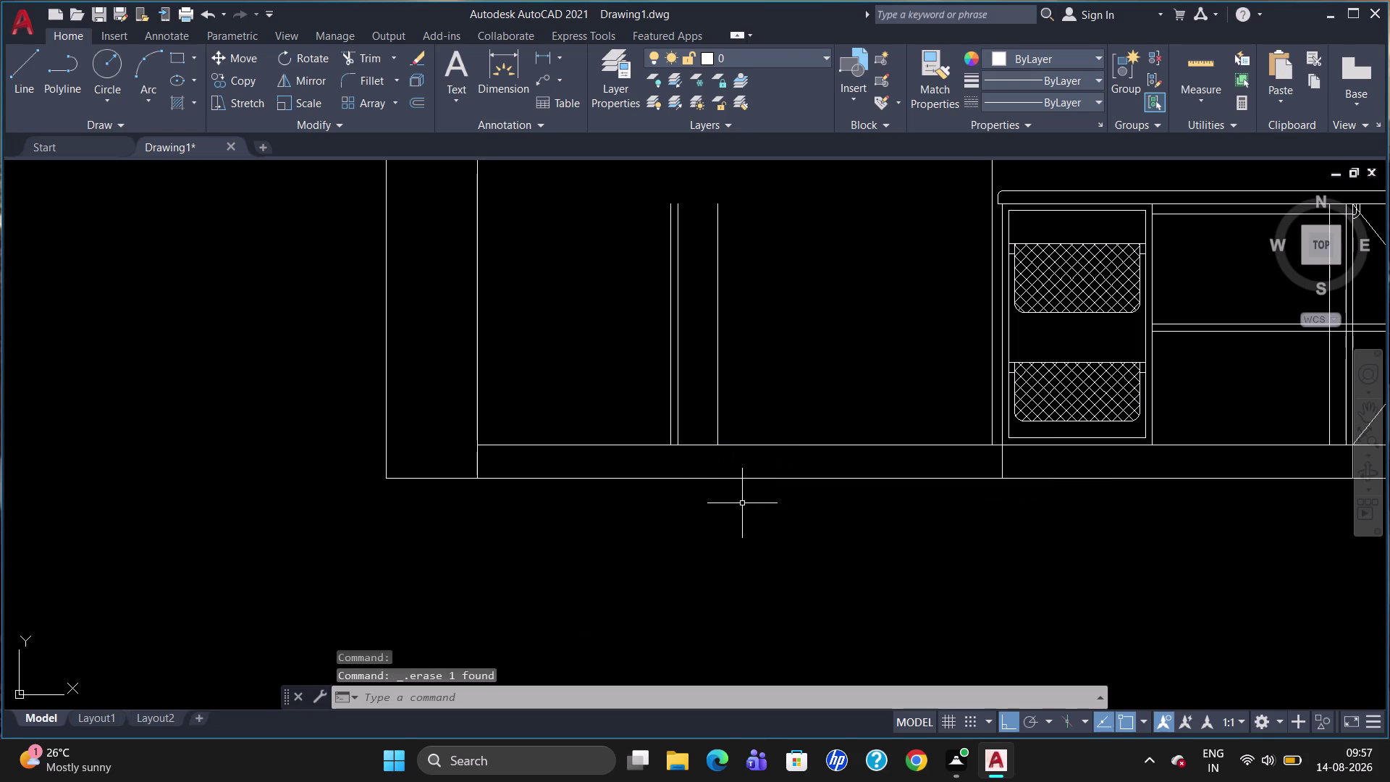
Erase the three vertical lines inside the left cabinet.
click(668, 381)
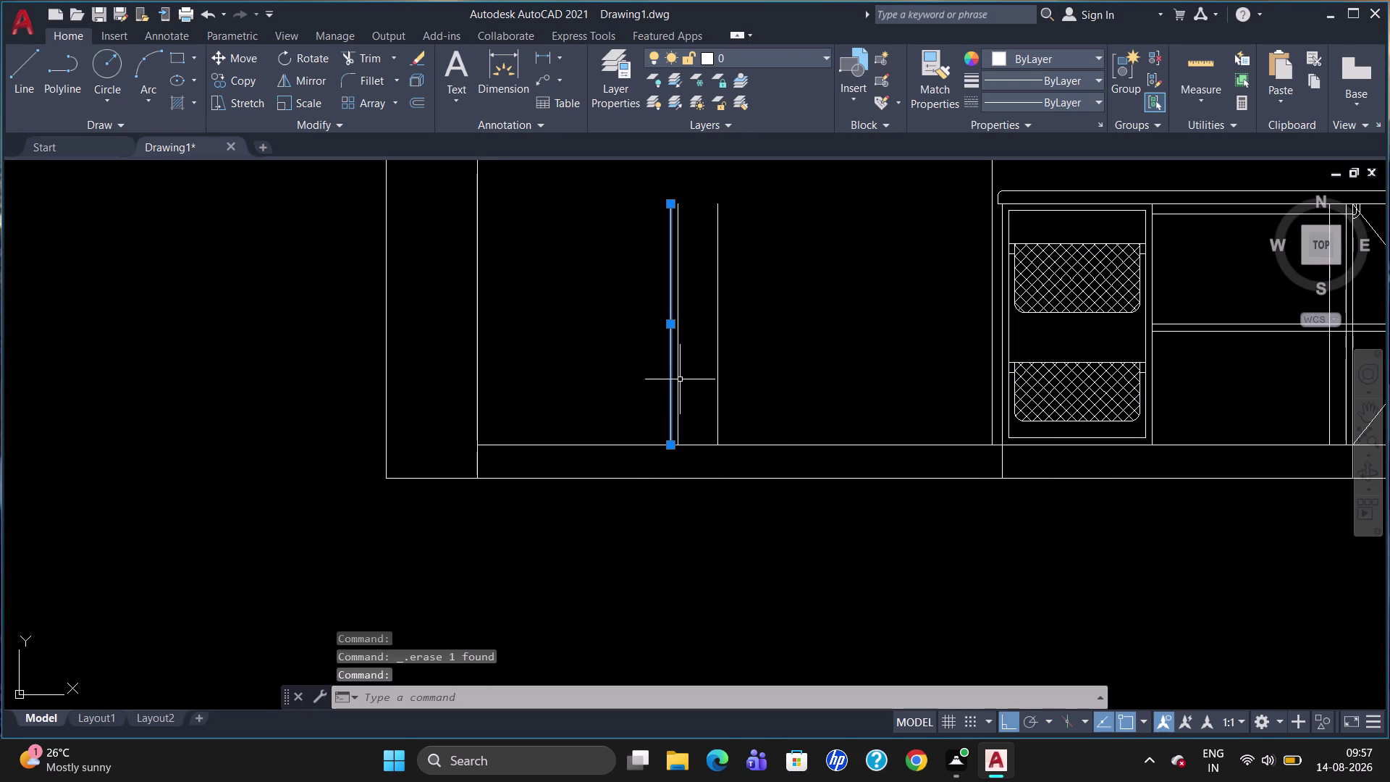
click(678, 380)
click(717, 381)
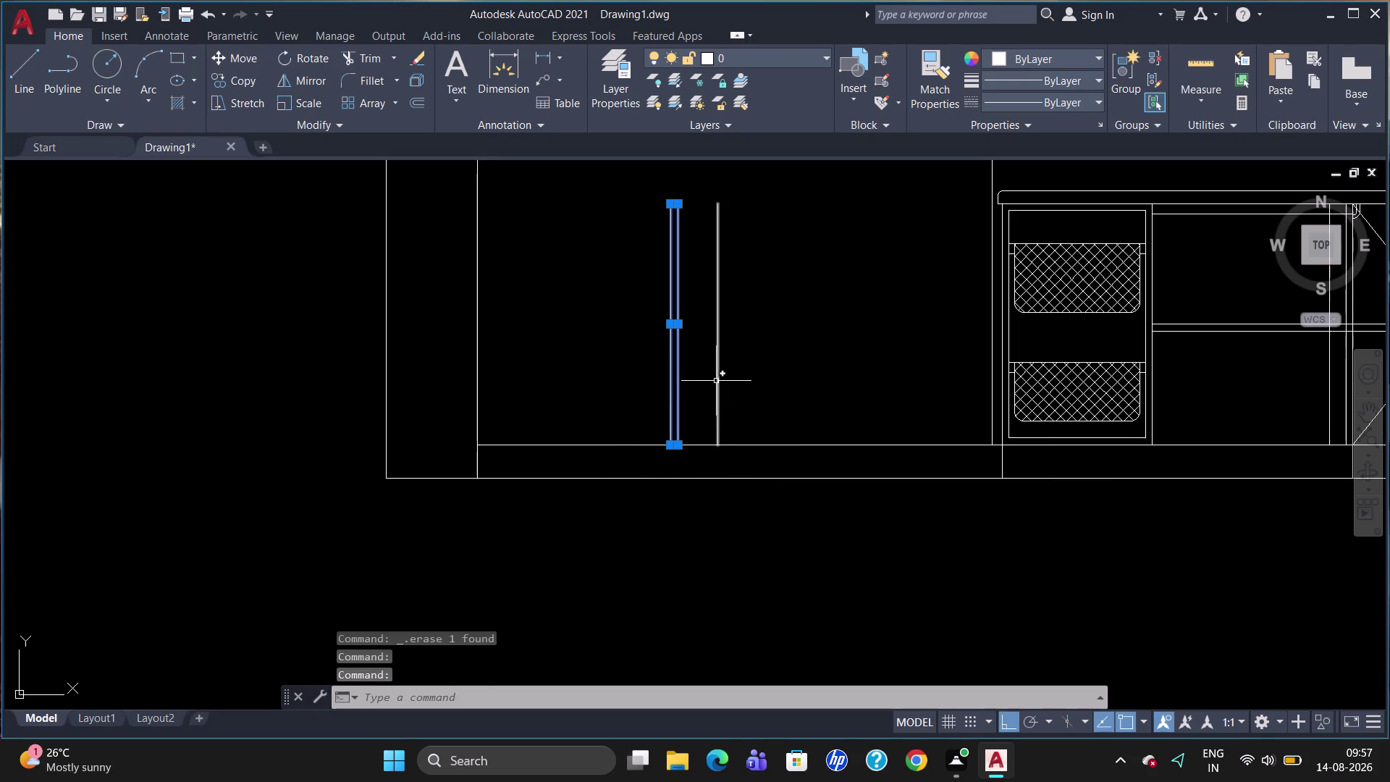
key(Delete)
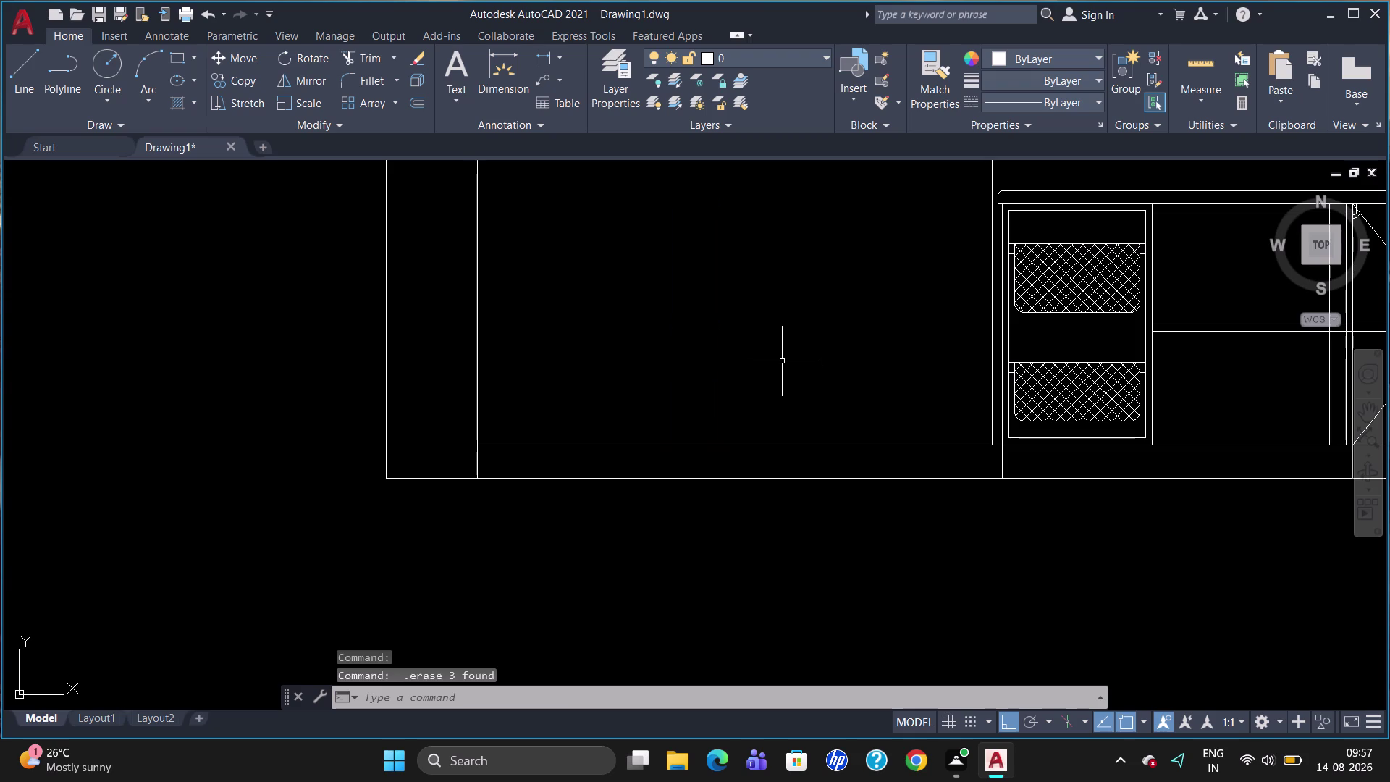
key(o)
key(Return)
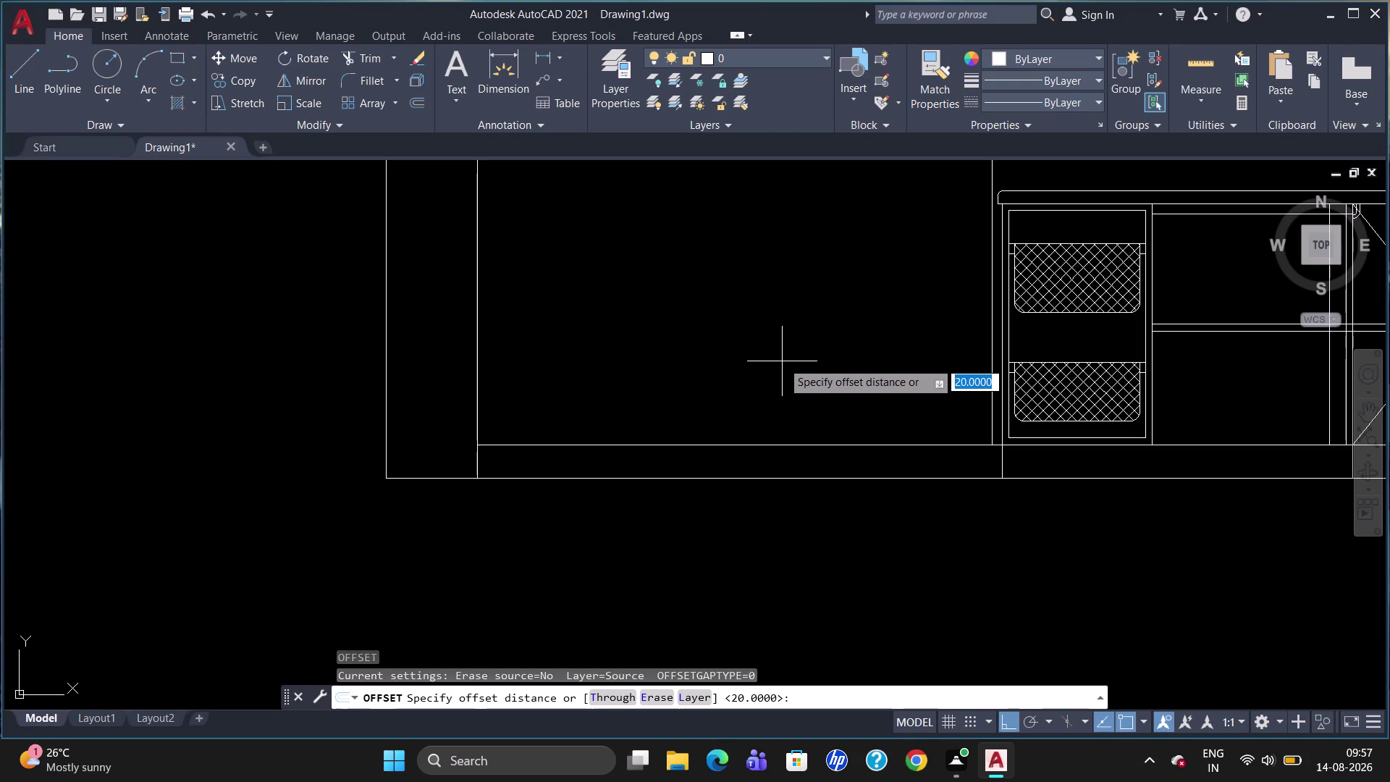
Offset the cabinet edge 820 units inward to create a new vertical line.
key(8)
text(20)
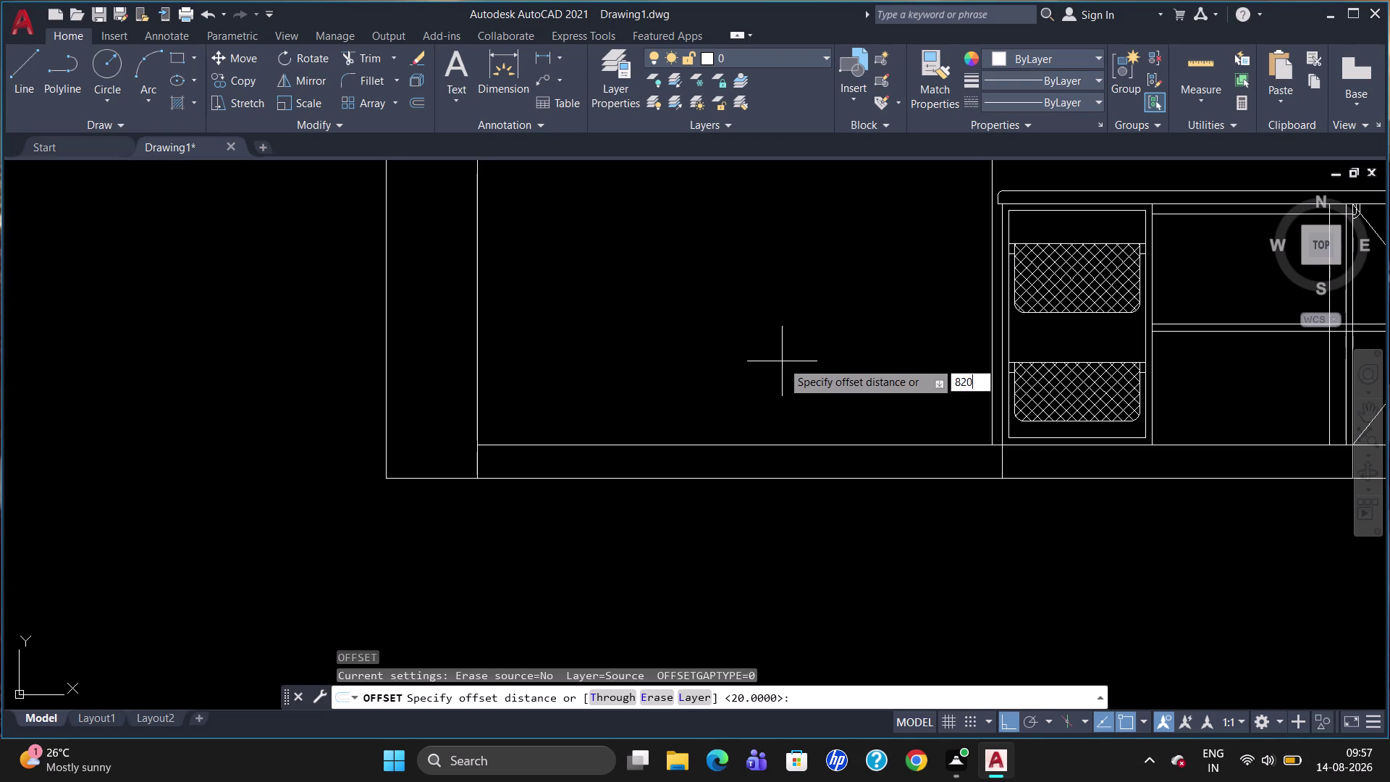
key(Return)
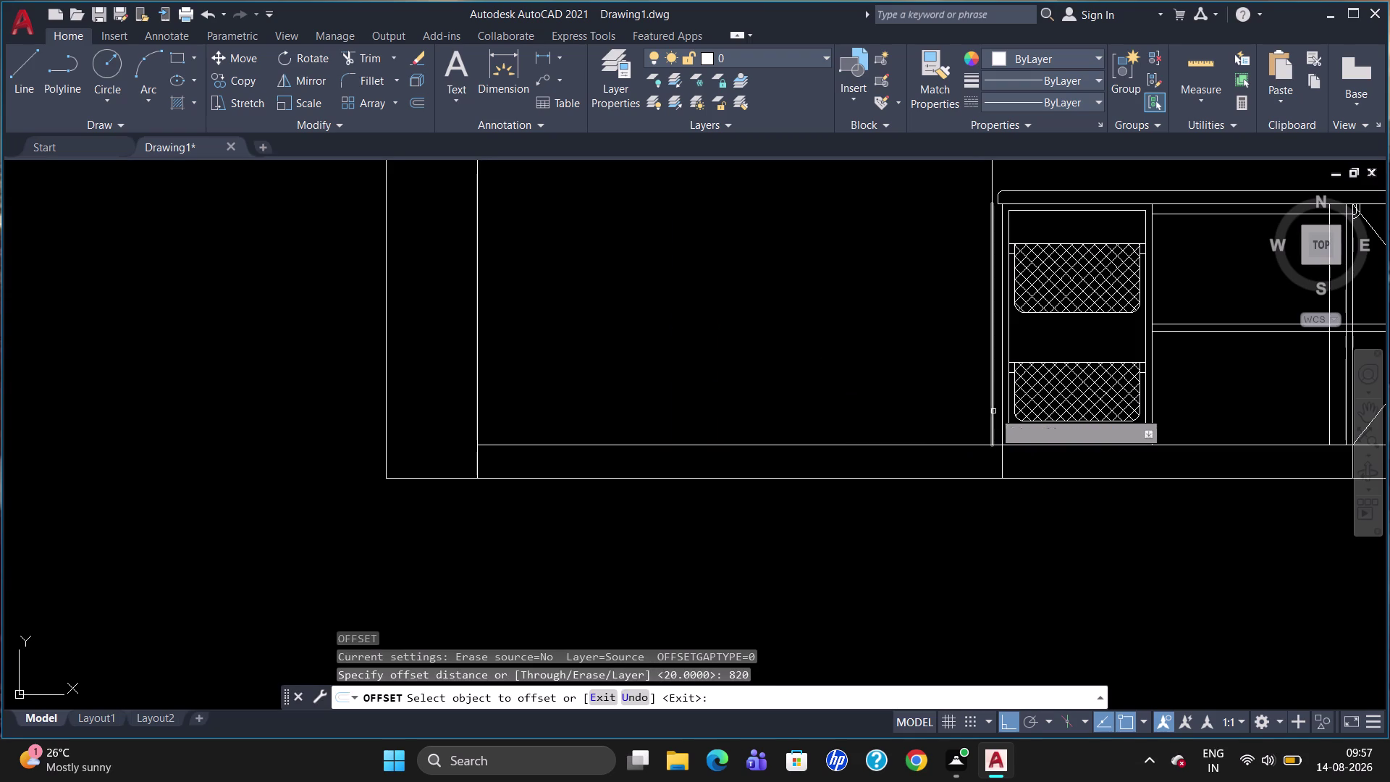
click(994, 412)
click(924, 422)
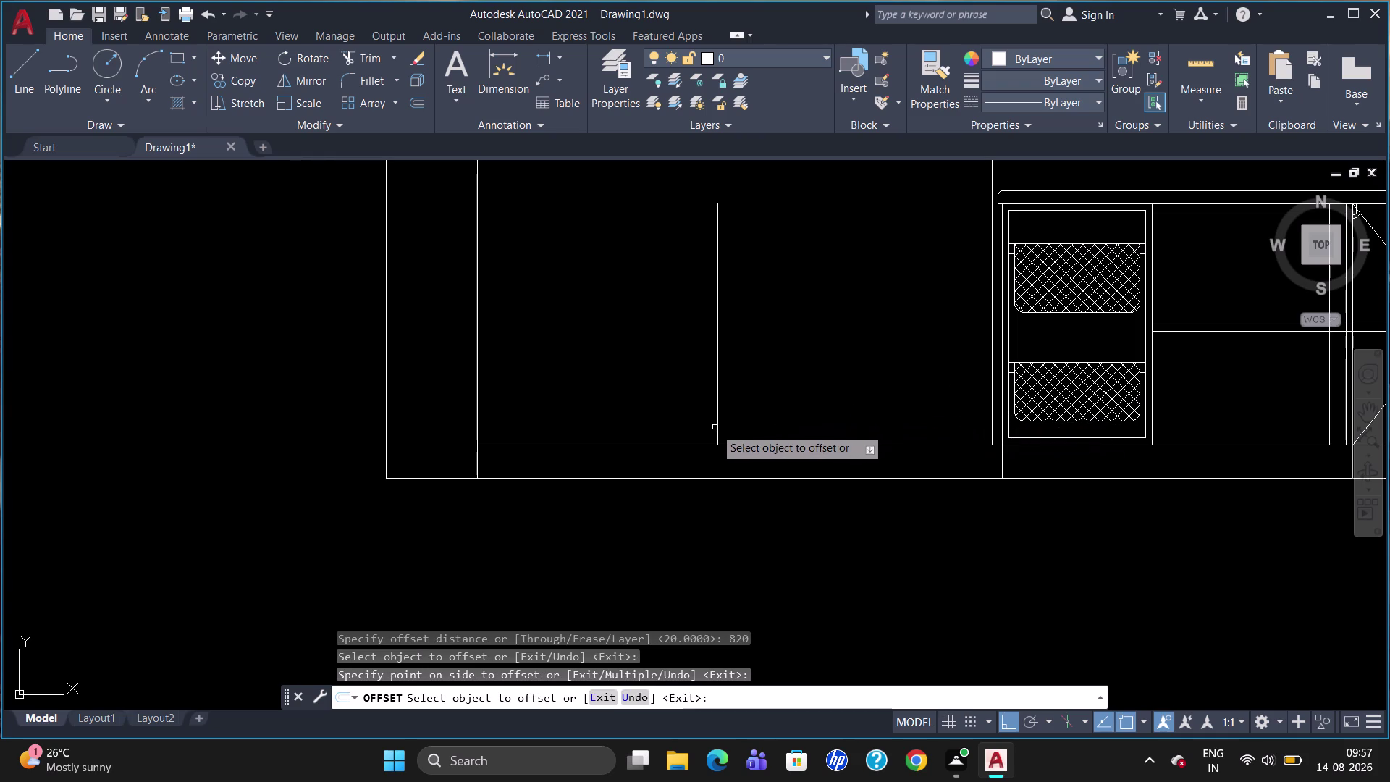
Offset the new line 120 units left, then that copy 20 units left.
click(721, 420)
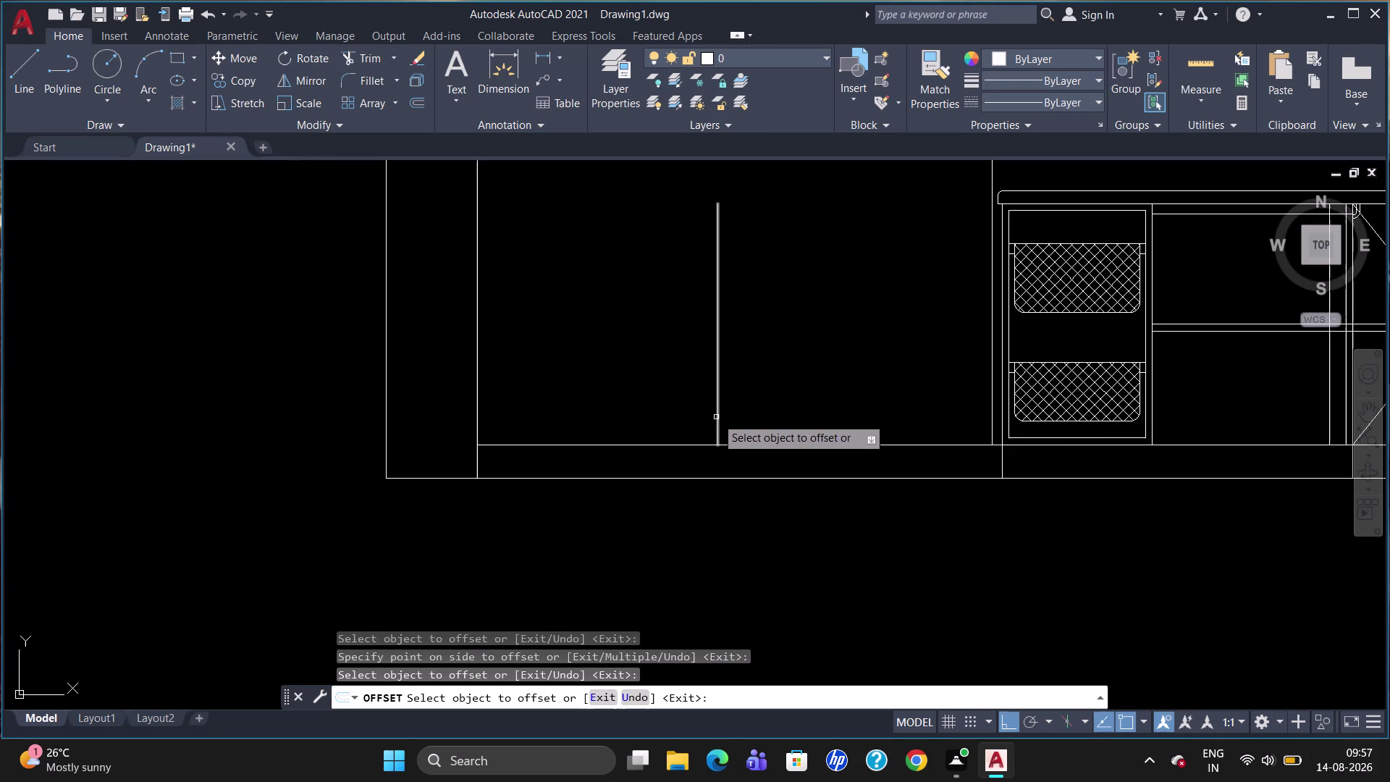
click(718, 417)
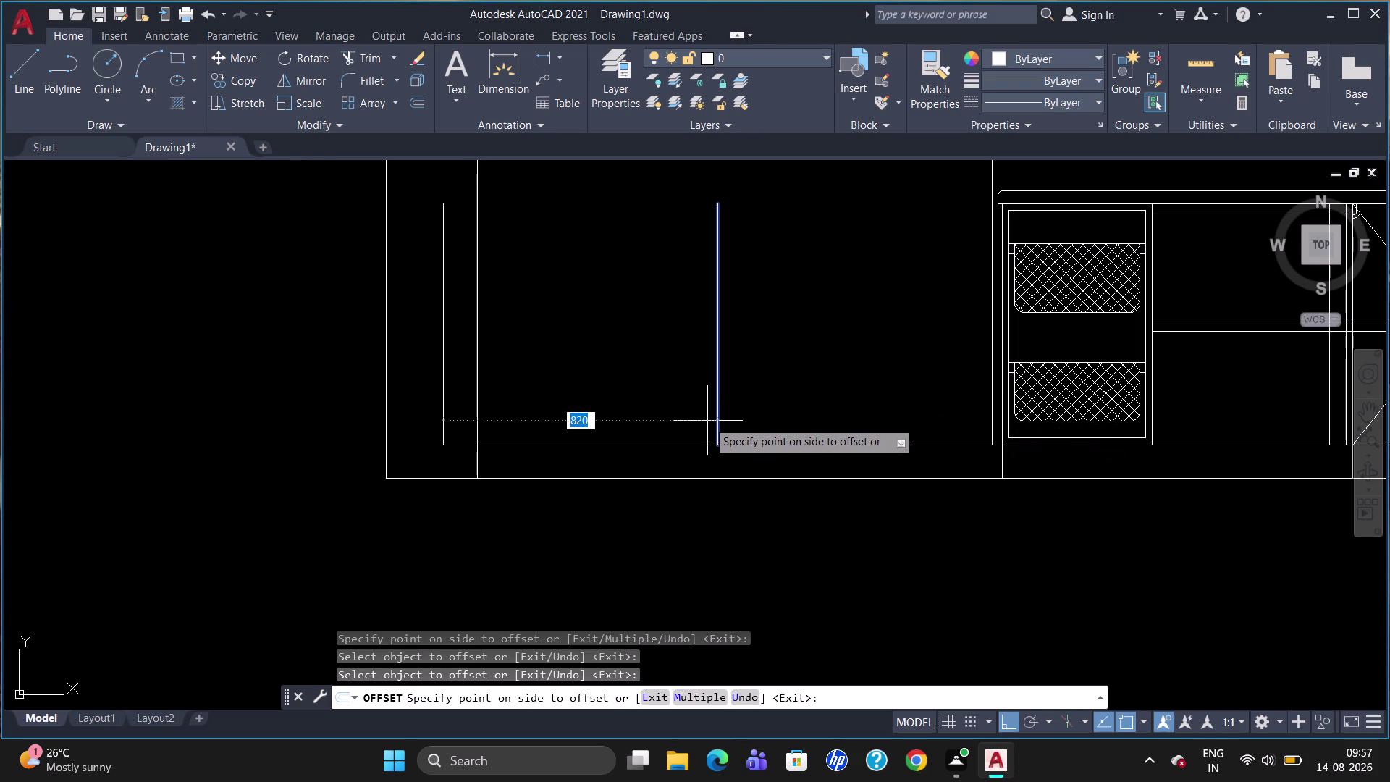
text(12)
text(0)
key(Return)
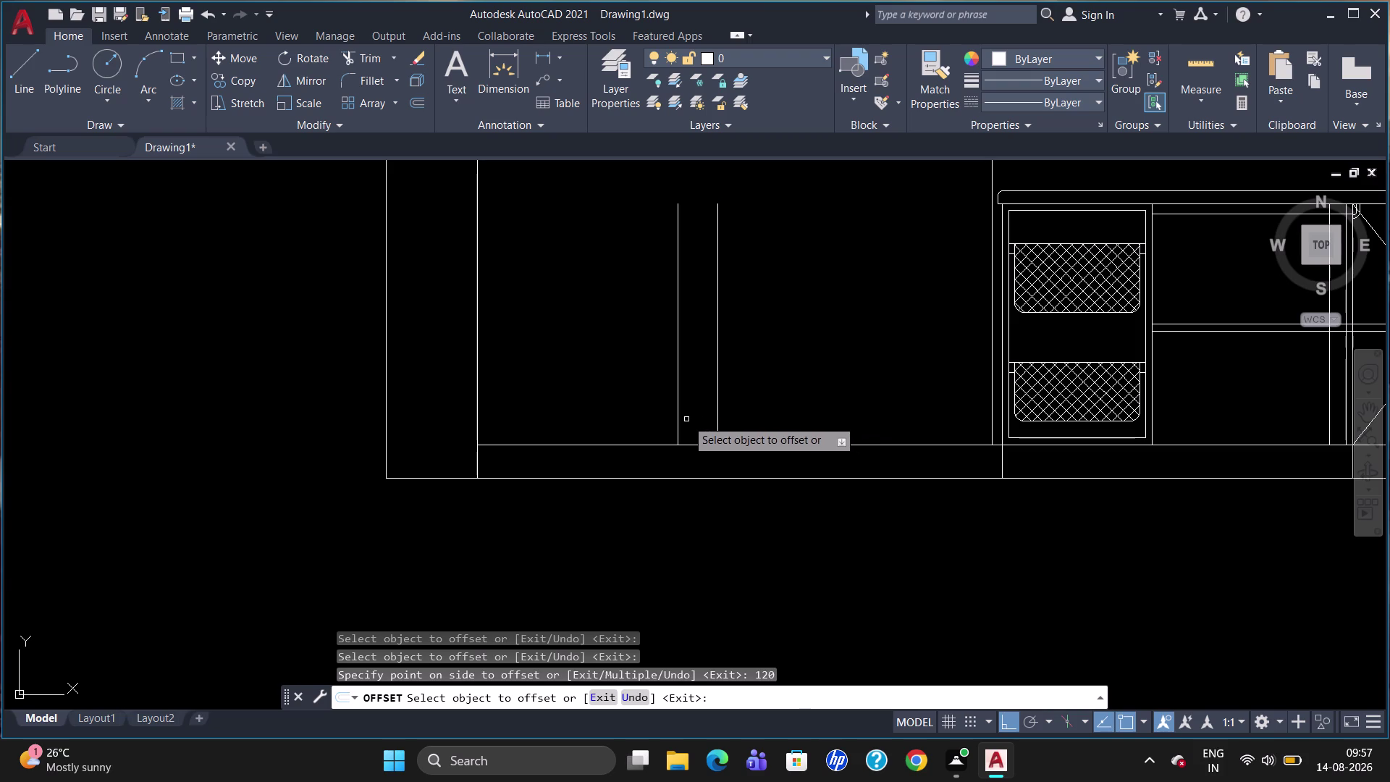
click(675, 419)
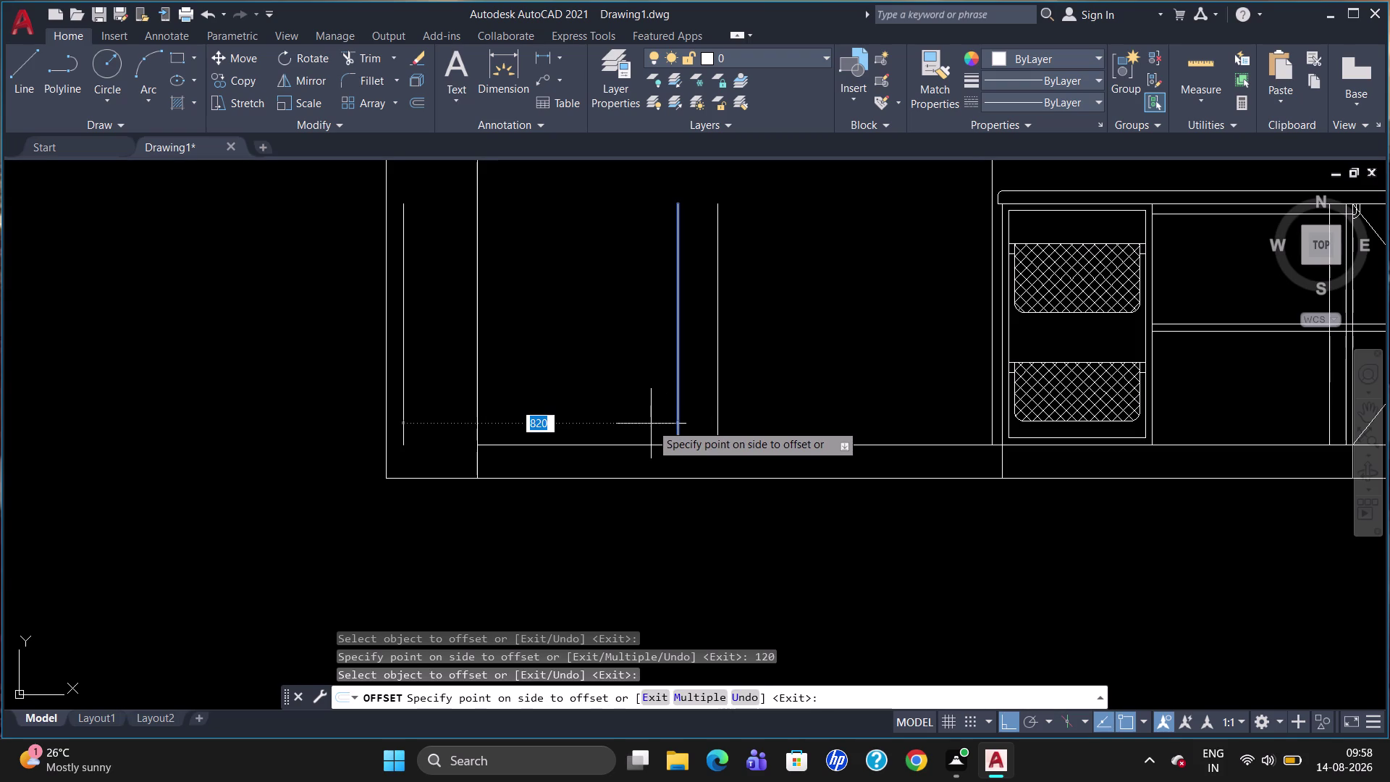
text(20)
key(Return)
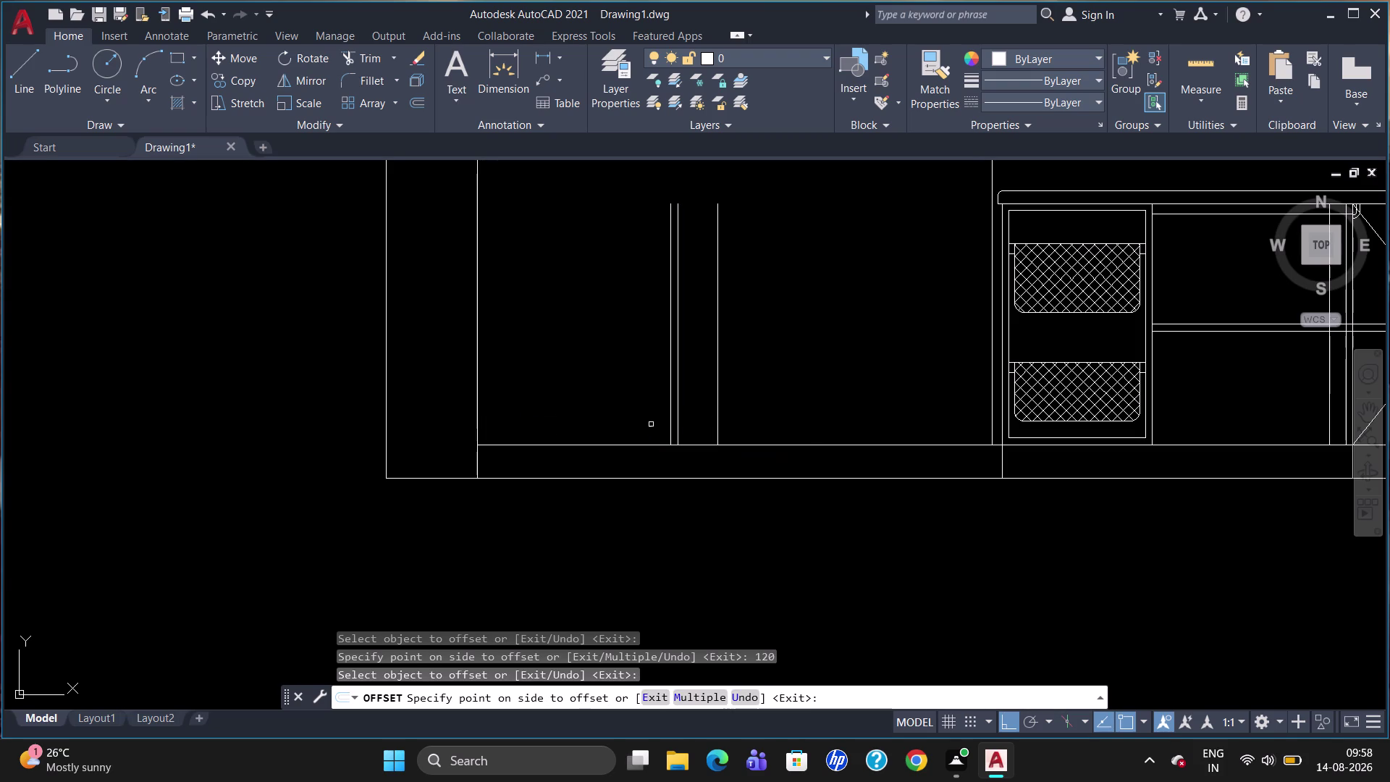
Offset the thin panel's left line 600 units further left for the far-left edge.
click(672, 394)
text(6)
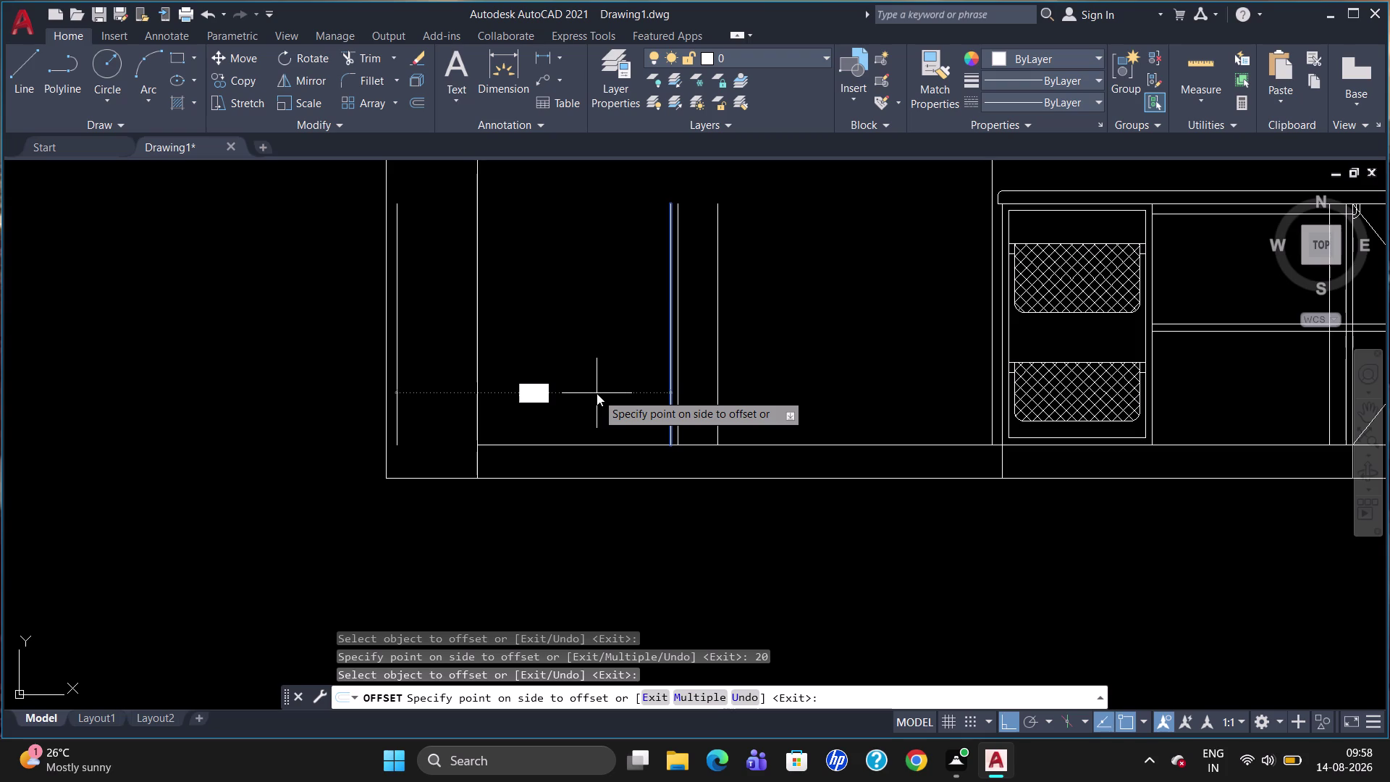
text(00)
key(Return)
key(Escape)
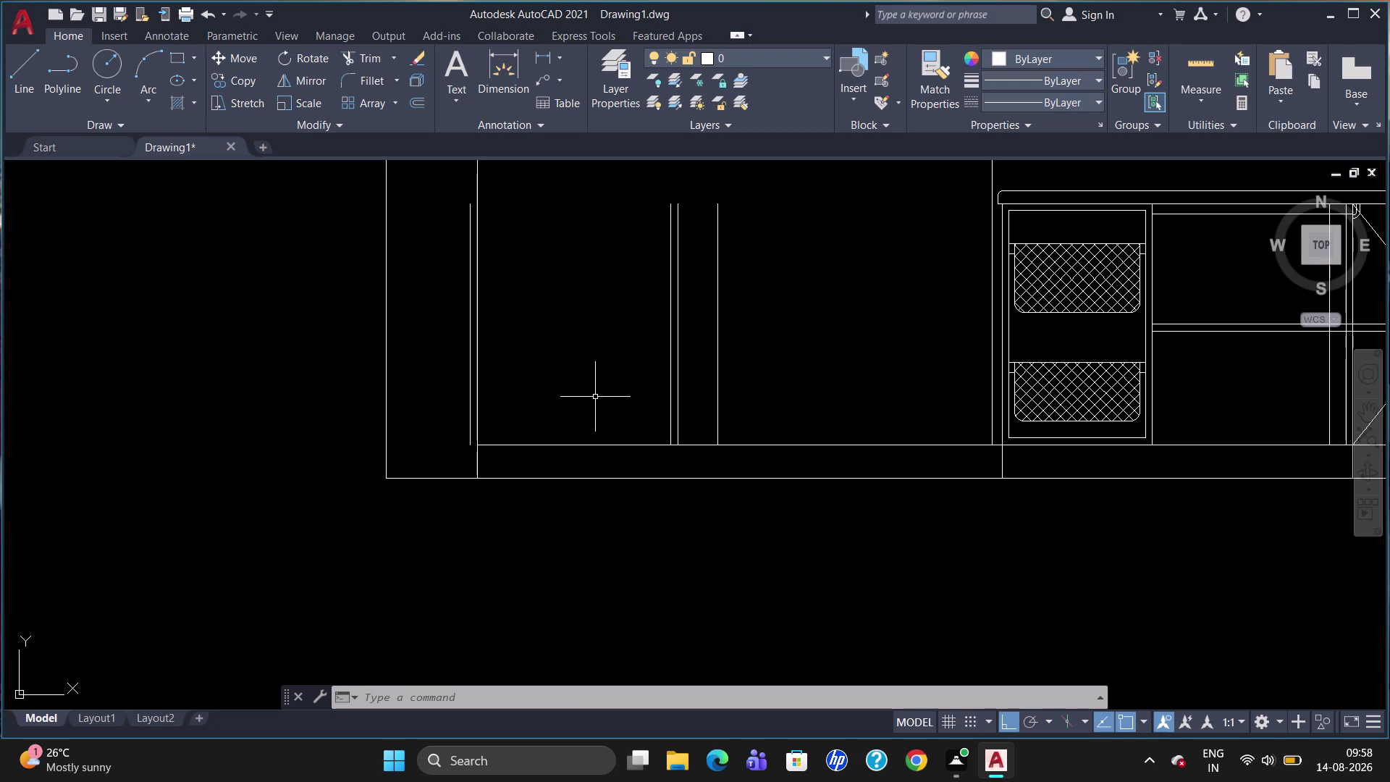
Draw a short line between the thin panel's two top endpoints to cap it.
key(l)
key(Return)
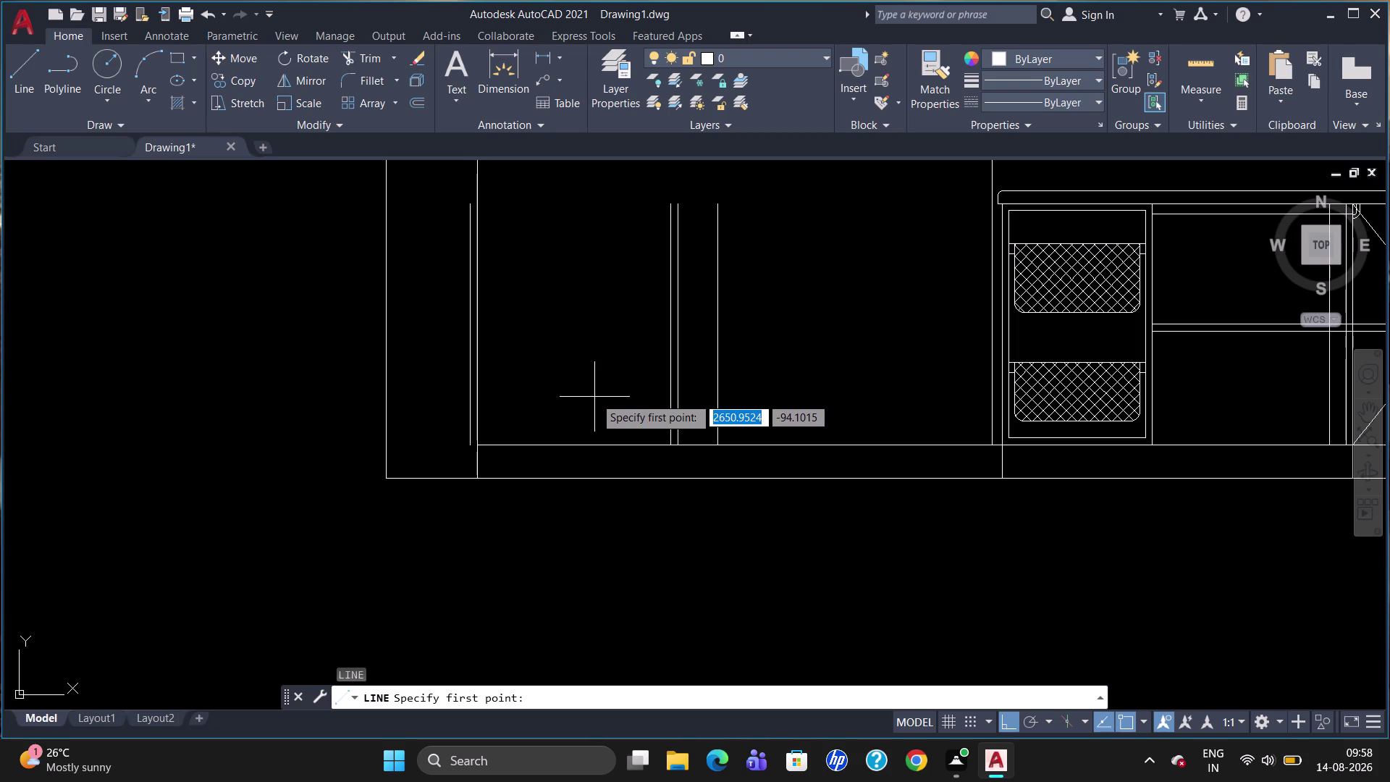
key(Escape)
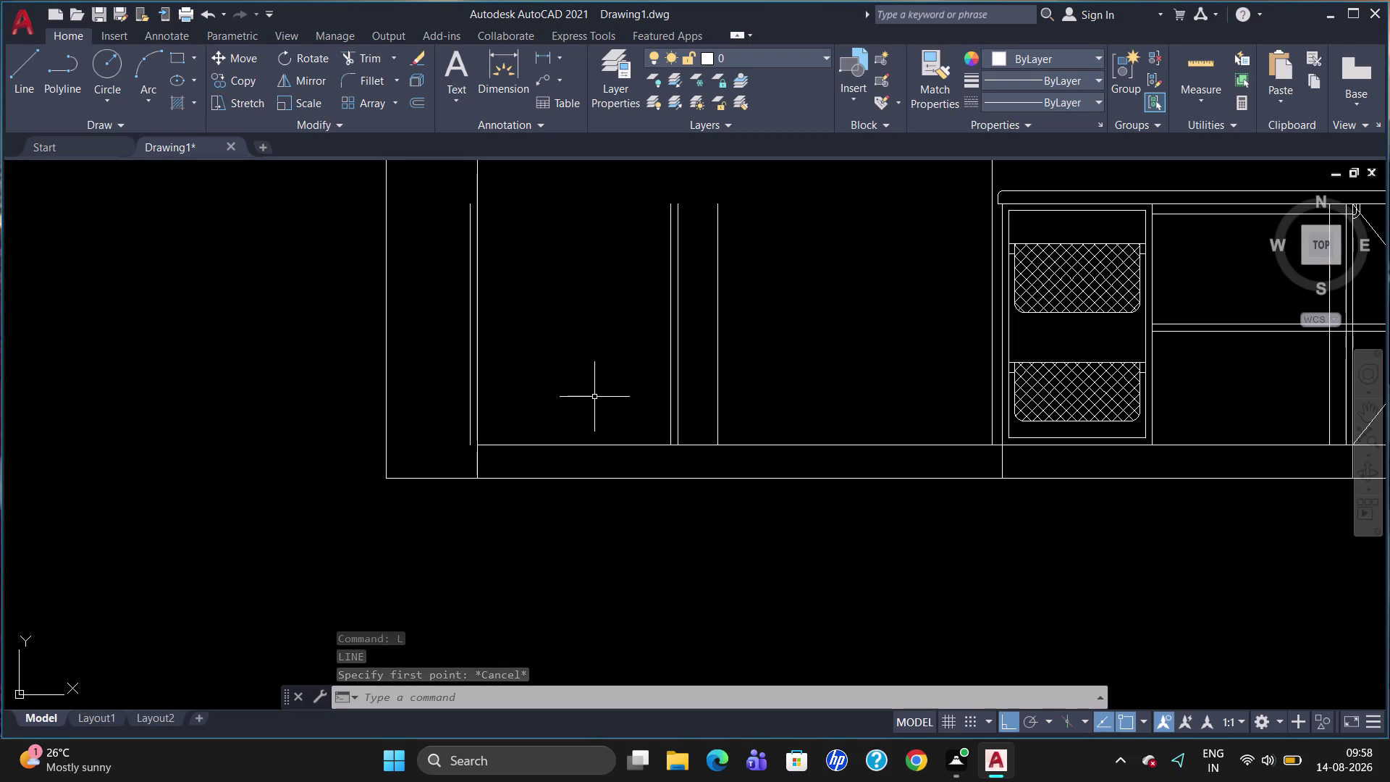
key(l)
key(Return)
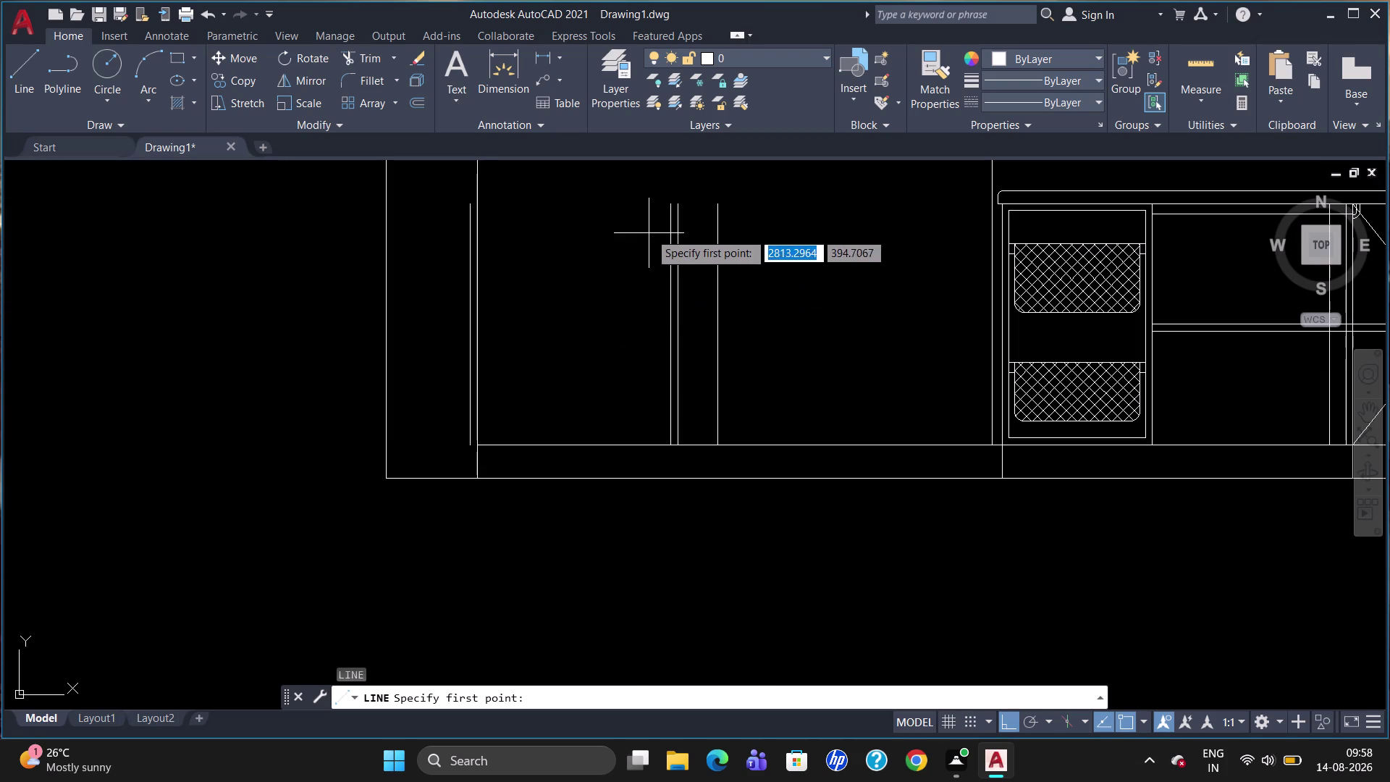
click(670, 207)
click(678, 211)
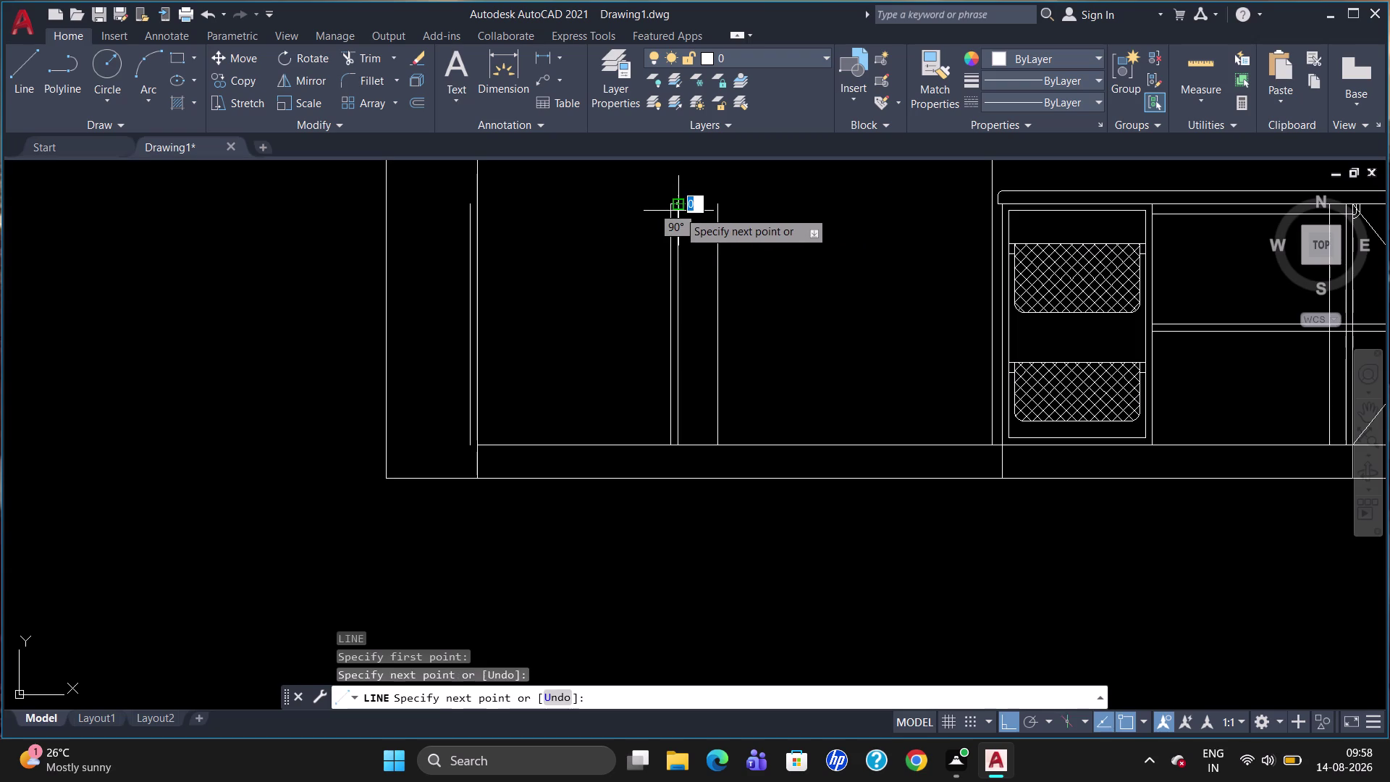
key(Escape)
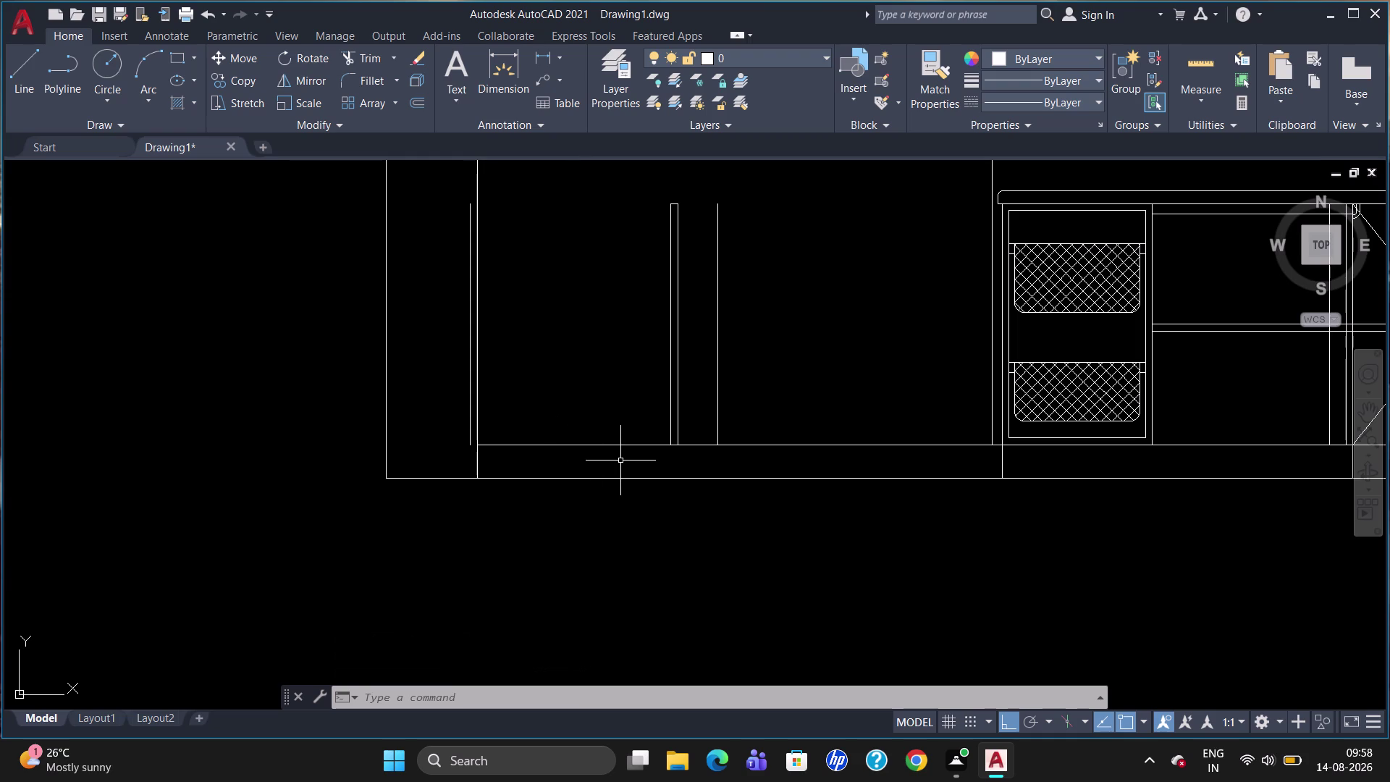
Trim the base line segments to the left and right of the thin panel.
text(TR)
key(Return)
key(Return)
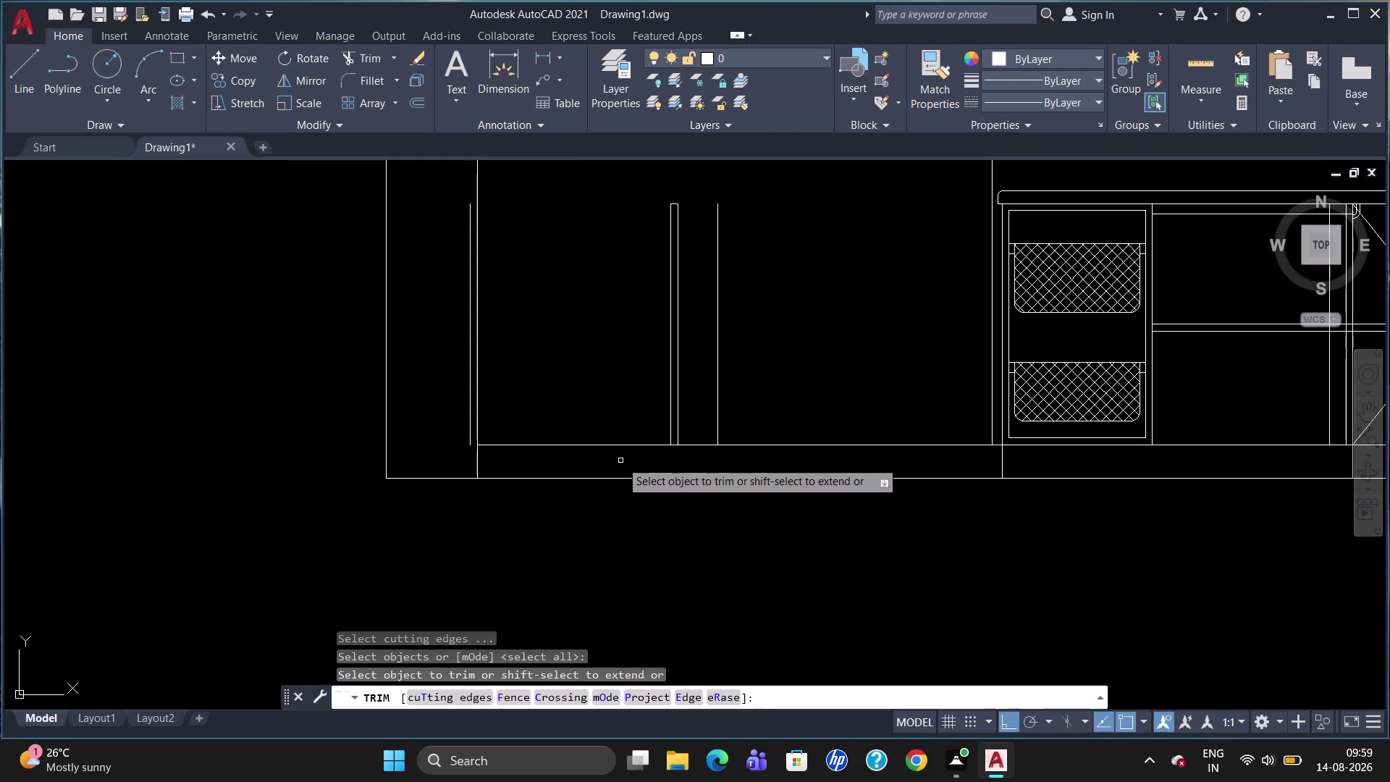
click(616, 447)
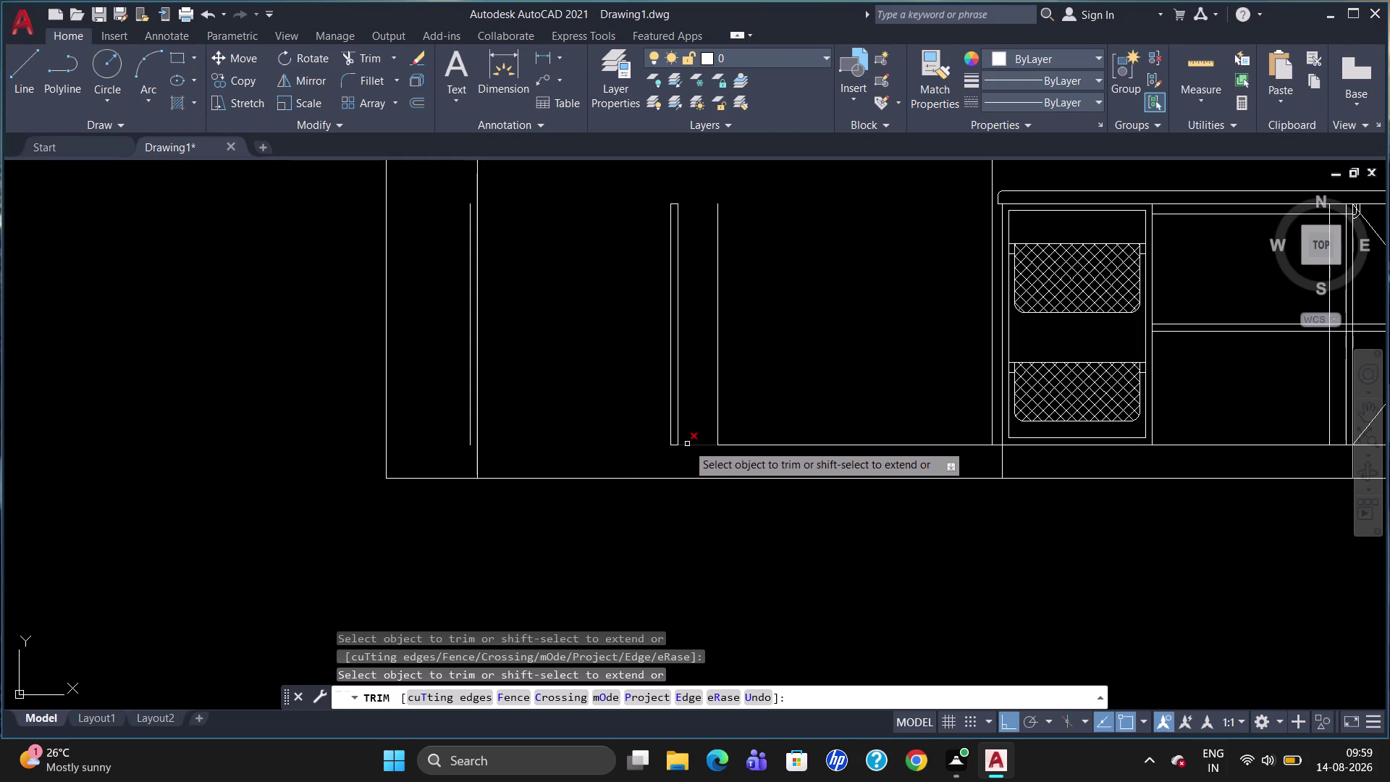
click(687, 443)
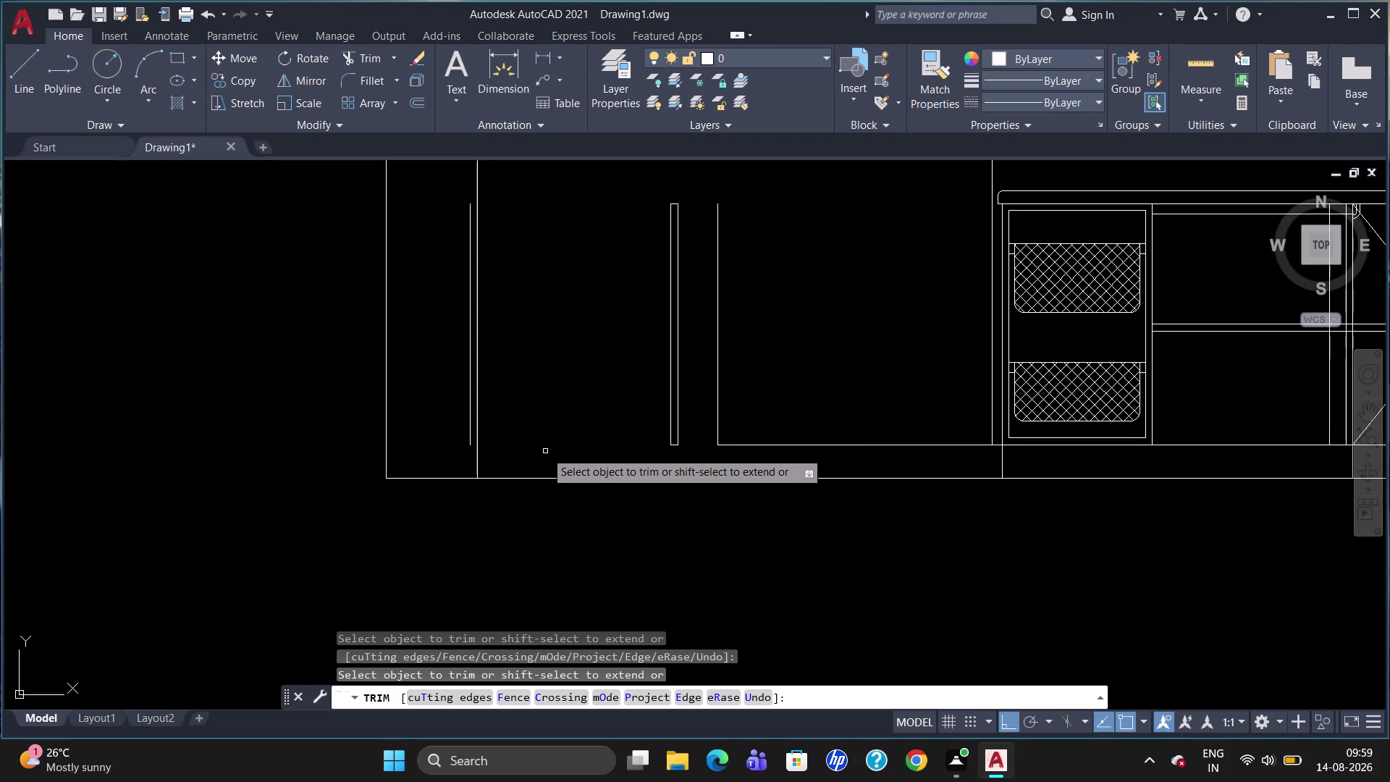
key(Escape)
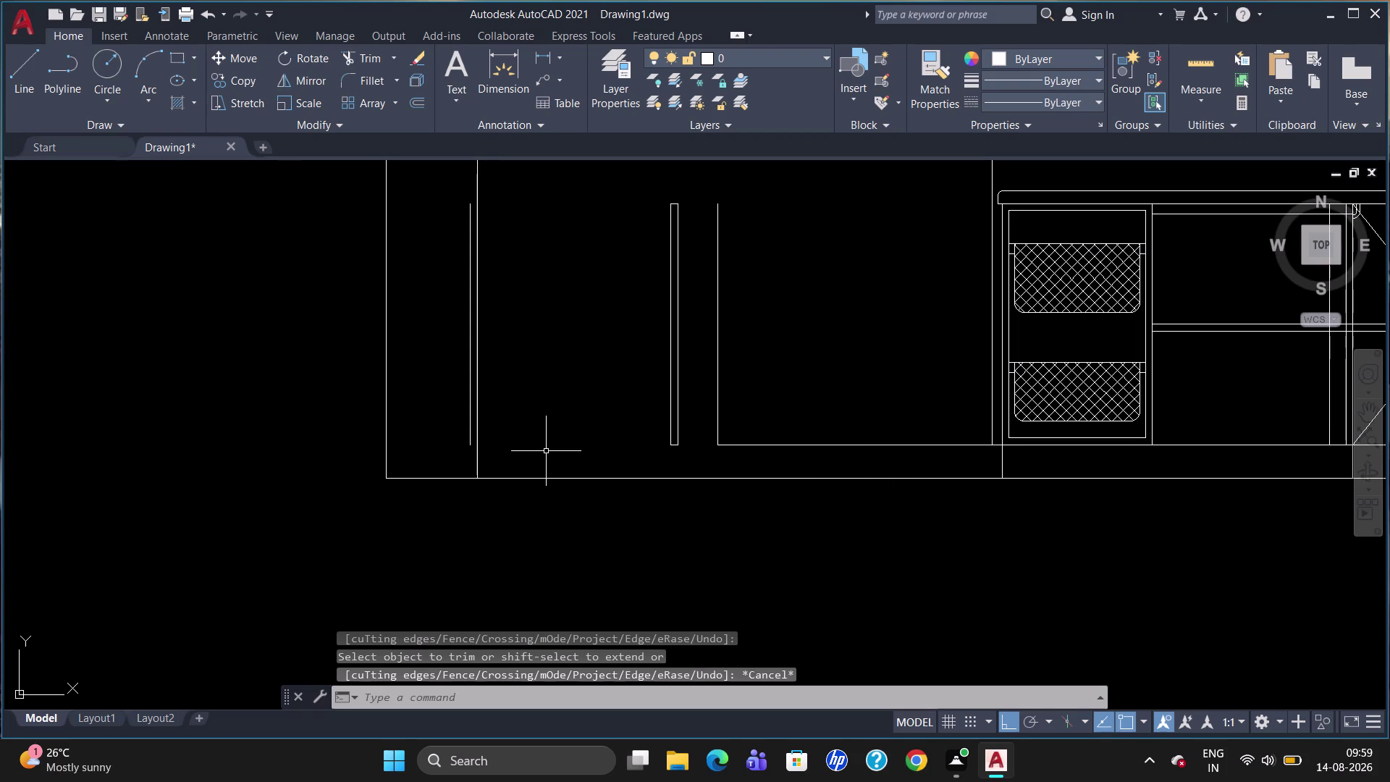
Draw the bottom edge from the far-left line's base to the panel's bottom corner.
key(l)
key(Return)
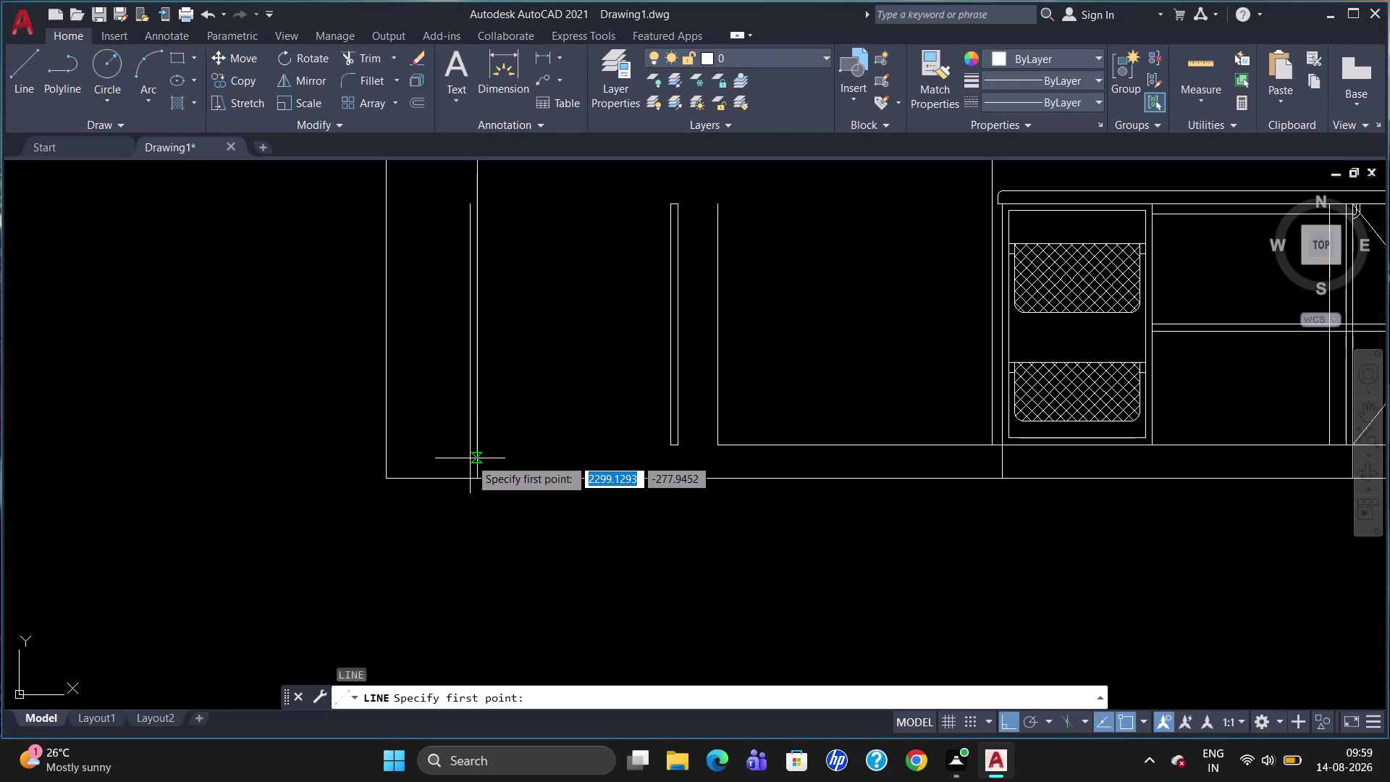
click(468, 446)
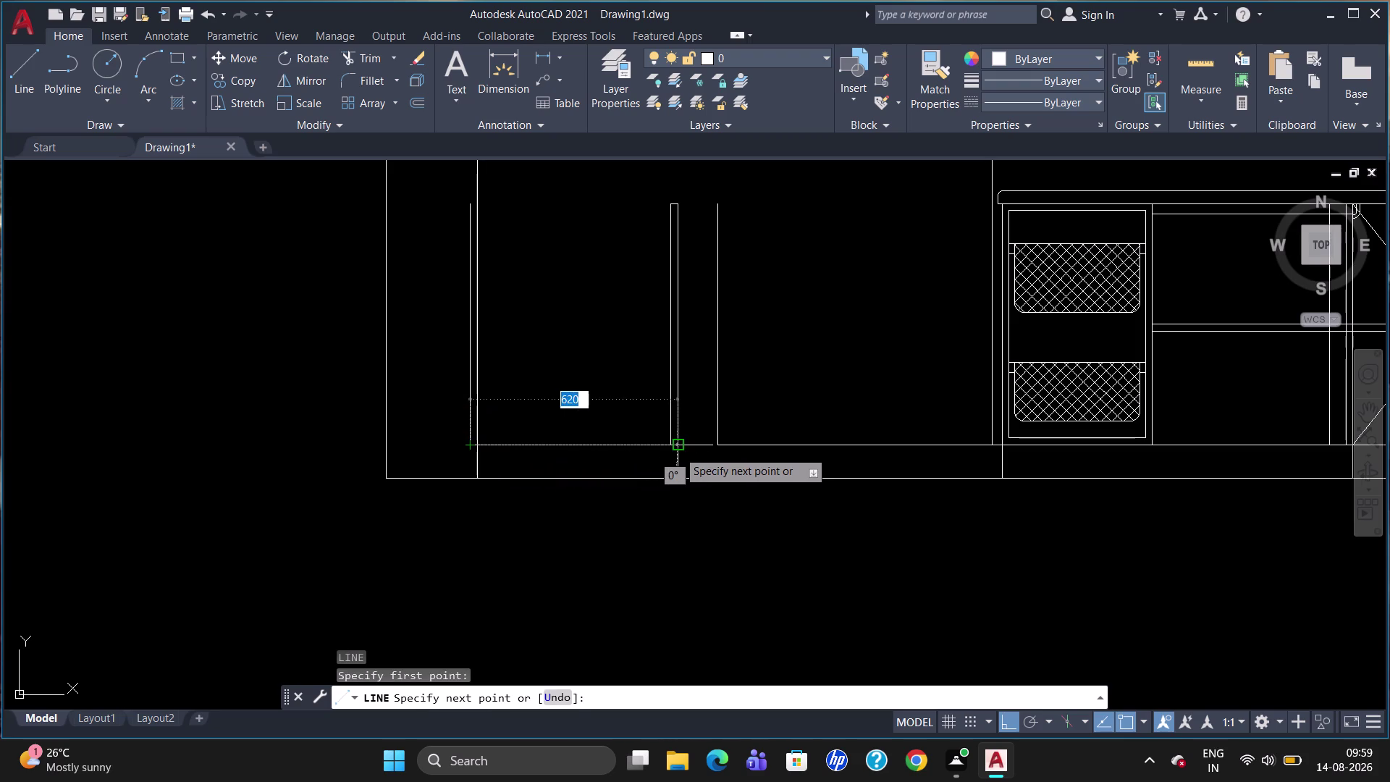
click(678, 449)
key(Escape)
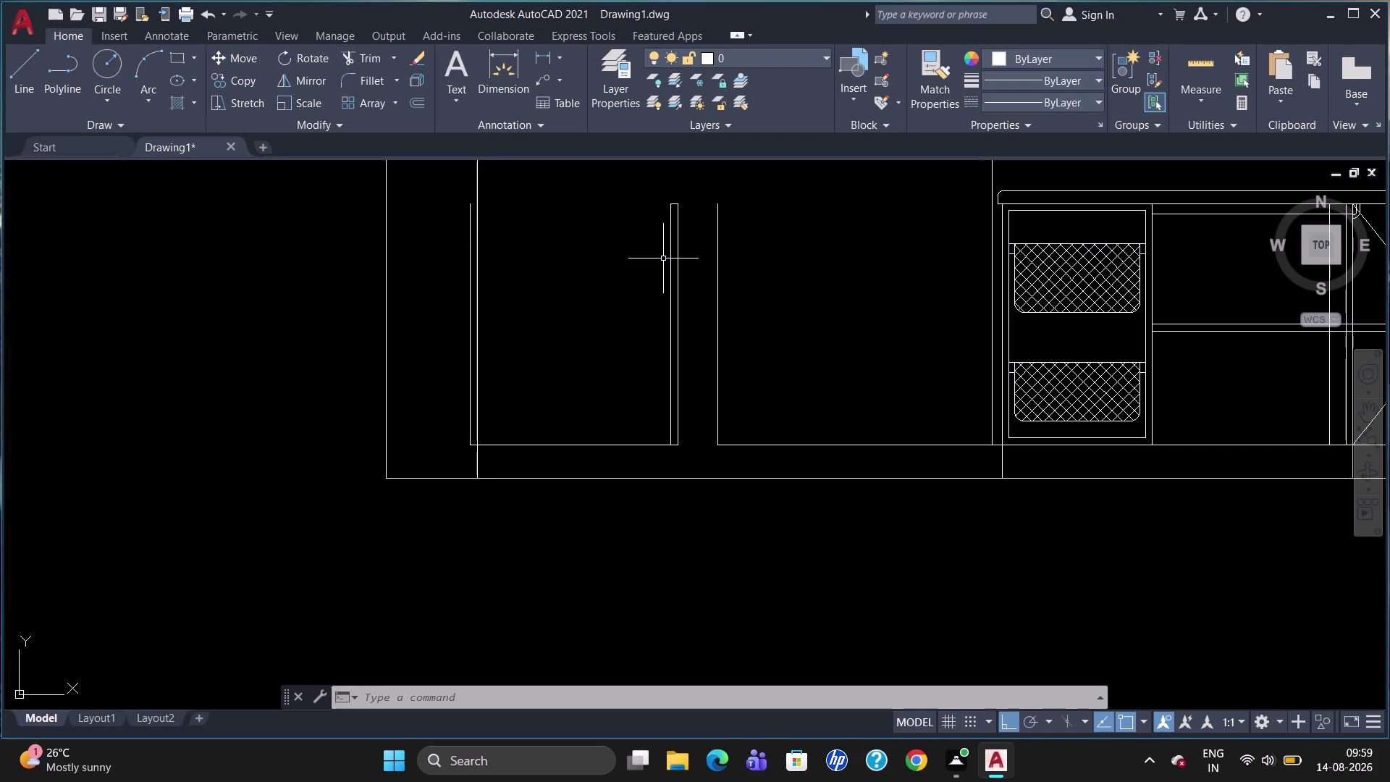
Start another line at the panel's top, then cancel it.
key(l)
key(Return)
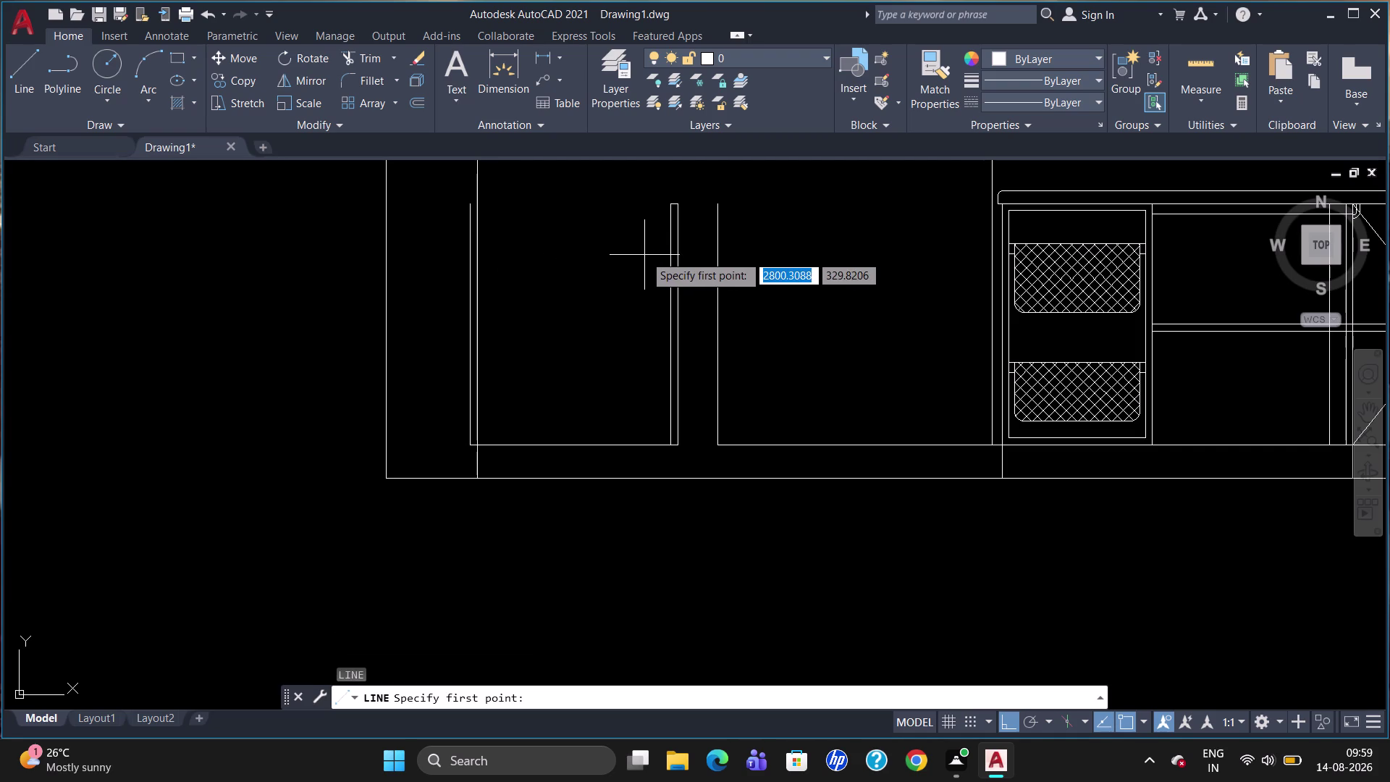
click(668, 209)
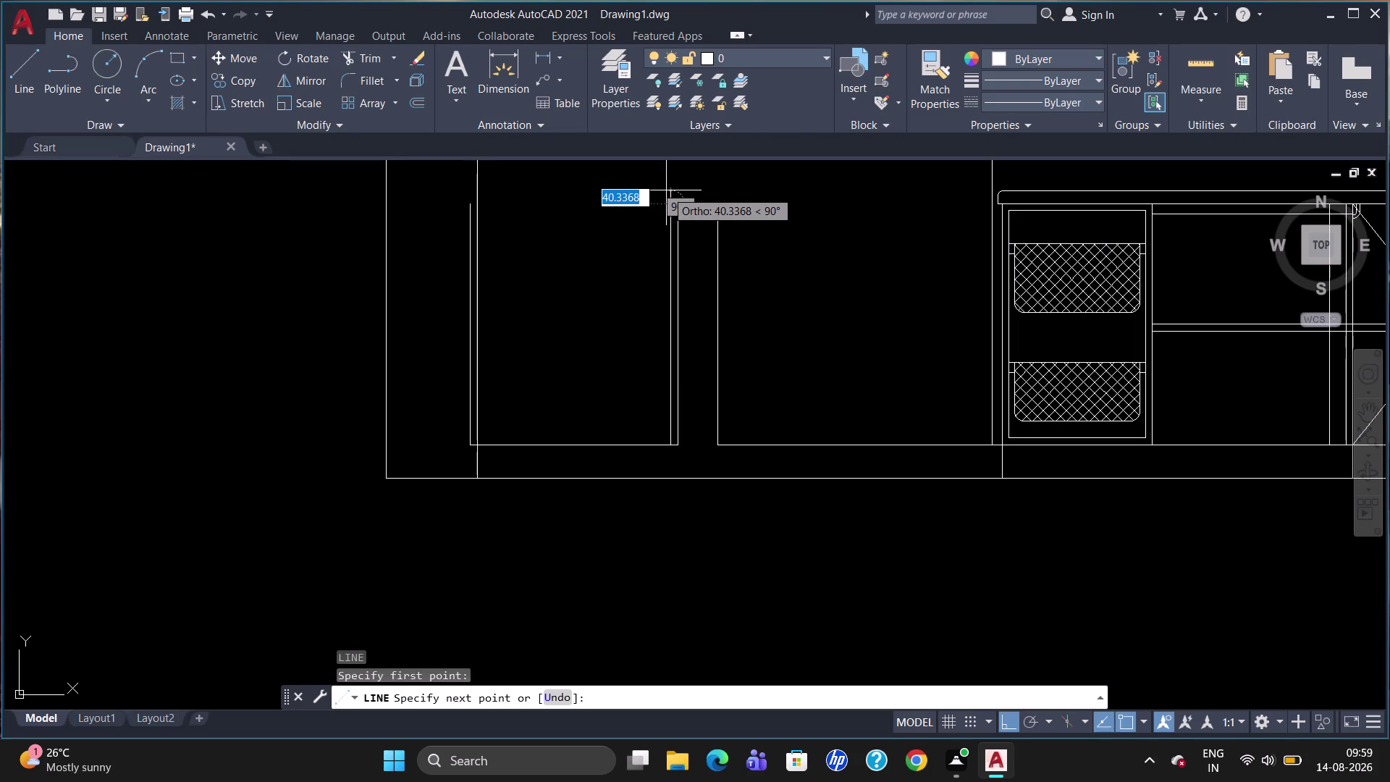
key(Escape)
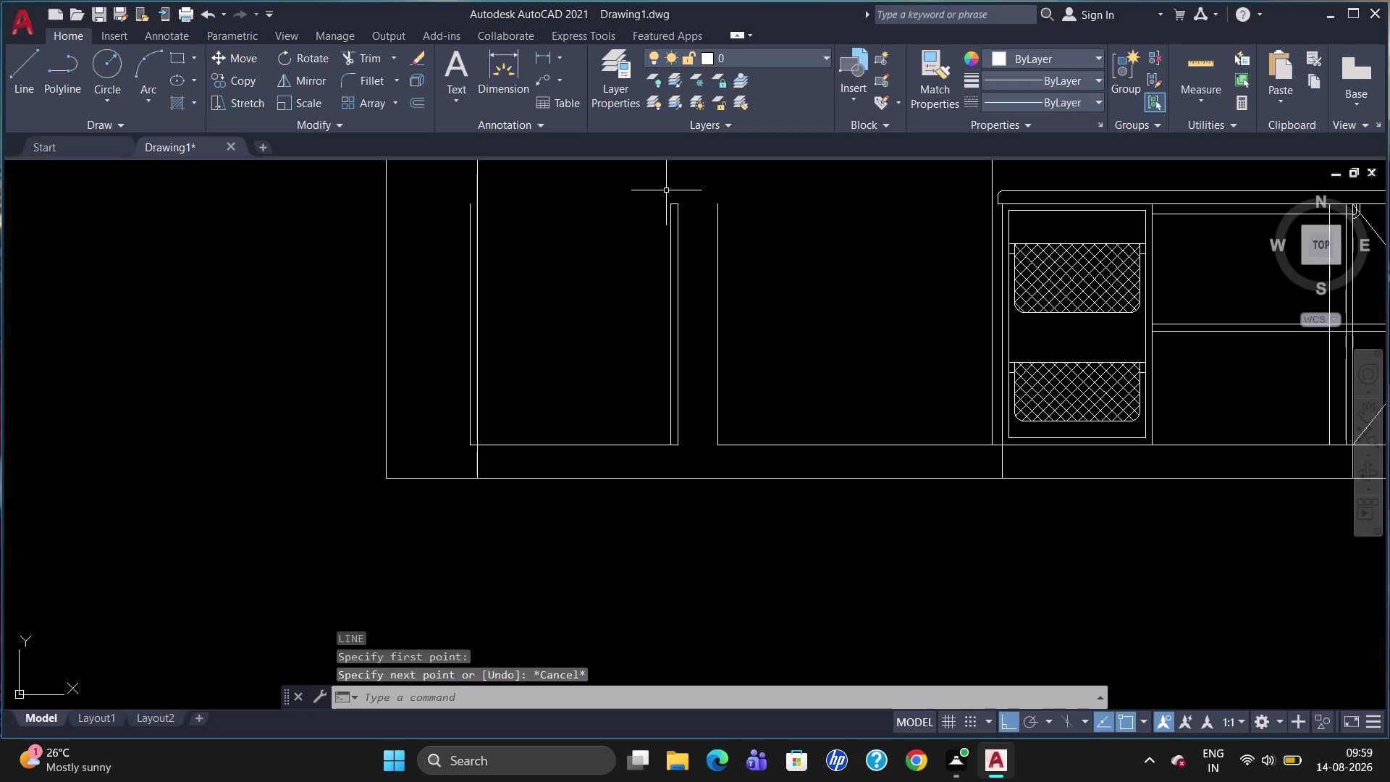
Draw a top edge from the far-left line's top end to the panel's top.
key(l)
key(Return)
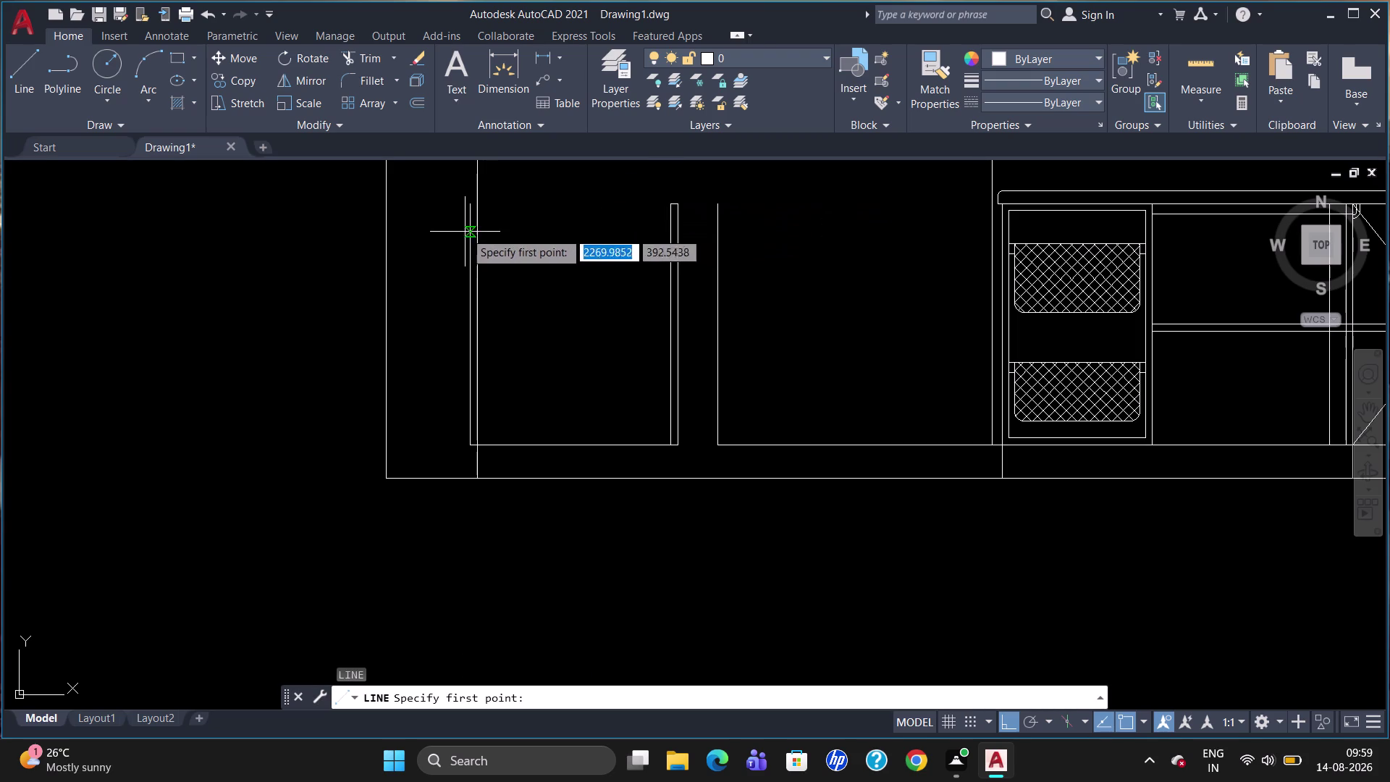
click(467, 205)
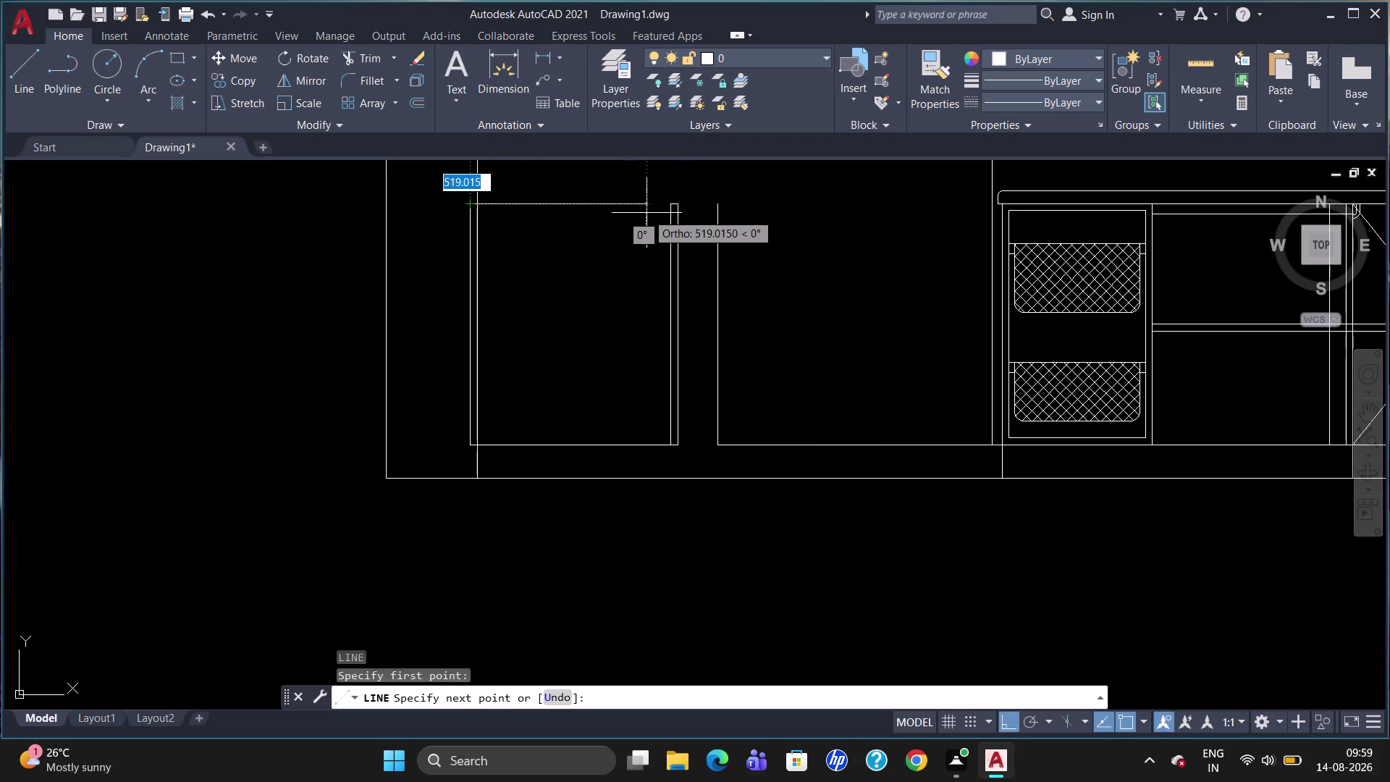
click(679, 209)
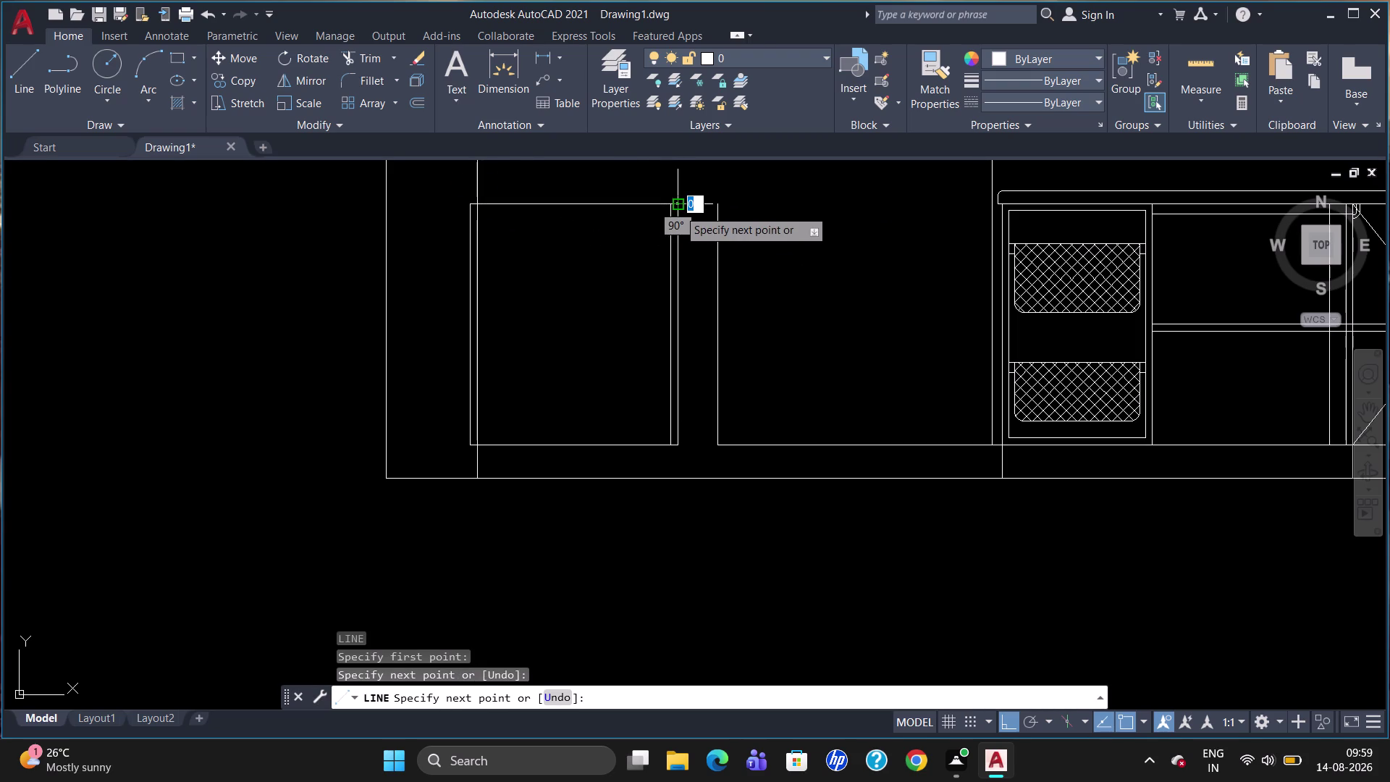
key(Escape)
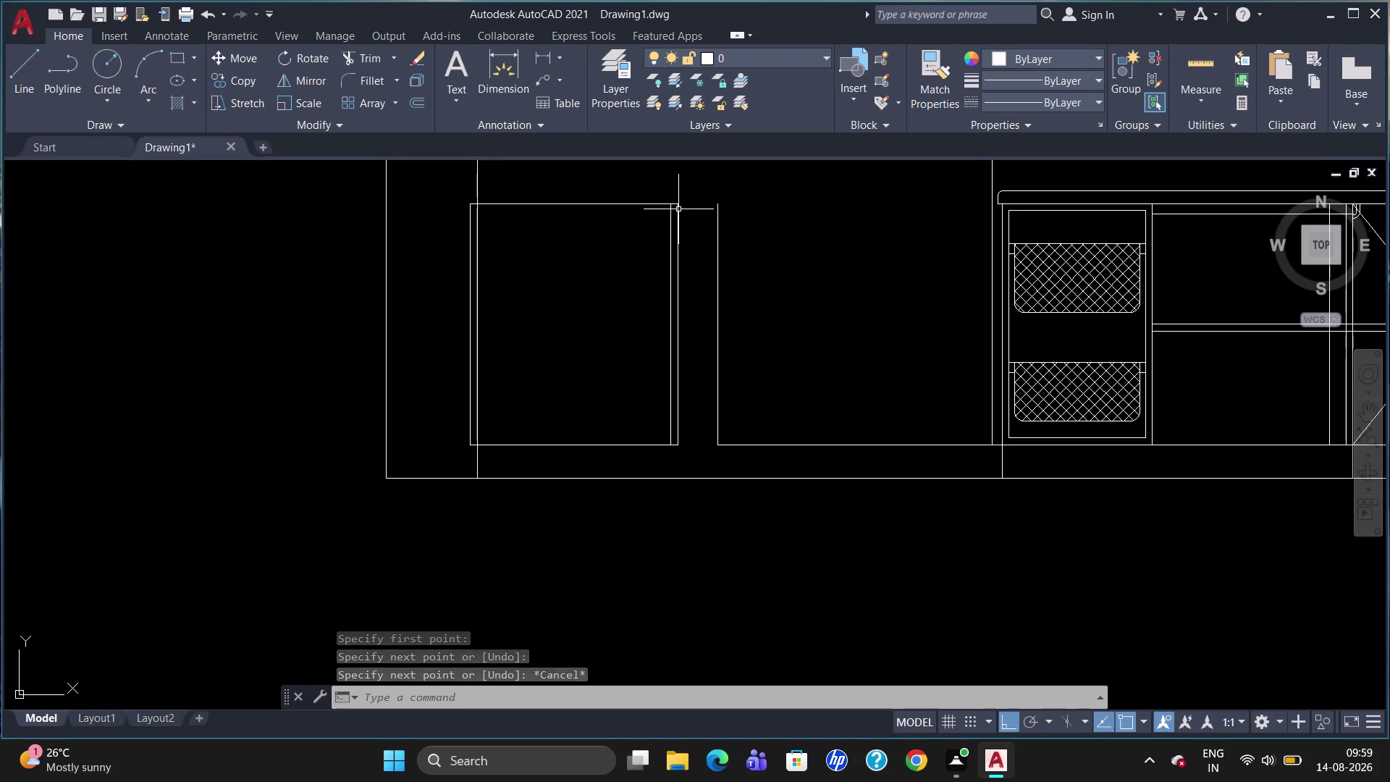
Offset the left cabinet's top edge 40 units upward for the countertop.
key(o)
key(Return)
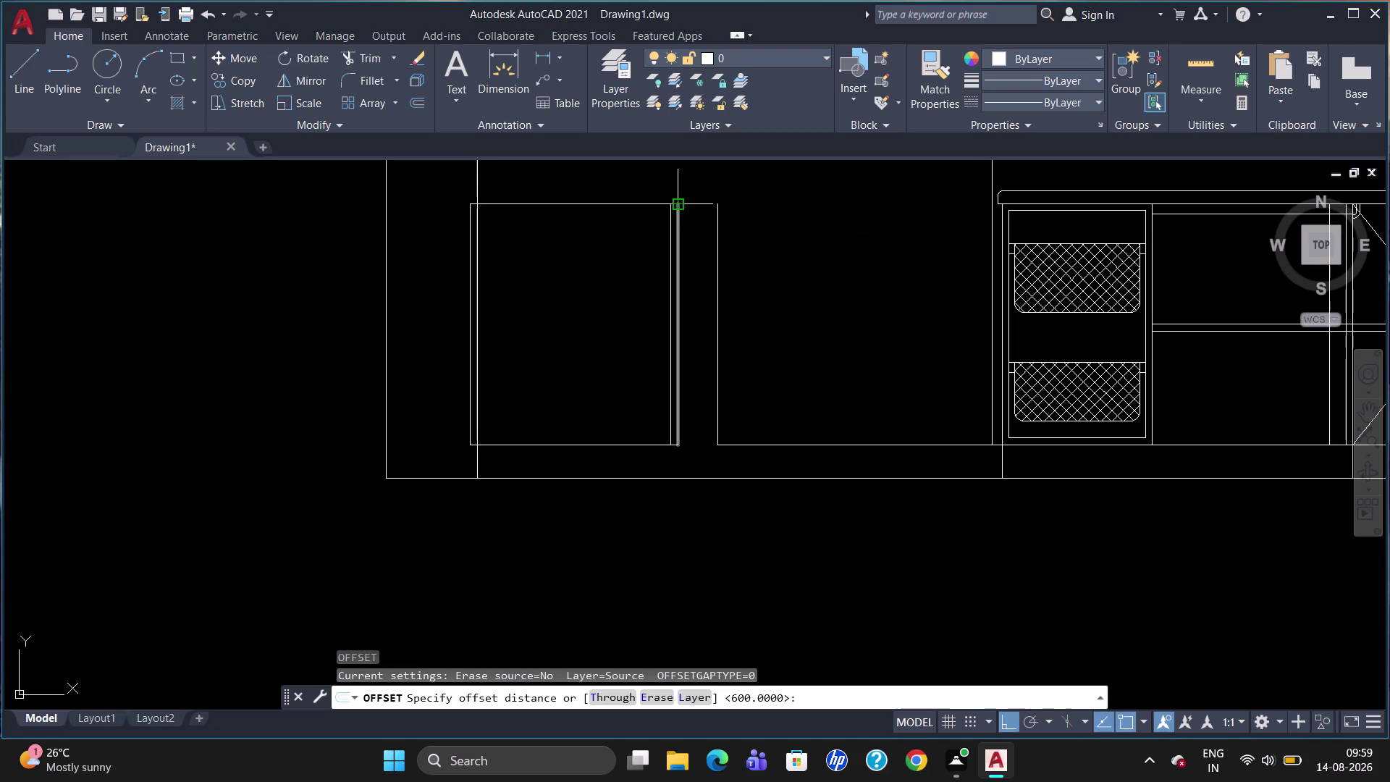
text(40)
key(Return)
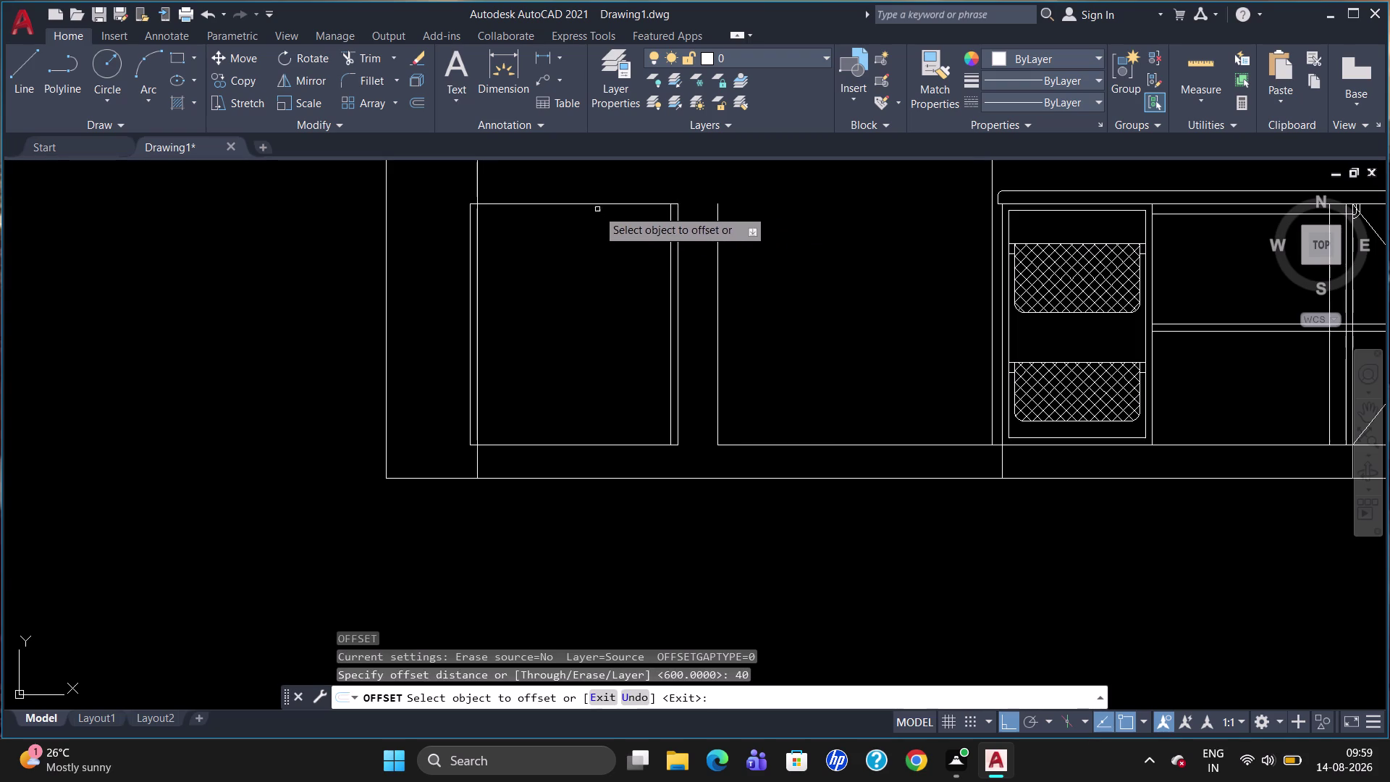
click(596, 202)
click(597, 195)
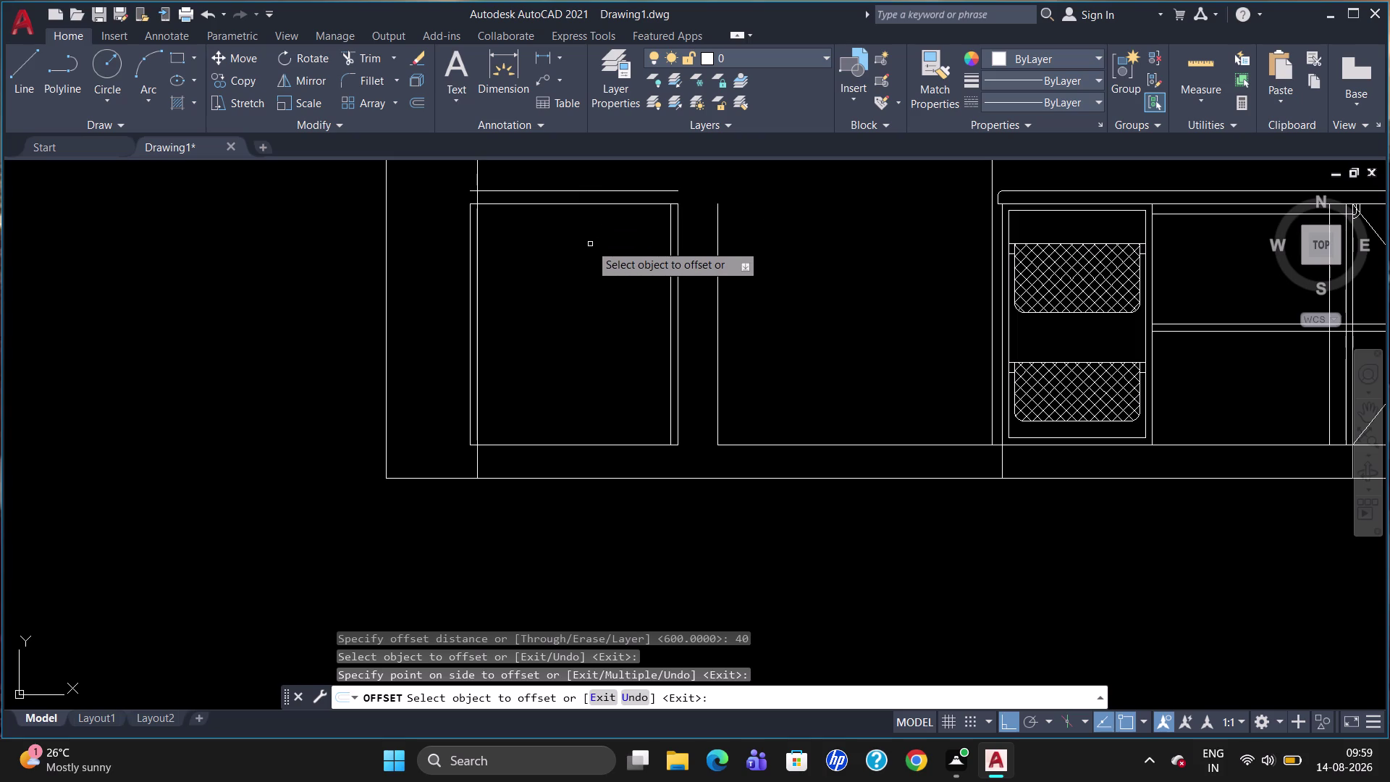
key(l)
key(Return)
key(Escape)
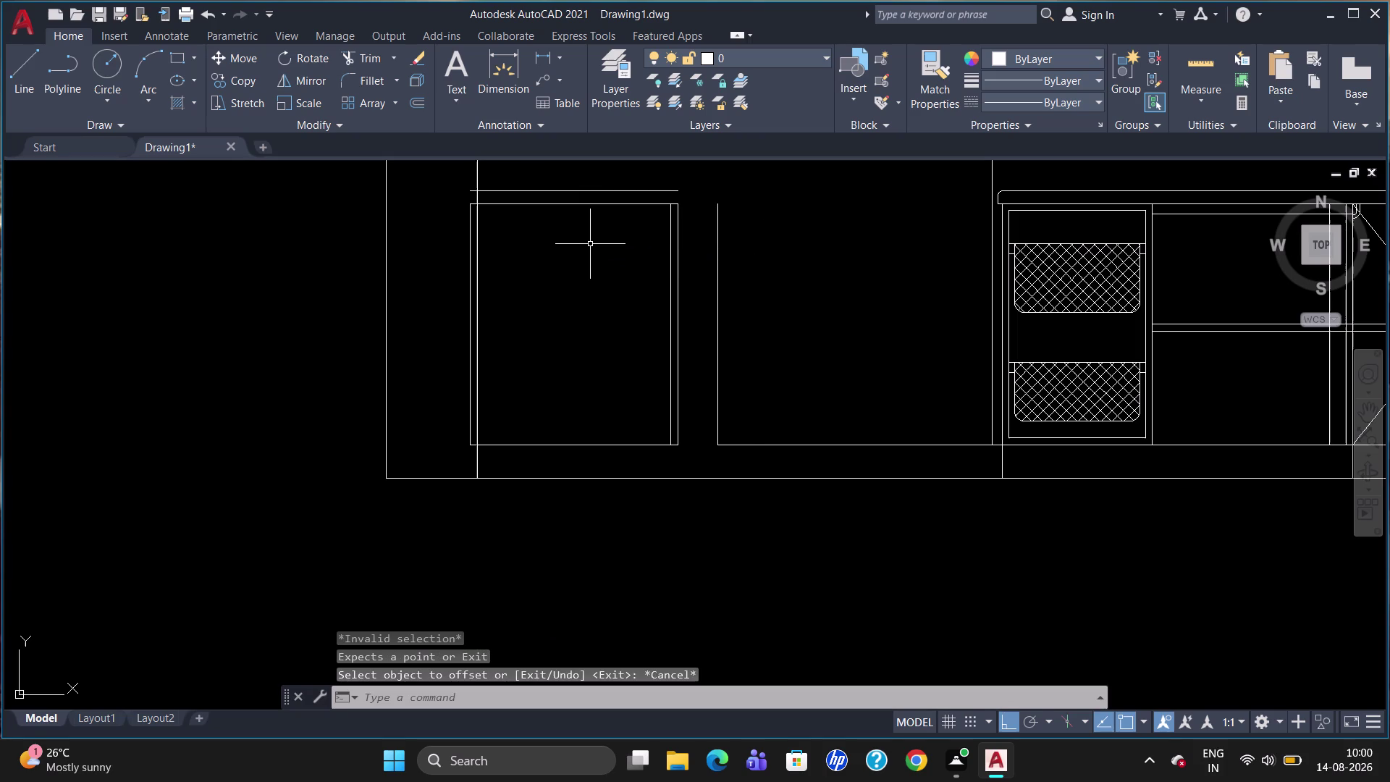
Draw a short vertical line from the cabinet's top-left corner up to the countertop's offset edge.
key(l)
key(Return)
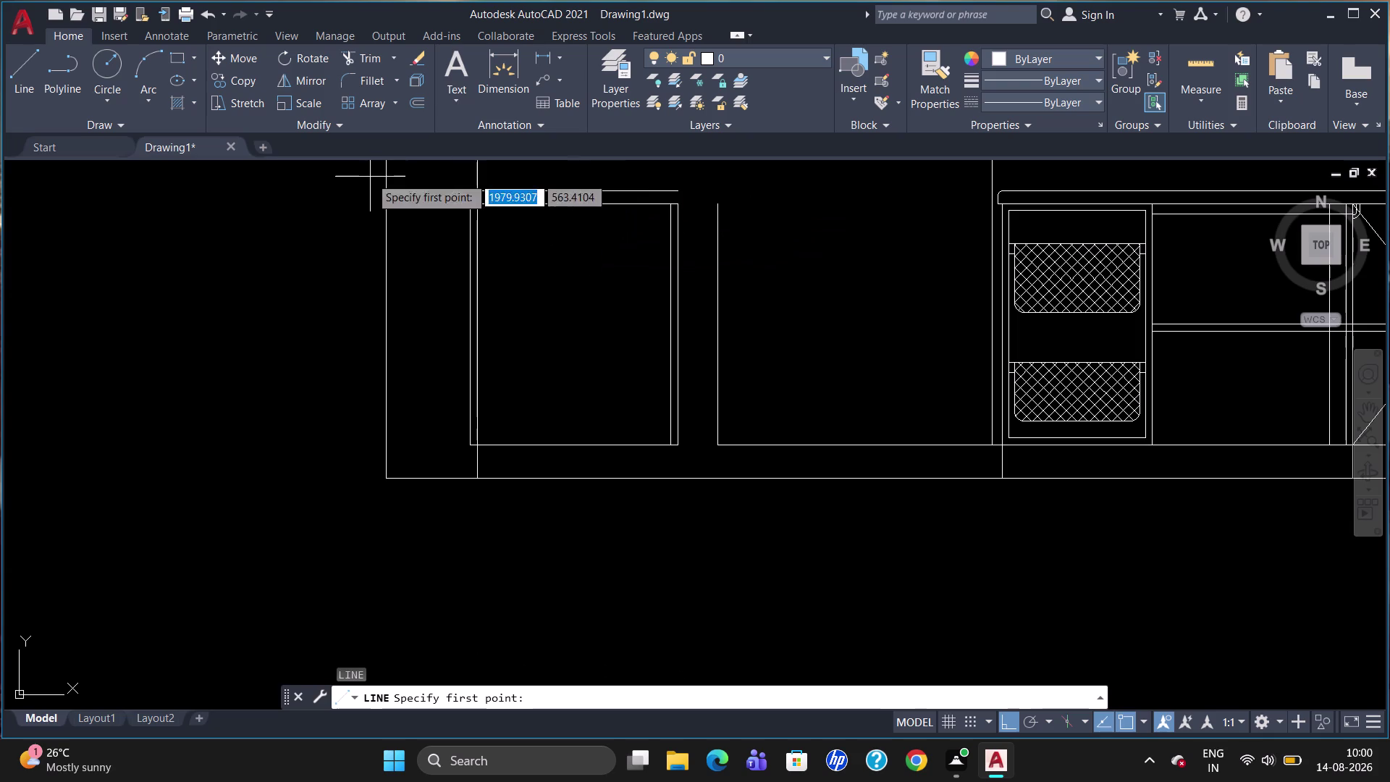
click(467, 191)
click(471, 205)
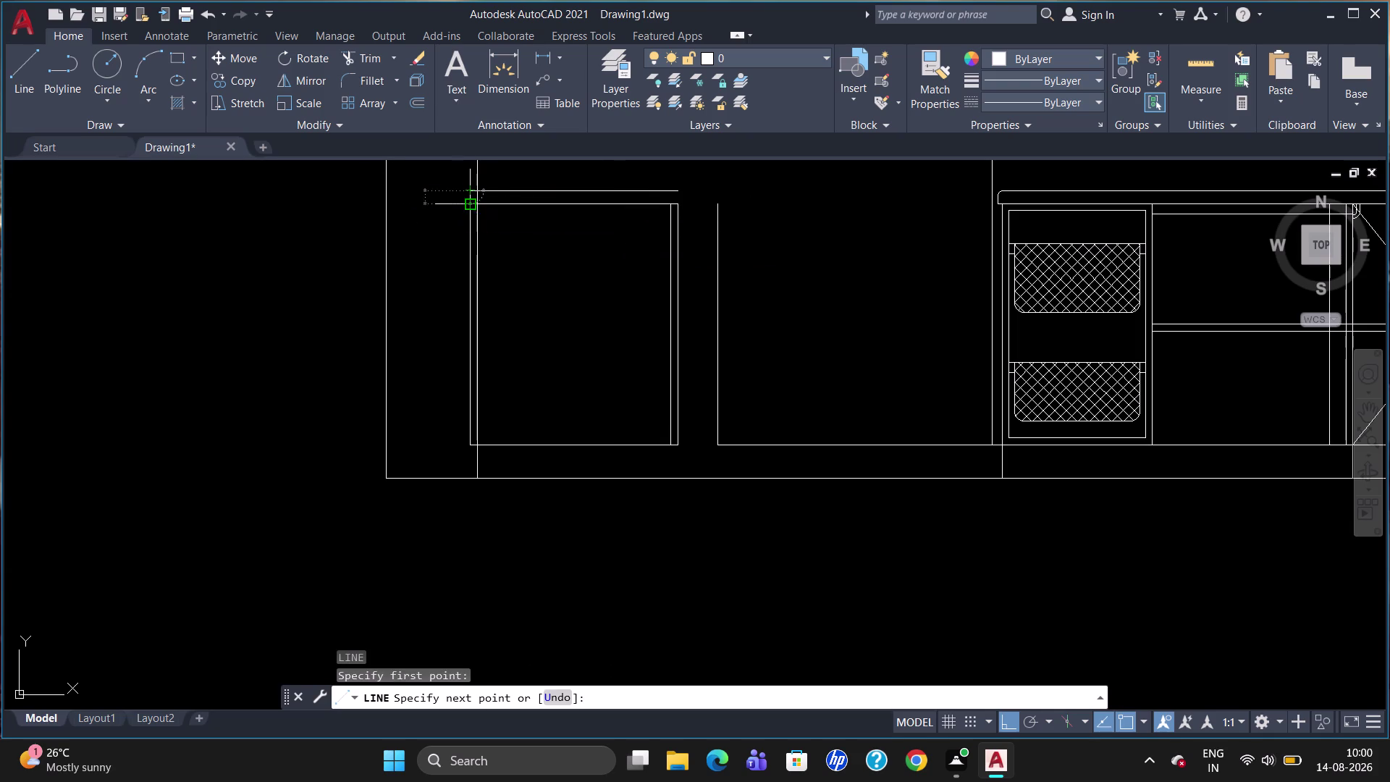
key(Escape)
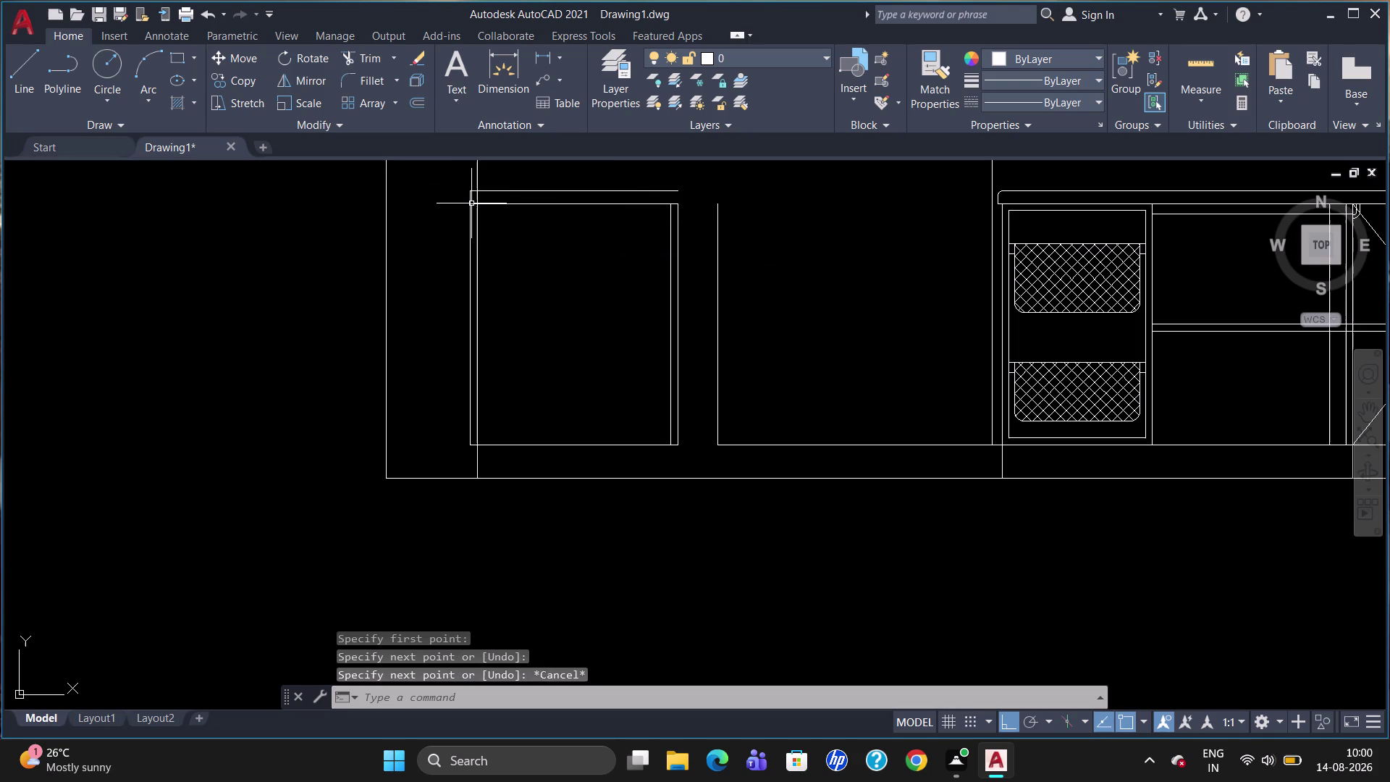
scroll(up, 3)
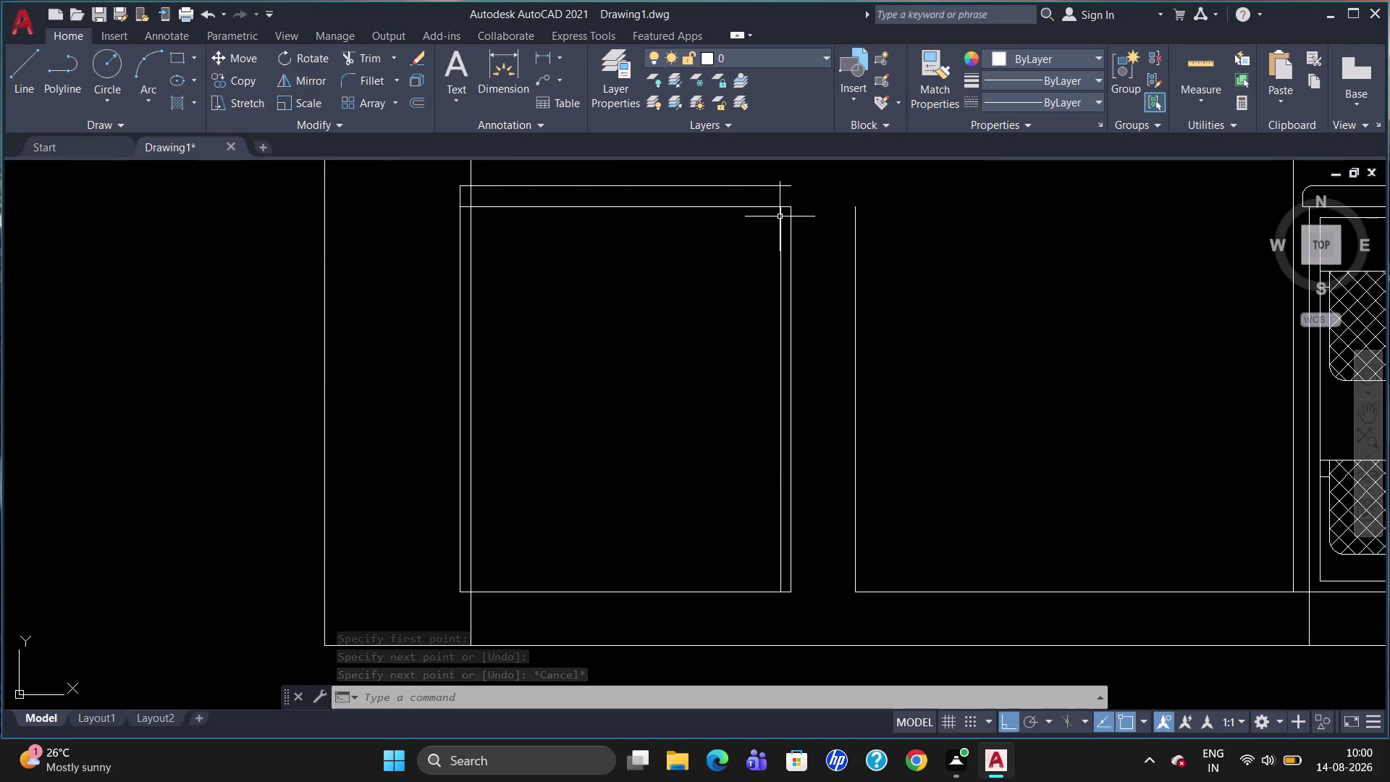
scroll(up, 3)
scroll(down, 3)
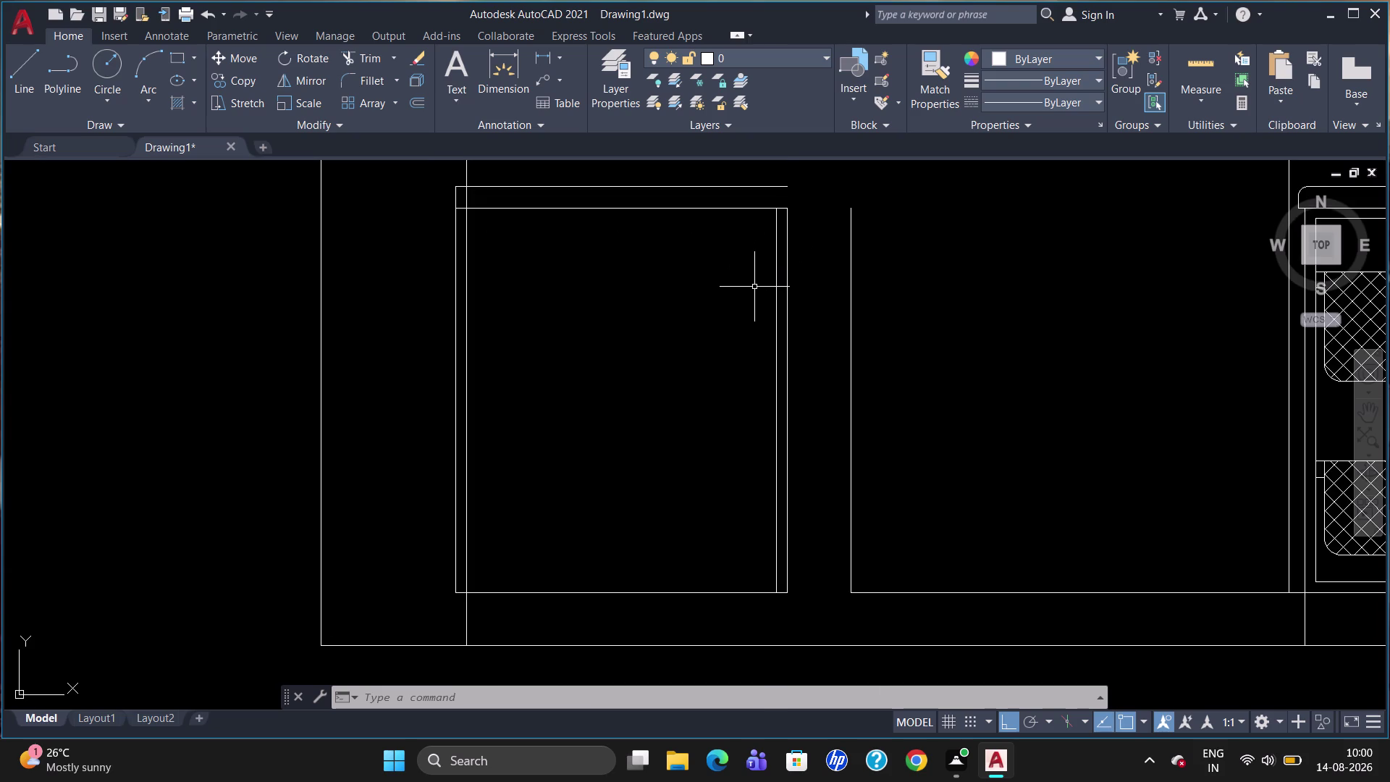
Trim line ends at the left cabinet's top-right corner.
text(TR)
key(Return)
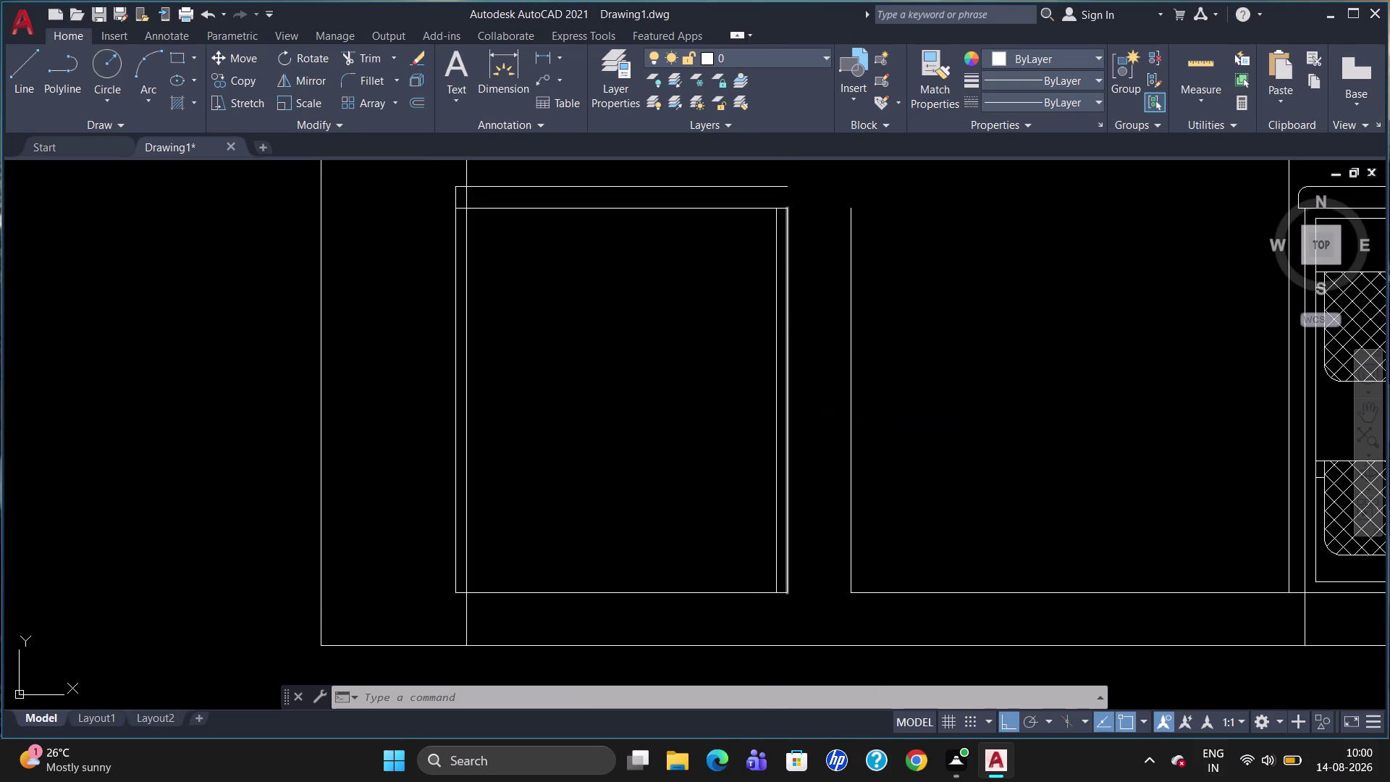
key(Return)
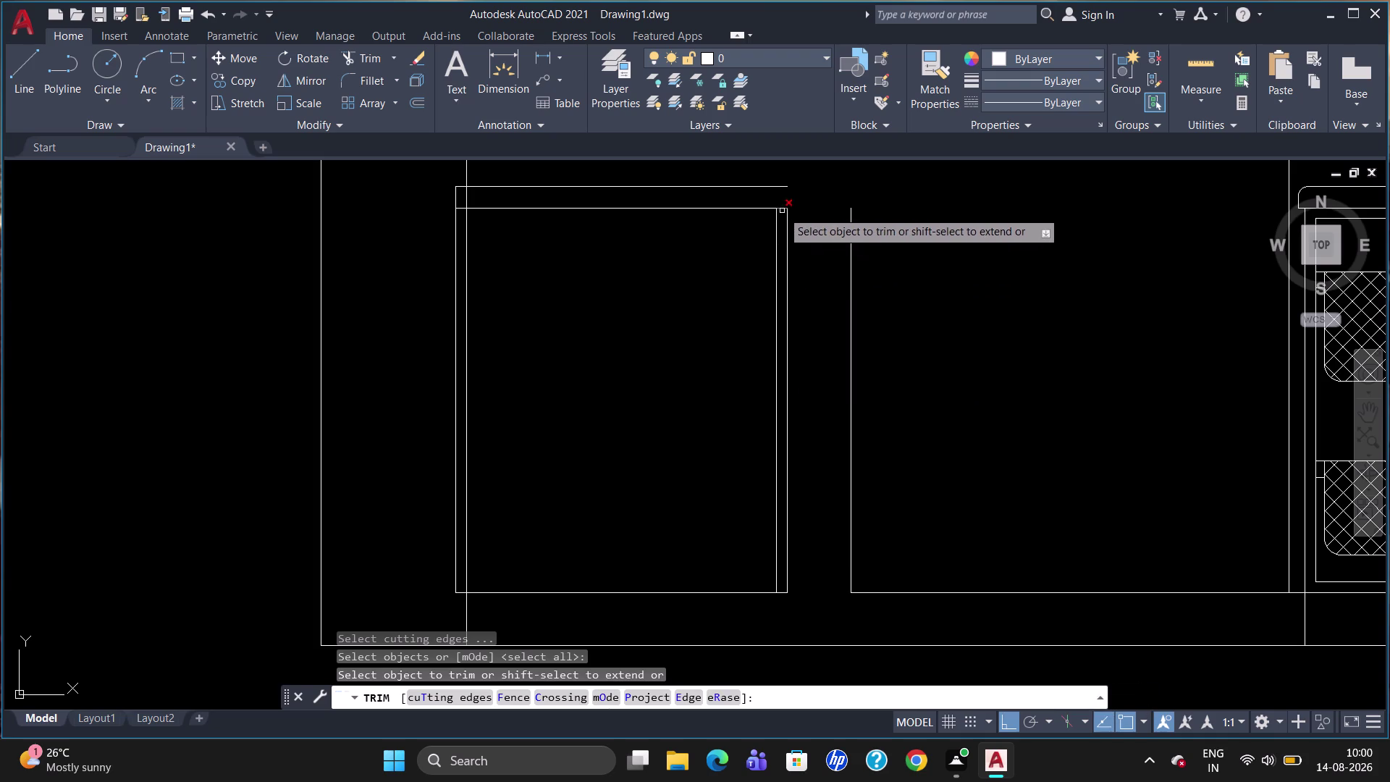
click(781, 209)
click(781, 208)
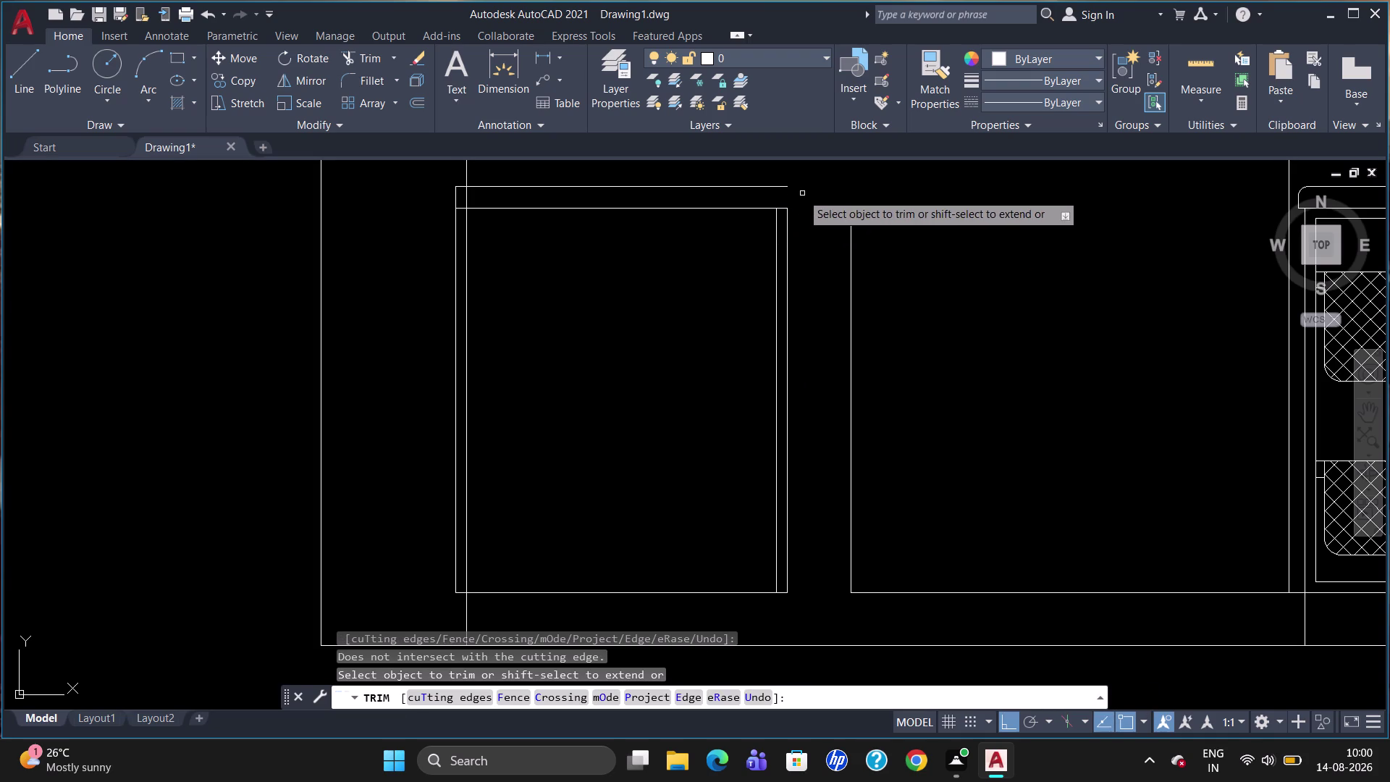
key(Escape)
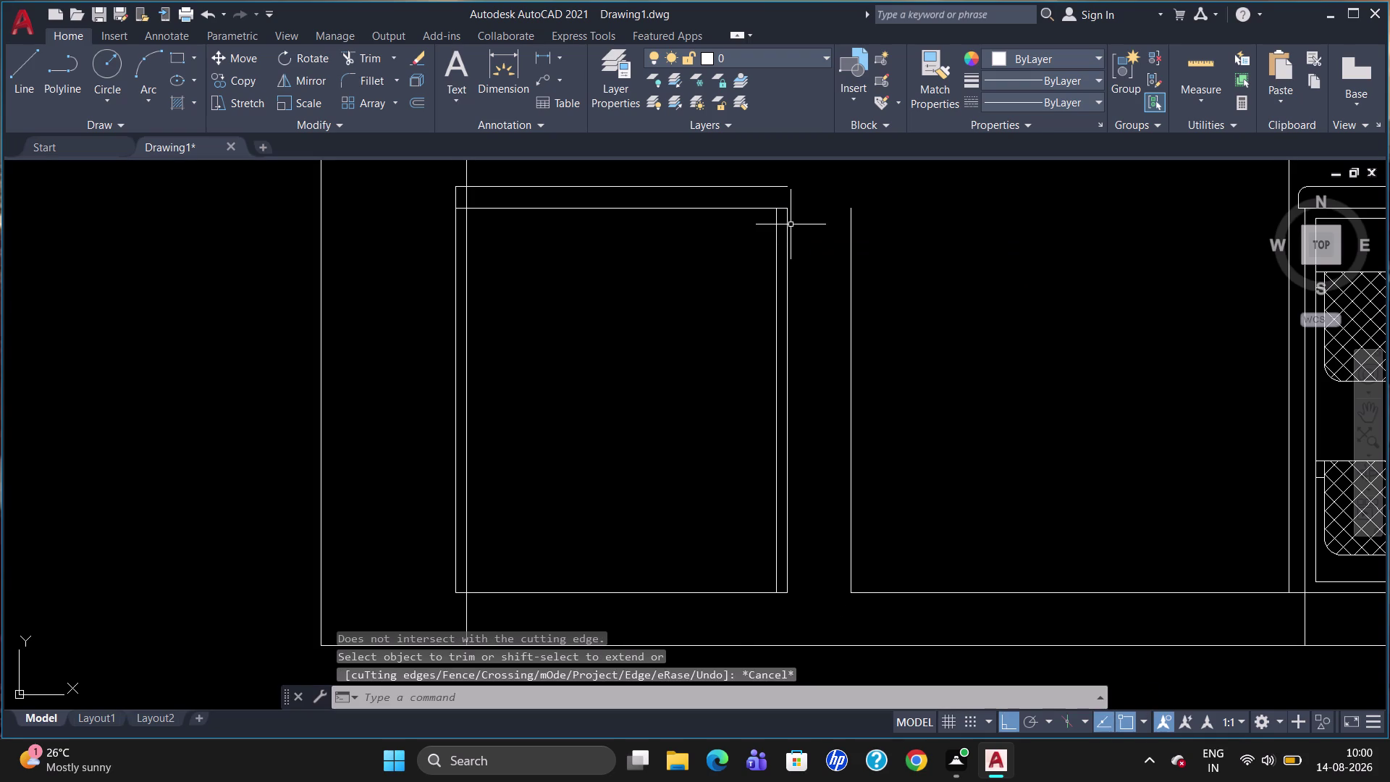
Extend the slab's lower edge past the cabinet's right side.
key(l)
key(Return)
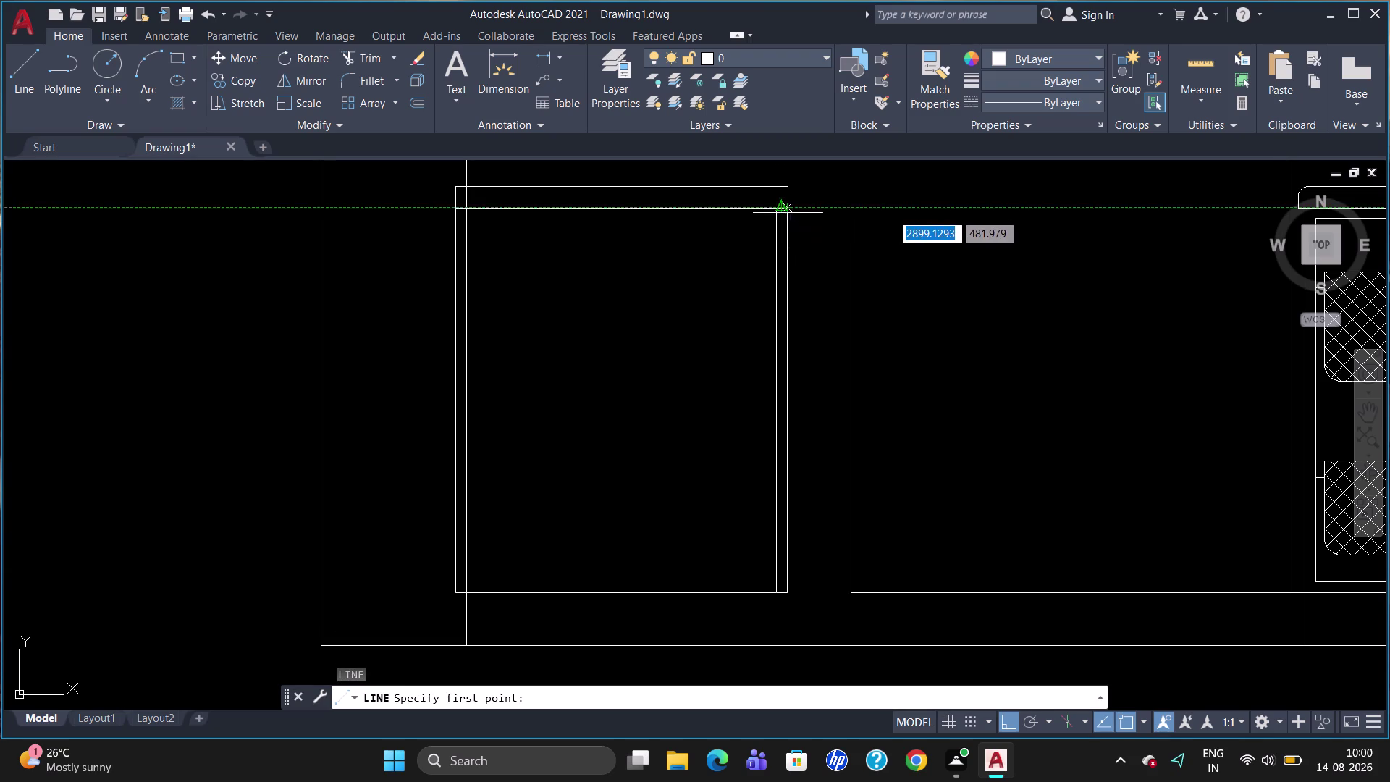
click(790, 215)
click(801, 210)
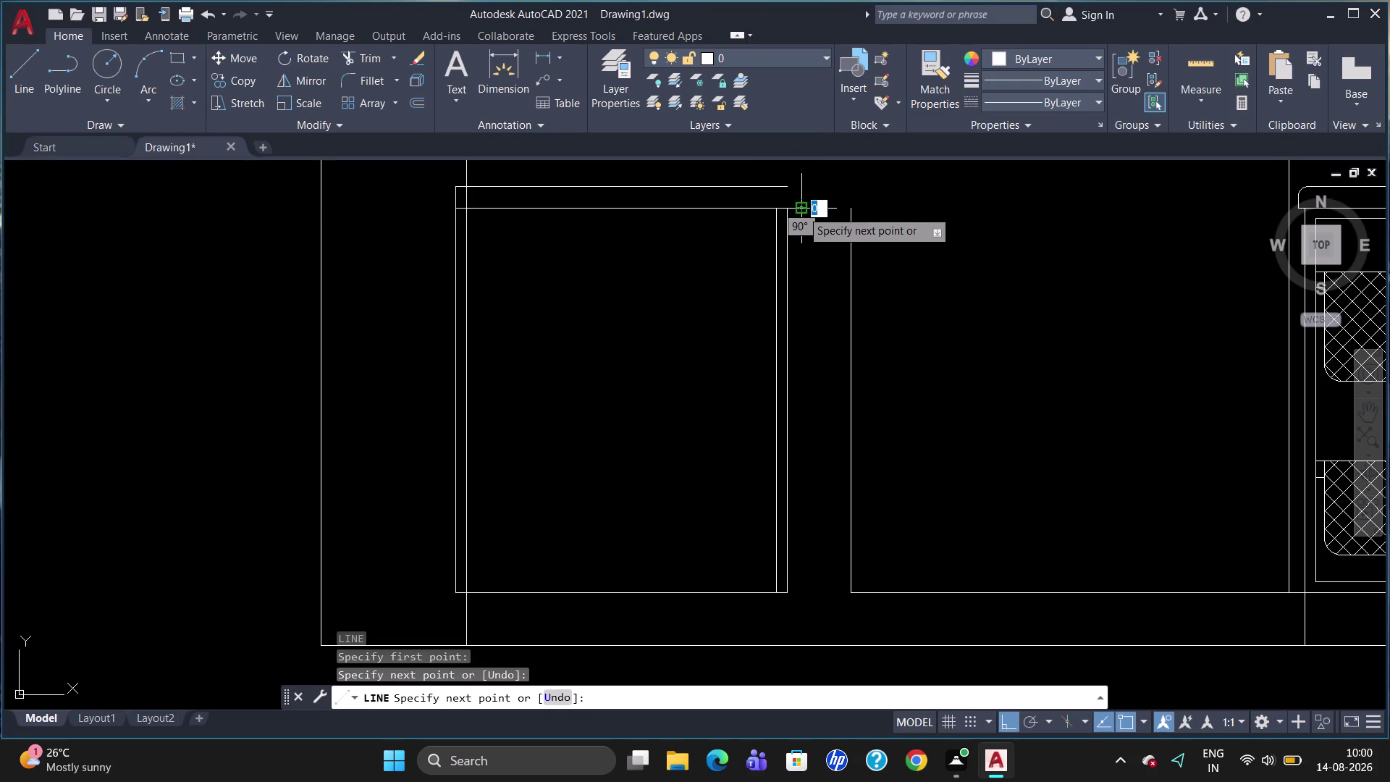
key(Escape)
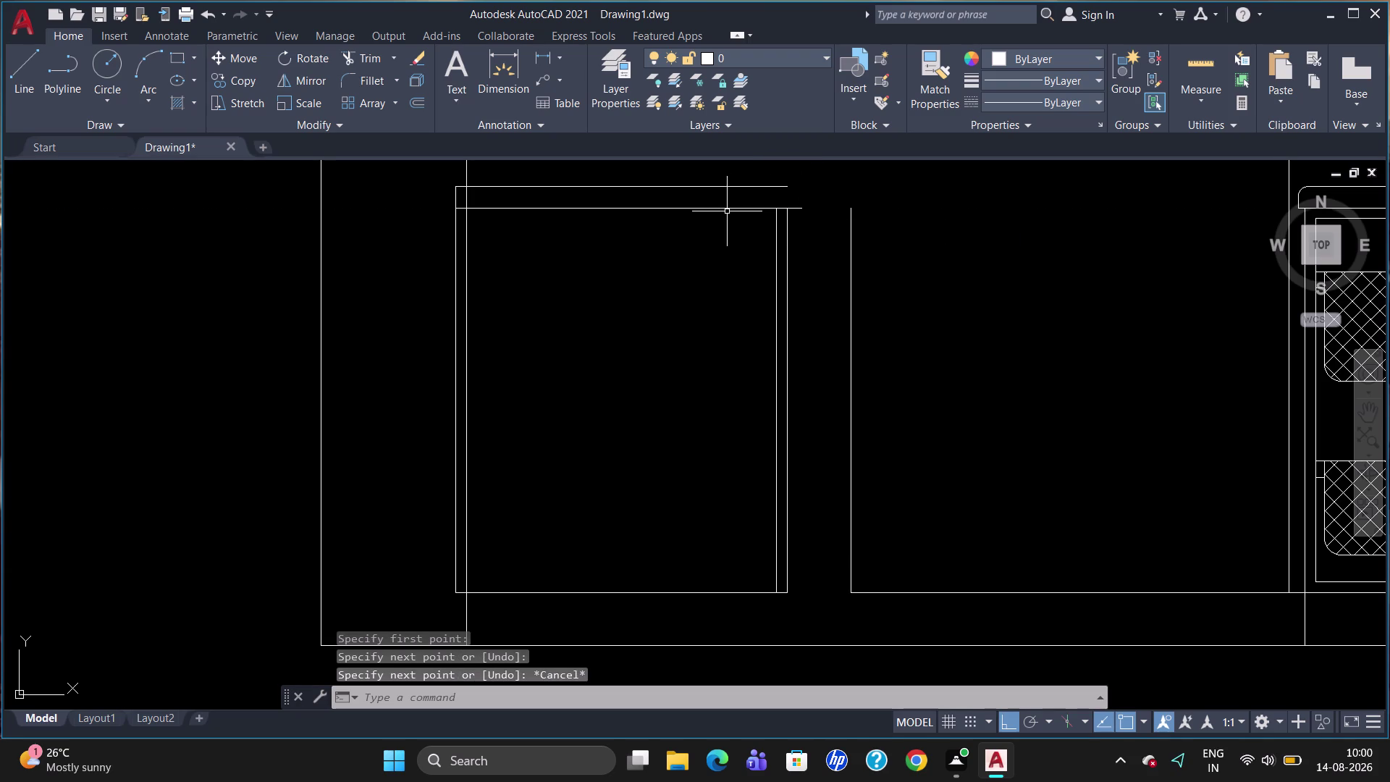
Extend the slab's upper edge rightward from its right end.
key(l)
key(Return)
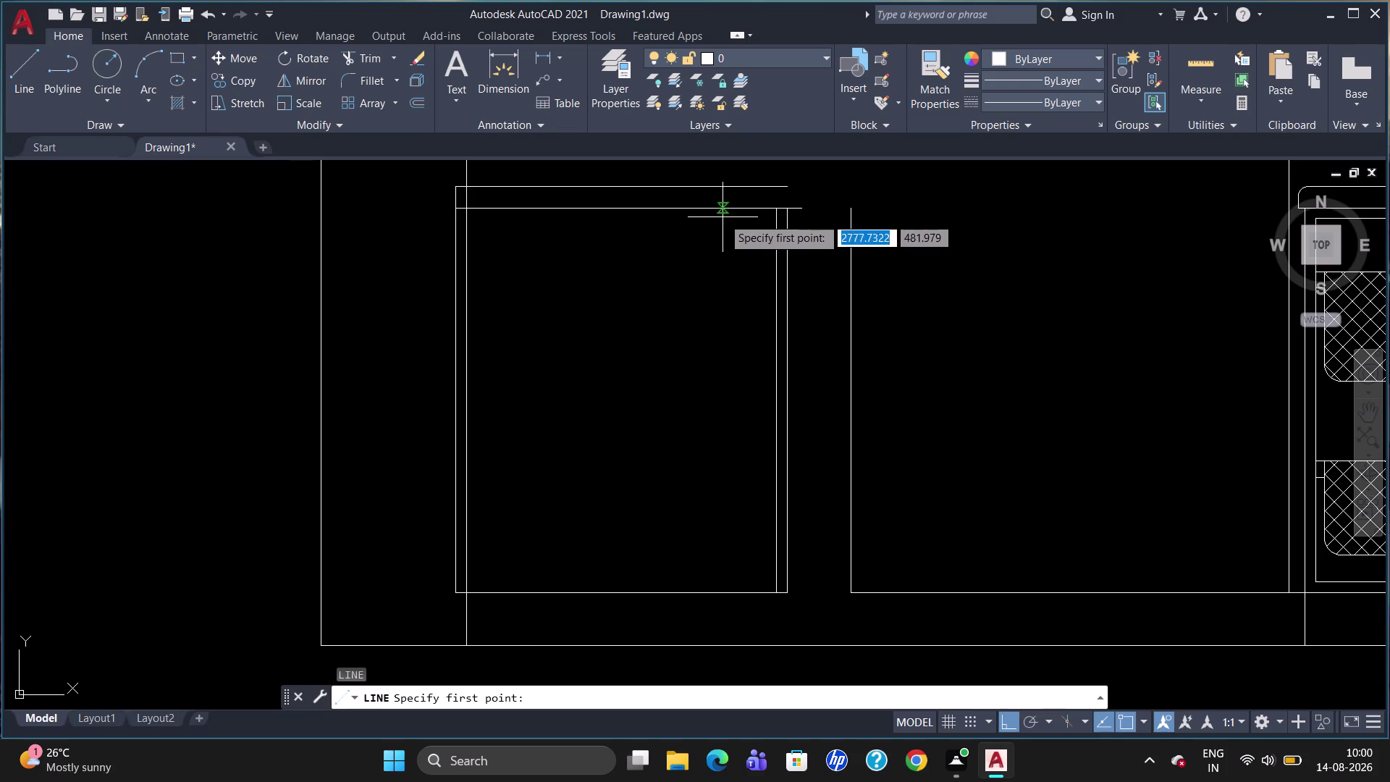
click(784, 190)
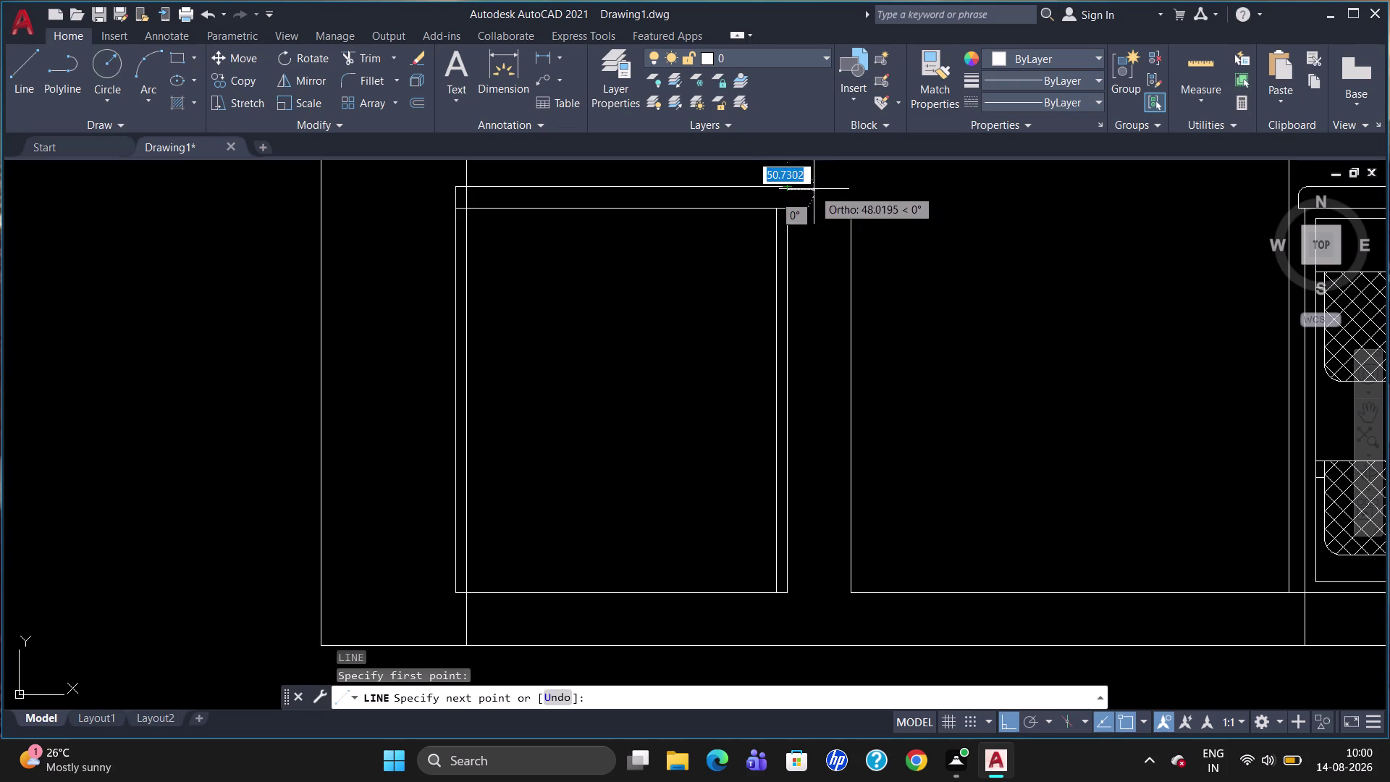
key(Escape)
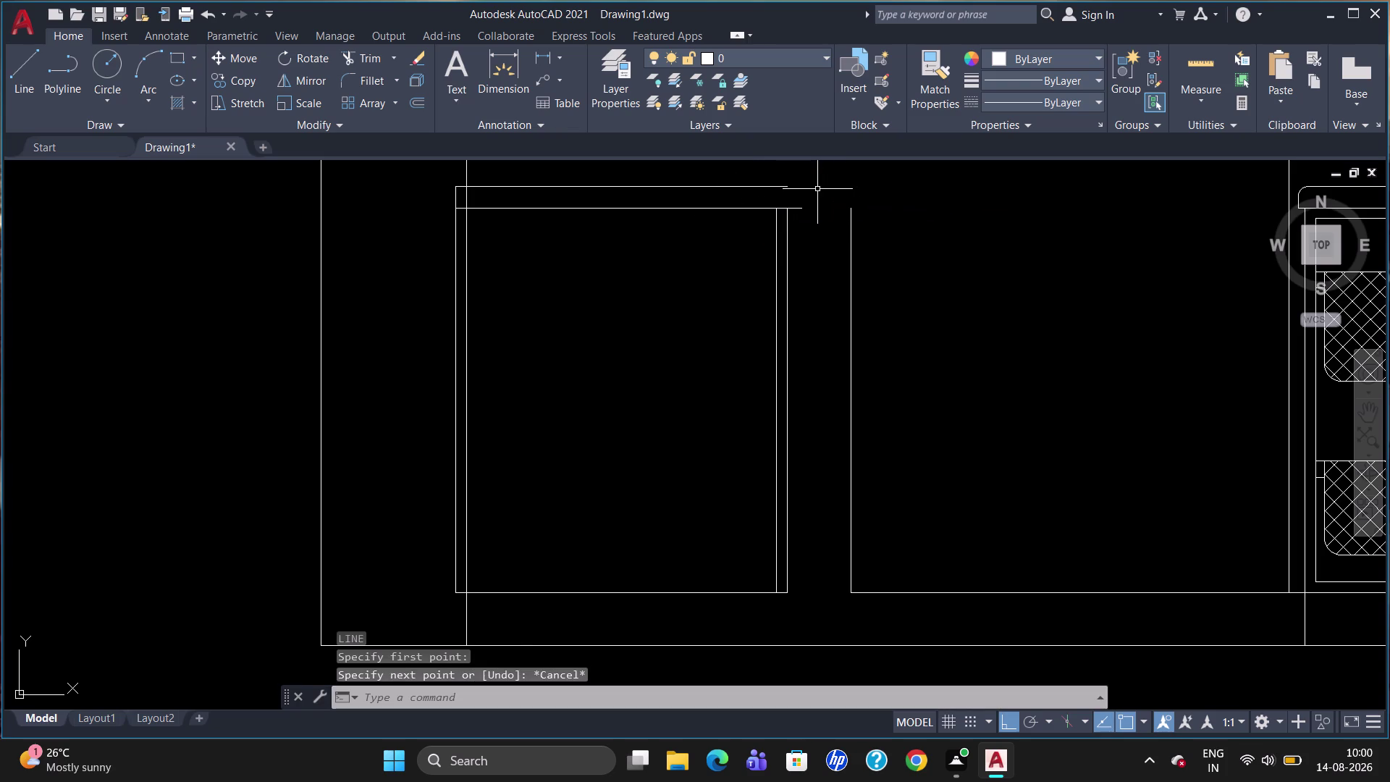
key(l)
key(Return)
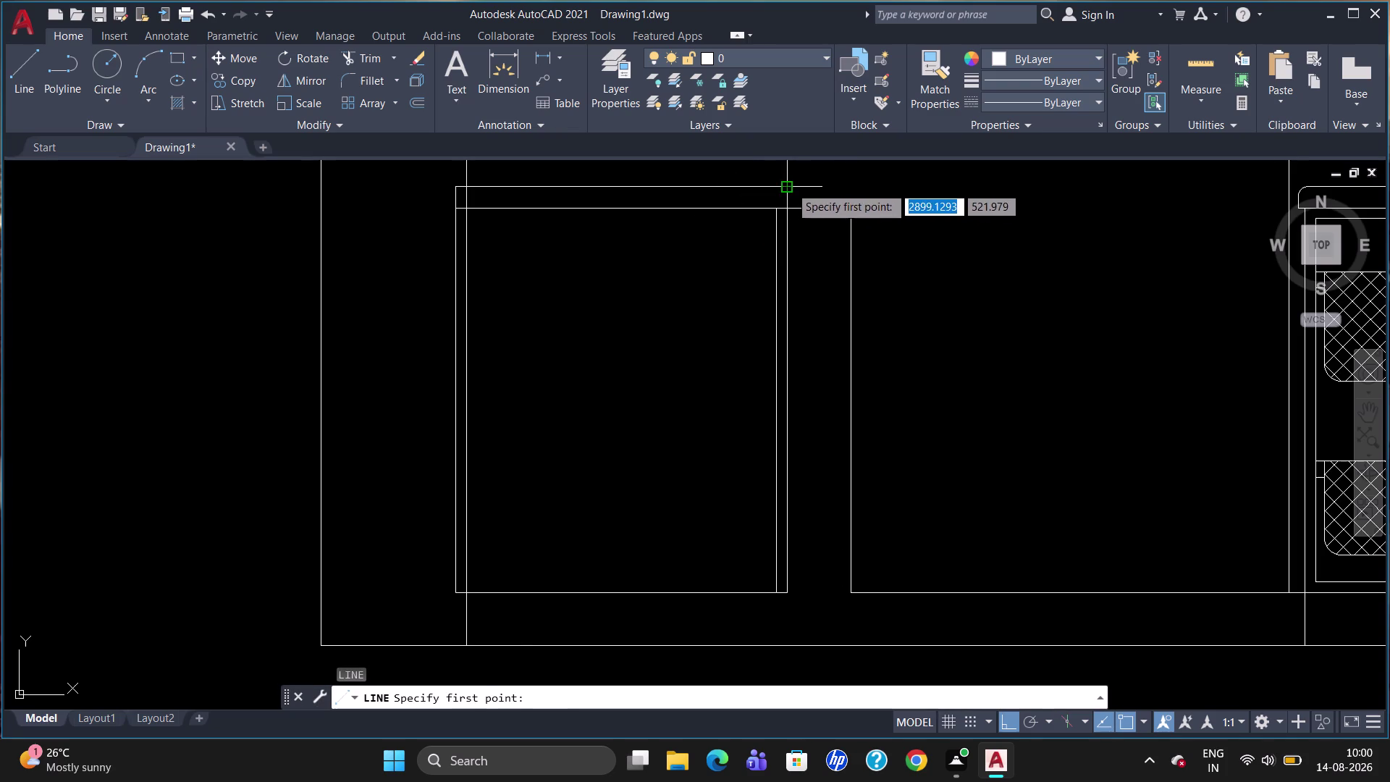
click(790, 186)
click(823, 186)
key(Escape)
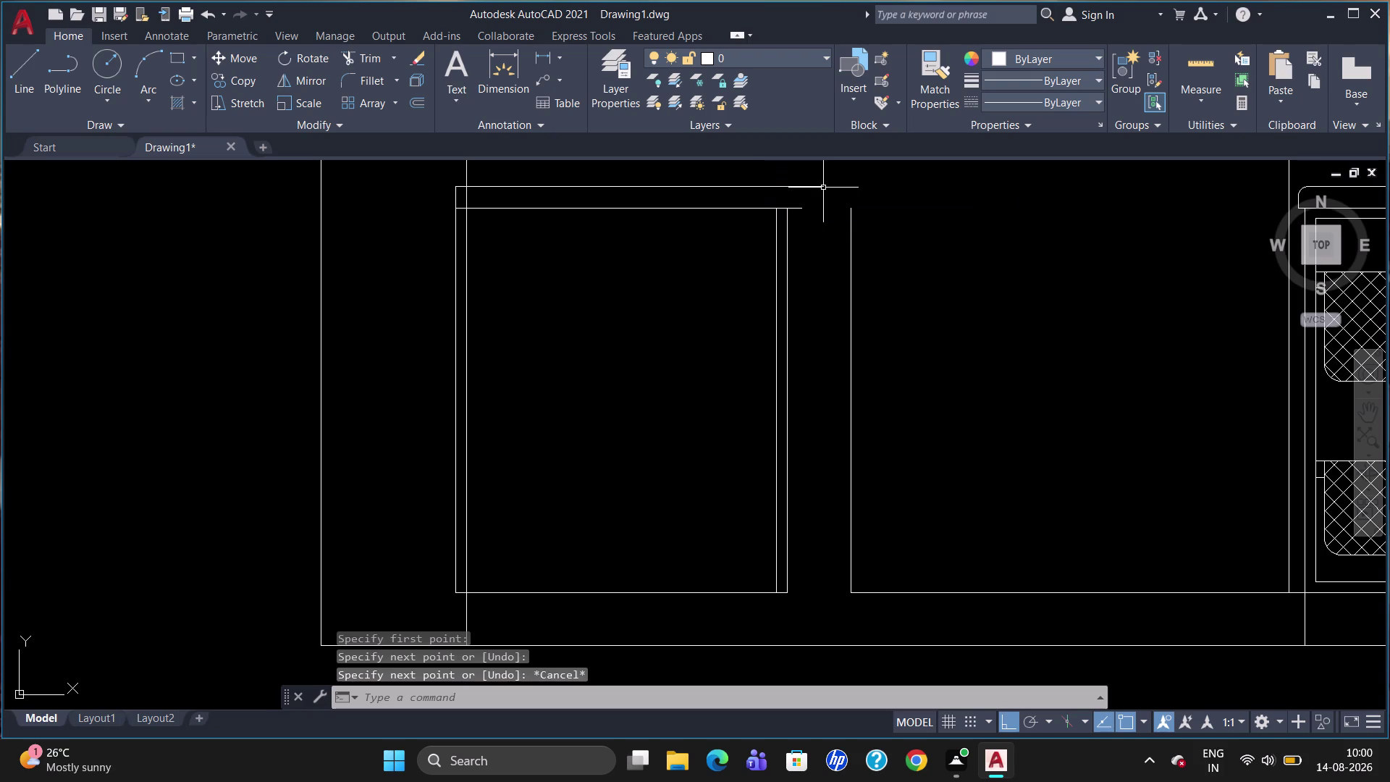
Draw the 40-unit vertical line closing the slab's right end.
key(l)
key(Return)
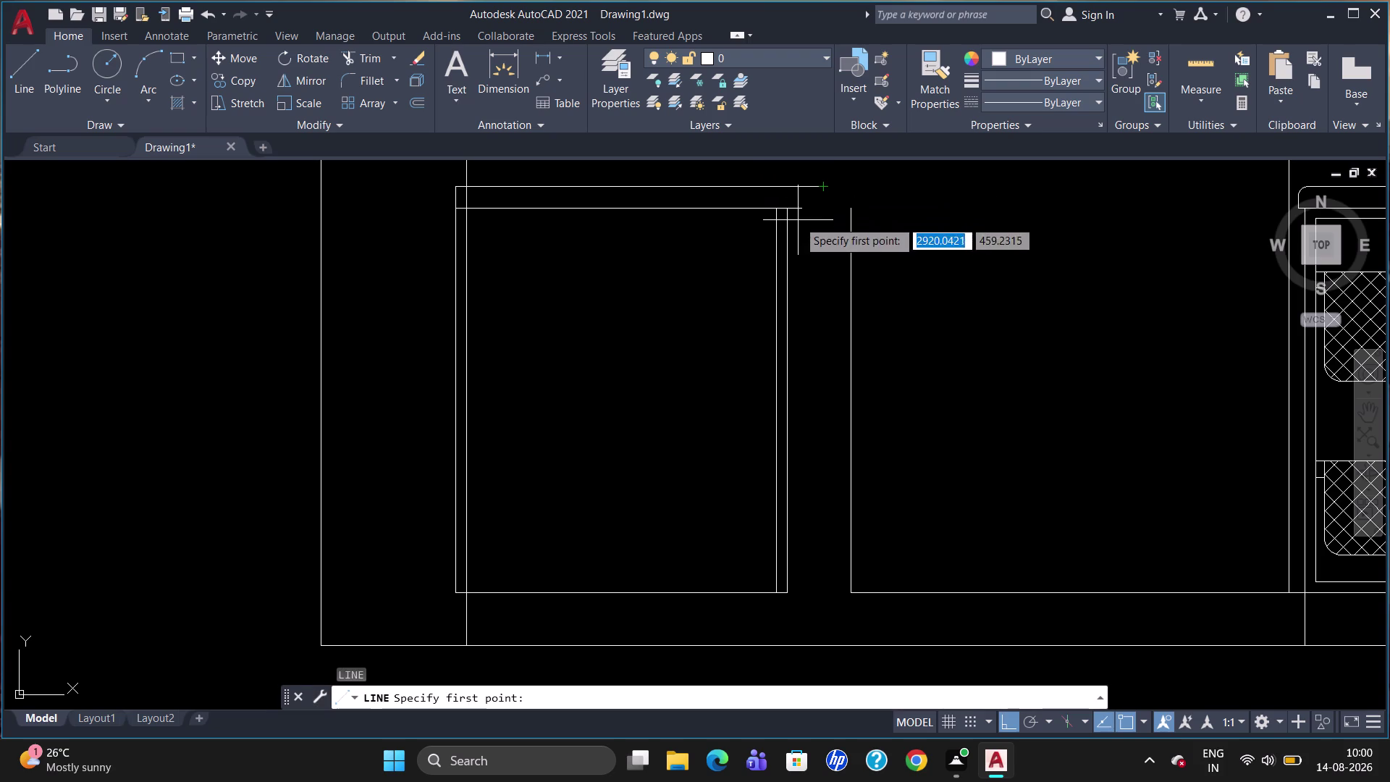
click(804, 209)
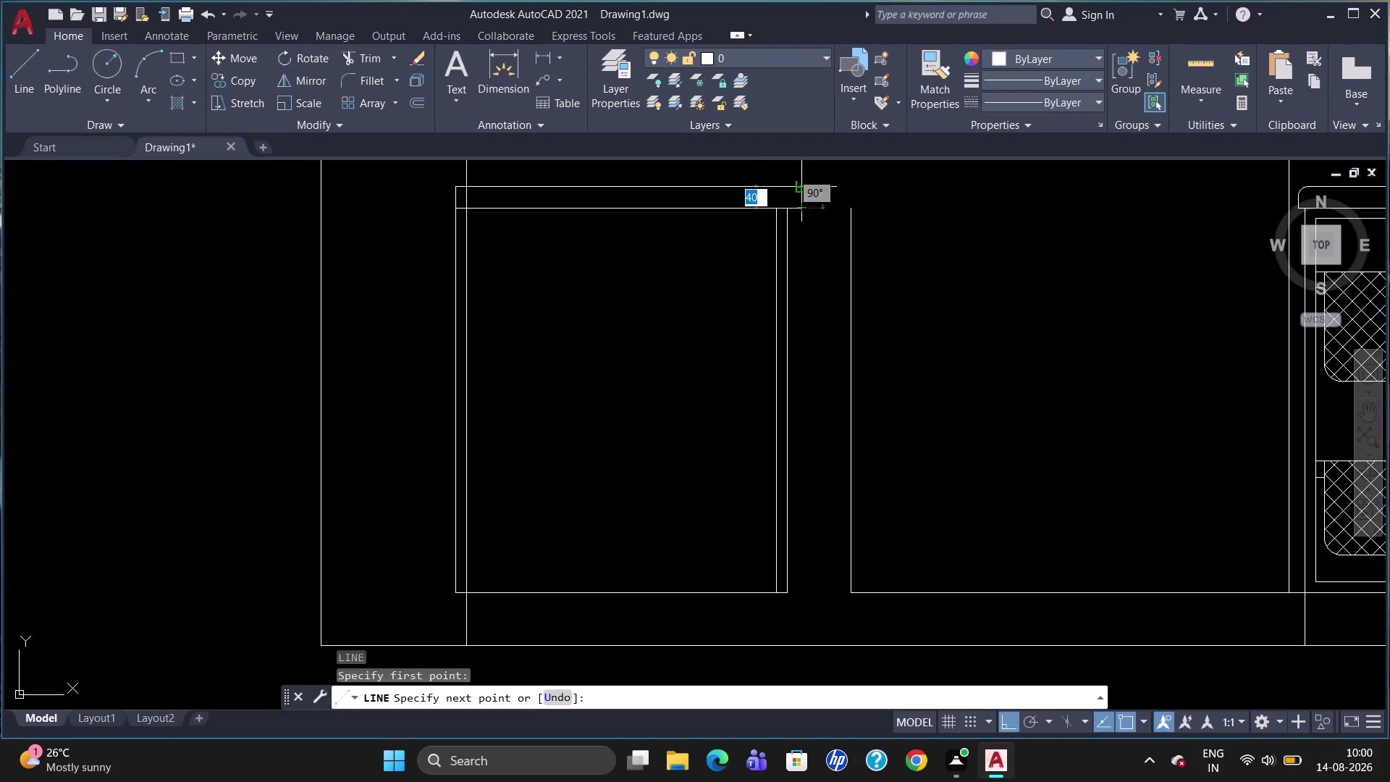
click(797, 180)
key(Escape)
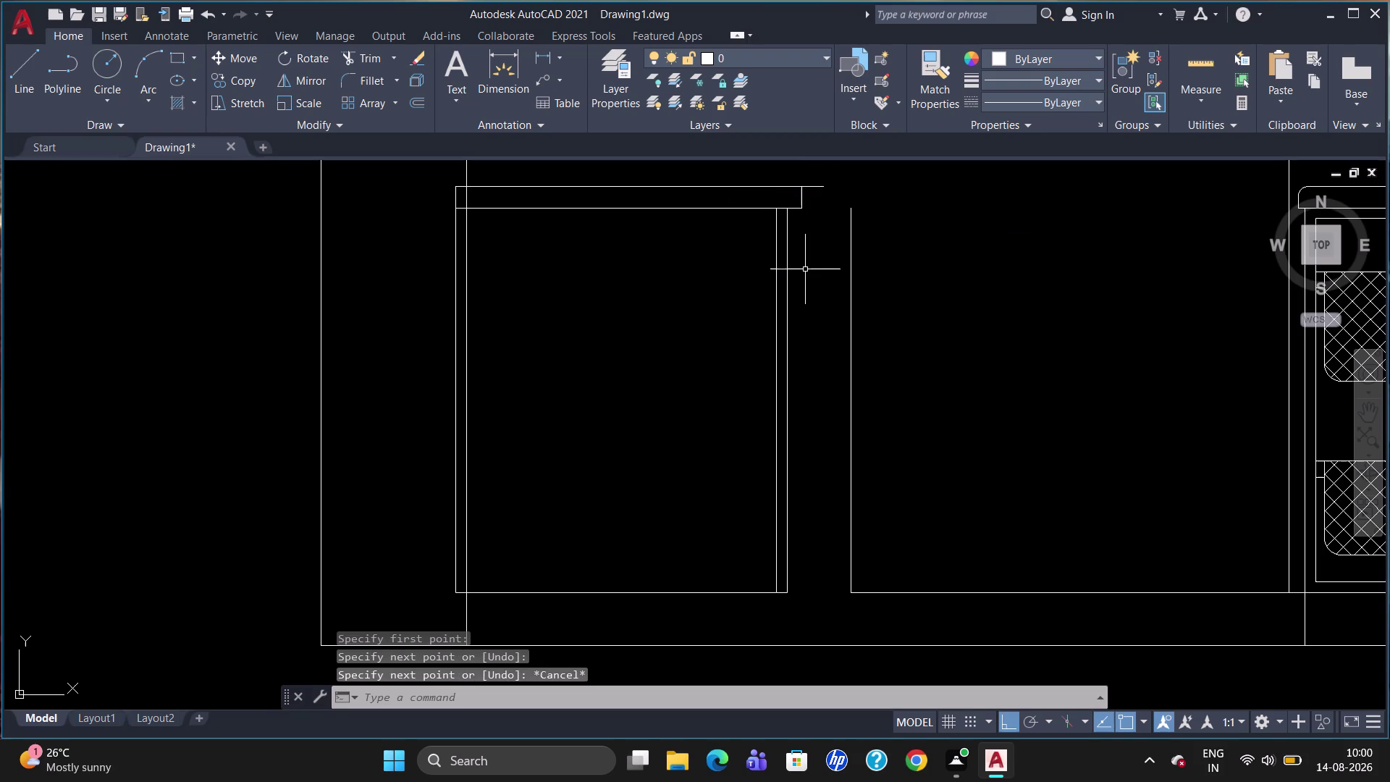
Trim the overshooting upper edge and stray stubs at the slab's right corner.
text(TR)
key(Return)
key(Return)
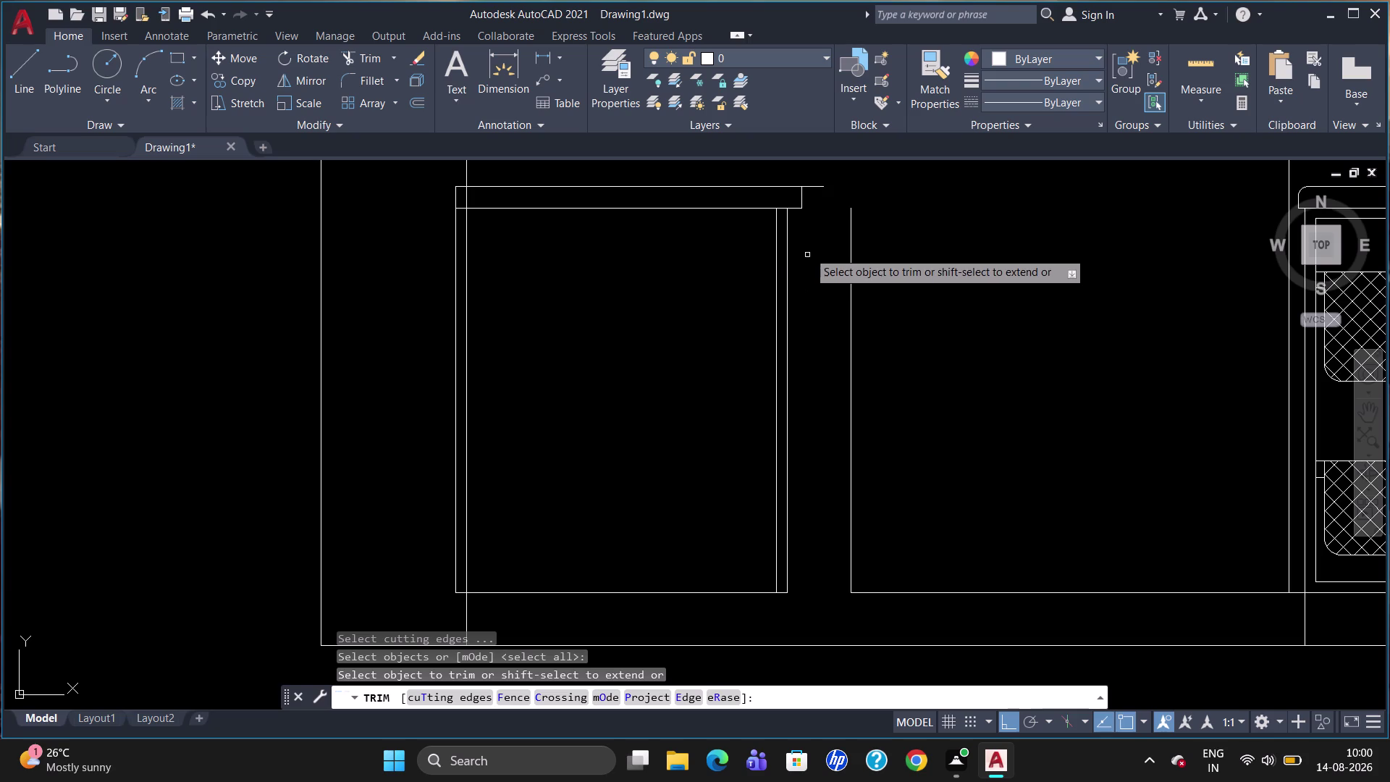
click(809, 187)
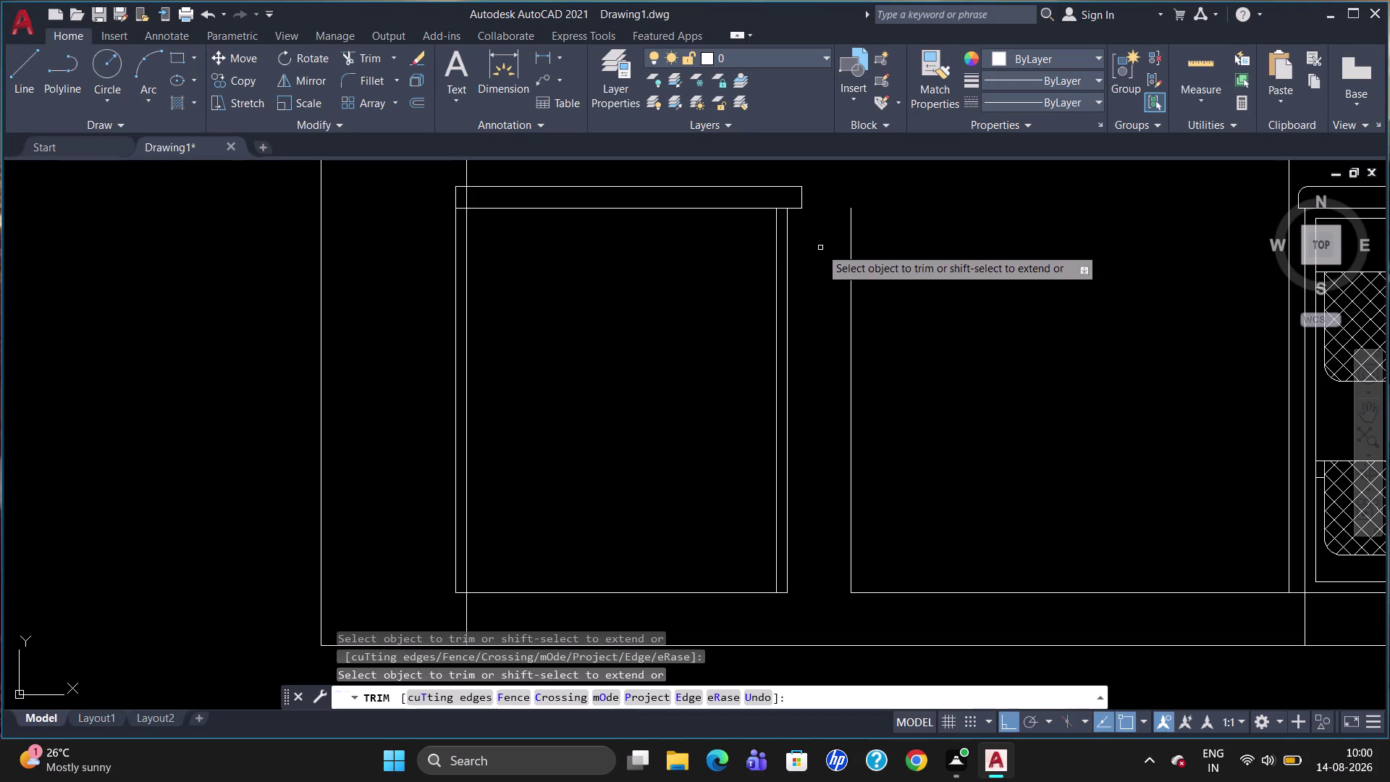
click(782, 209)
click(782, 211)
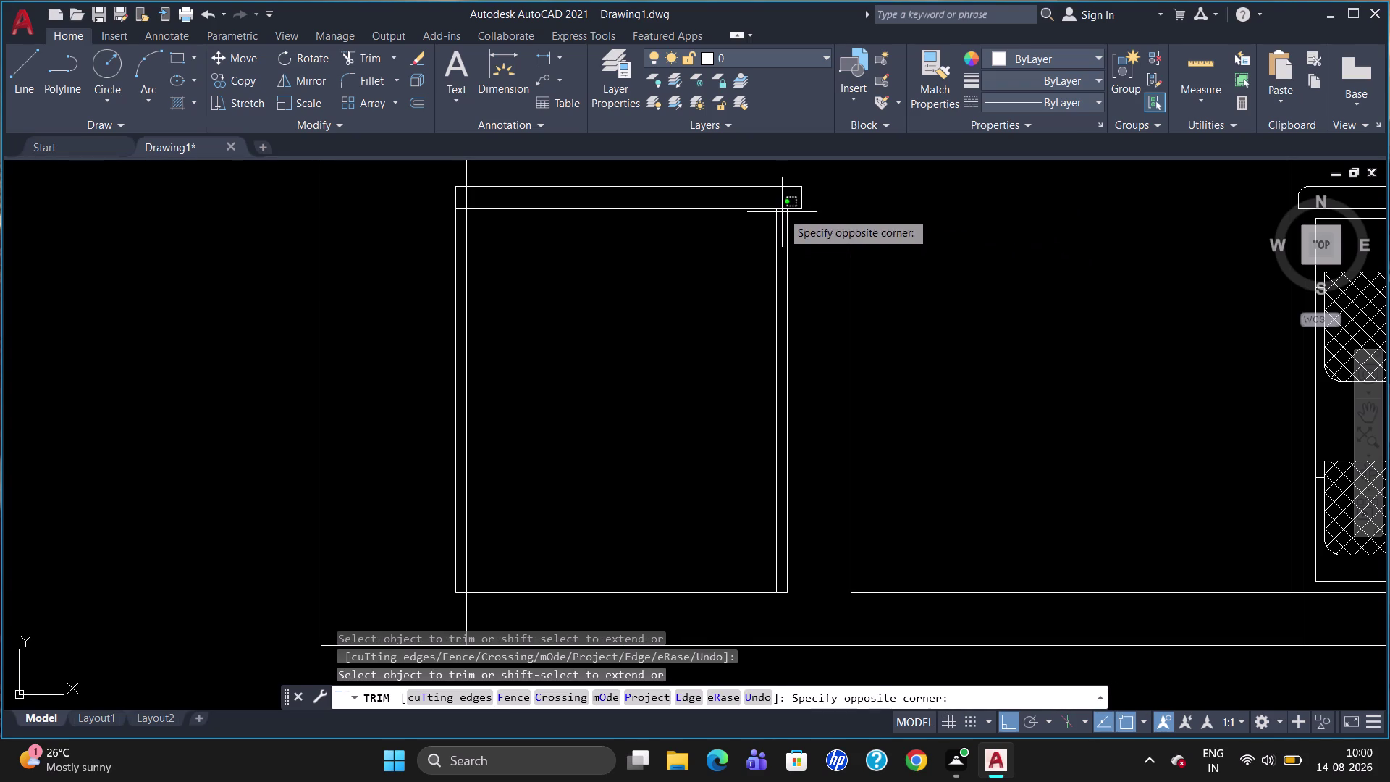
click(781, 209)
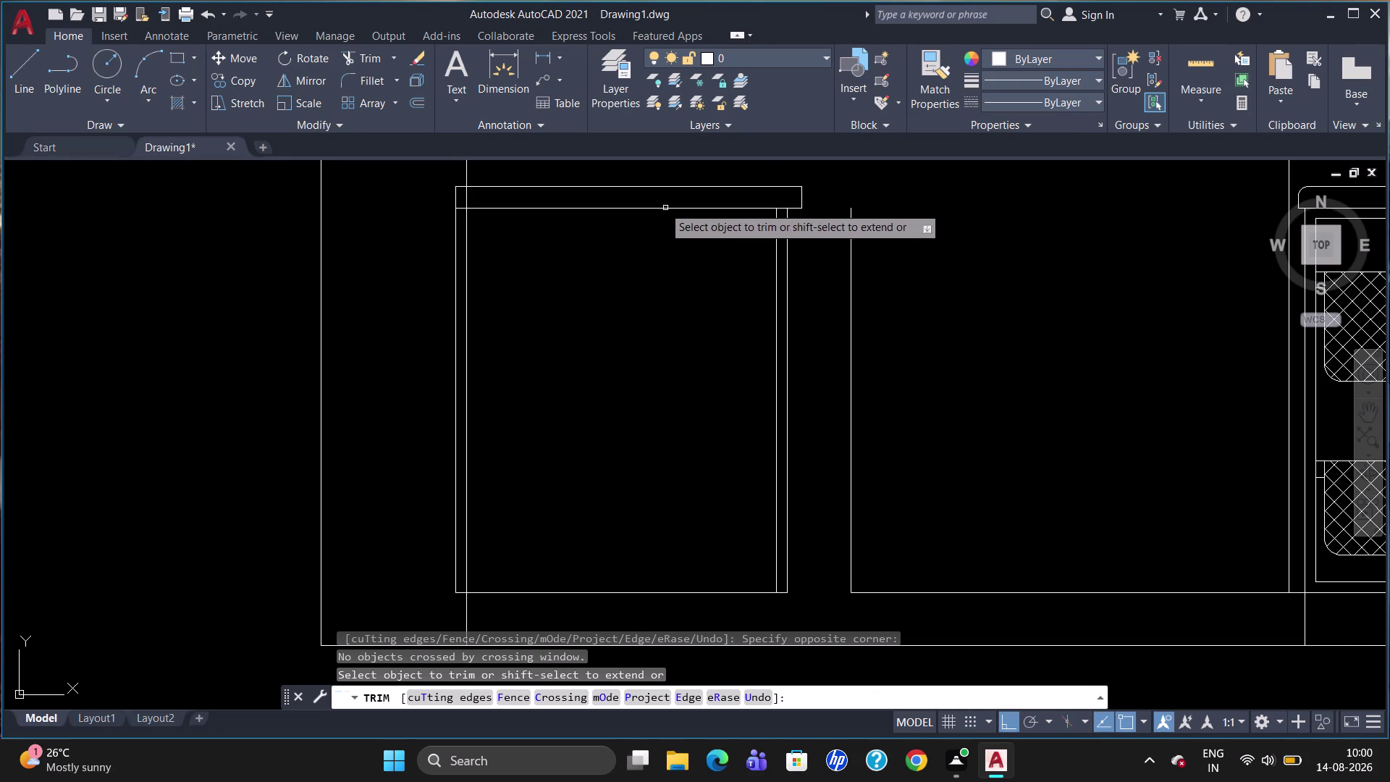